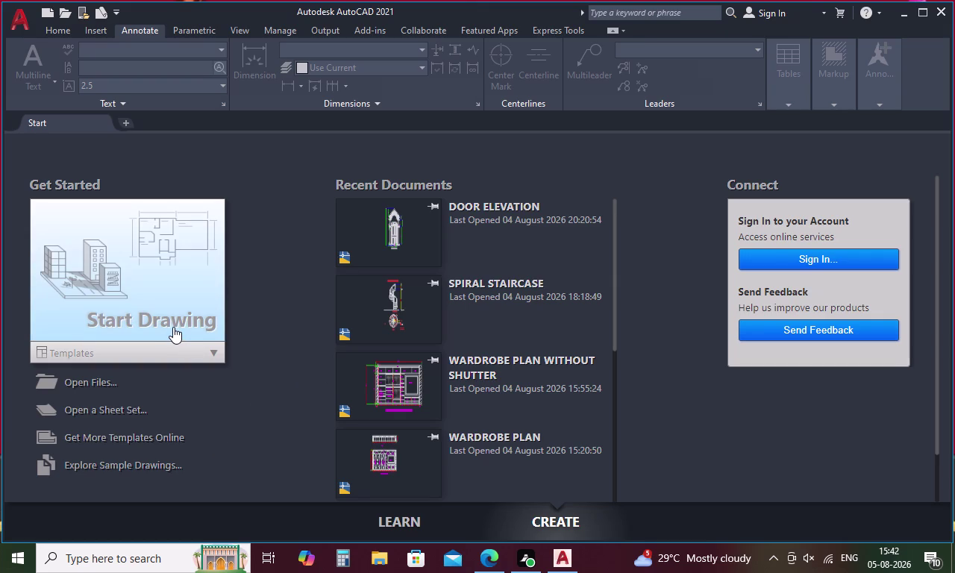
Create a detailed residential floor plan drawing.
Start a new blank drawing, Drawing1, from a template on the Start tab.
click(171, 326)
click(204, 324)
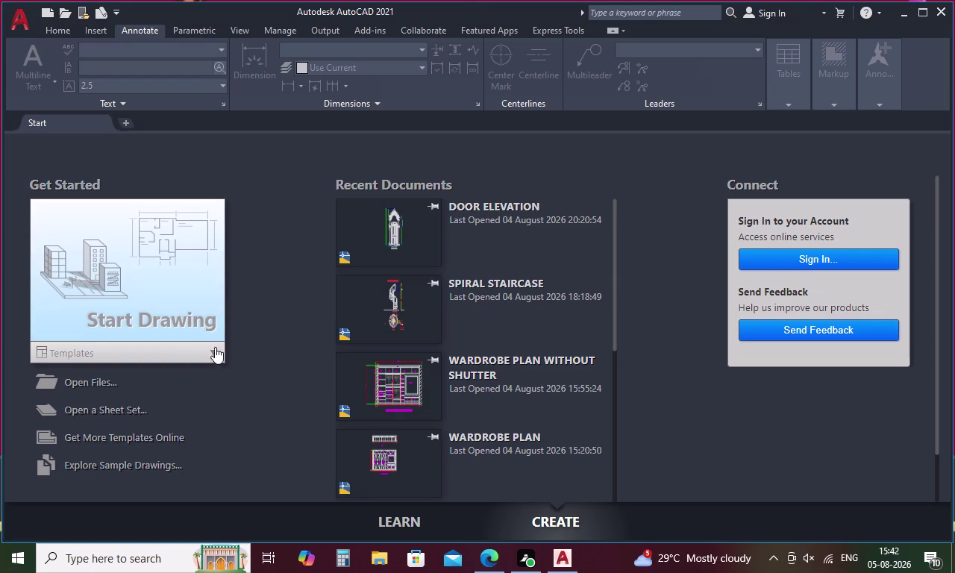
click(218, 348)
double_click(209, 316)
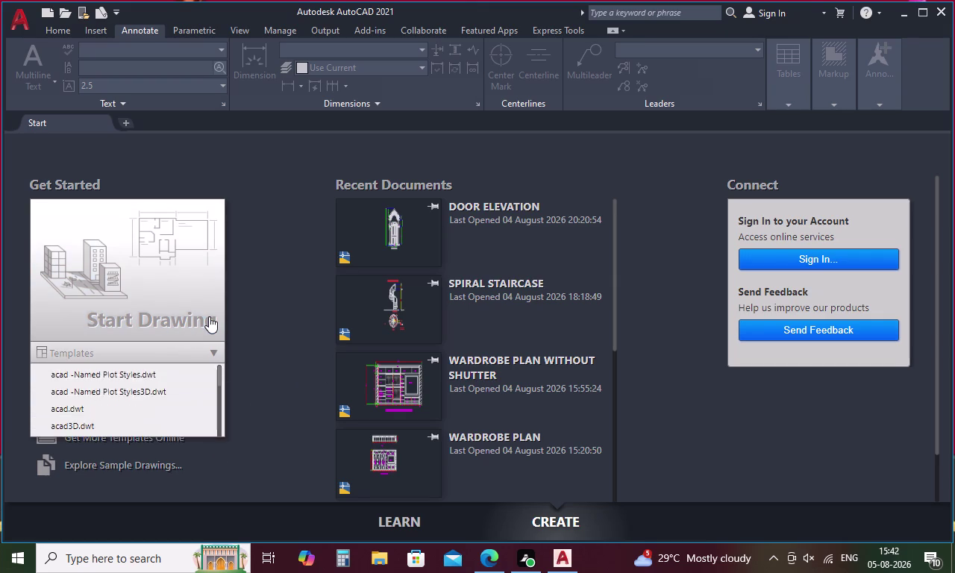
click(209, 316)
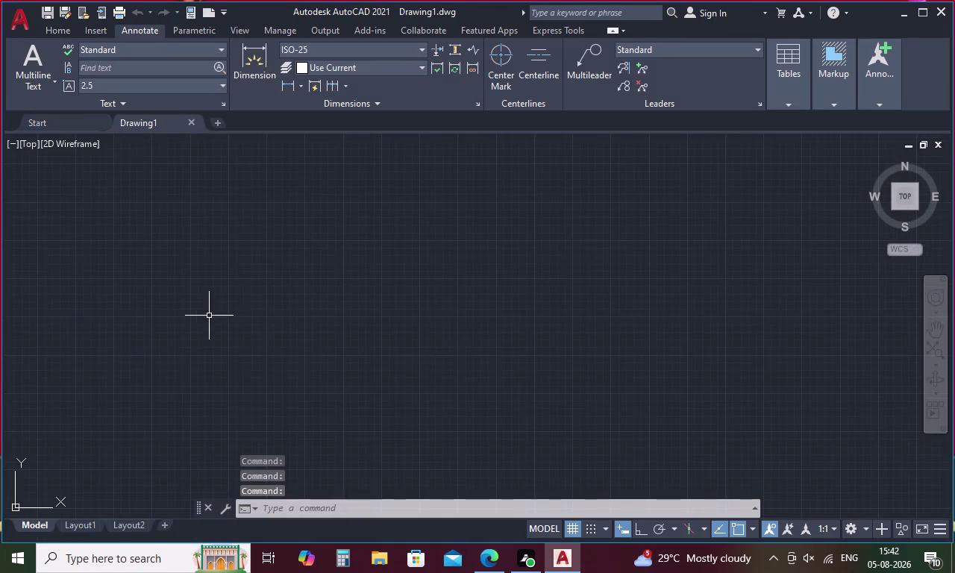
scroll(down, 3)
scroll(down, 3)
scroll(up, 3)
scroll(up, 3)
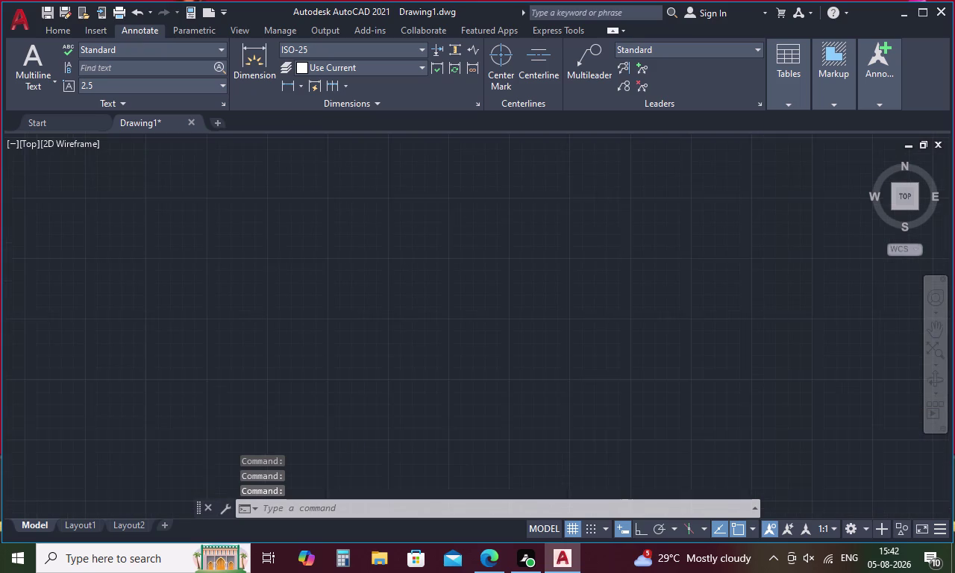
Set Engineering length units with 0'-0.0" precision and choose an insertion scale unit.
text(un)
key(space)
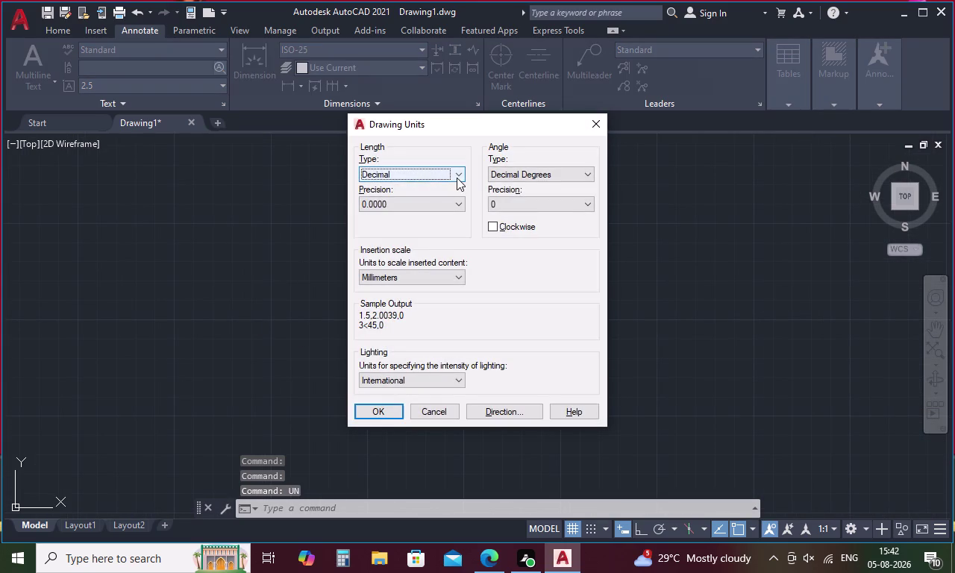
click(456, 177)
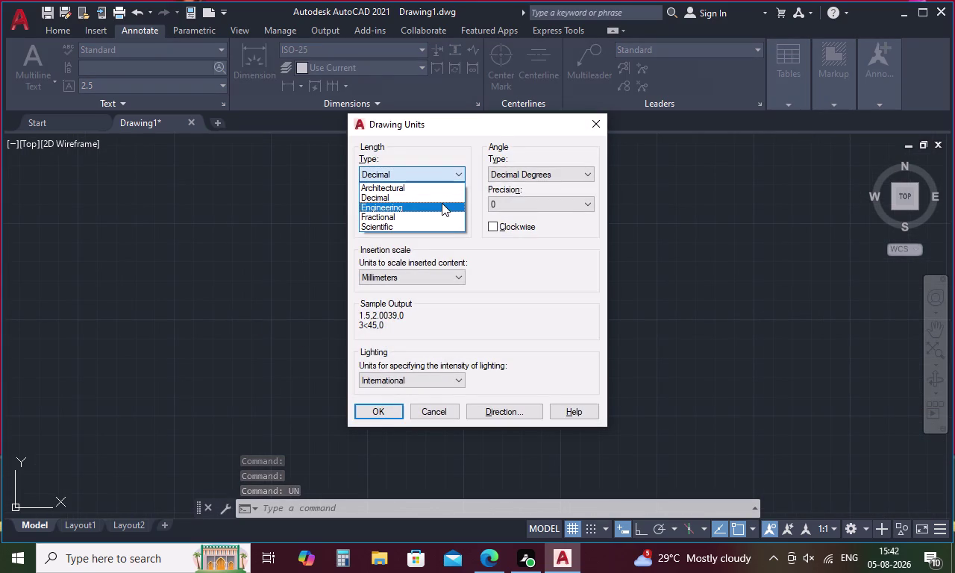
click(440, 207)
click(446, 202)
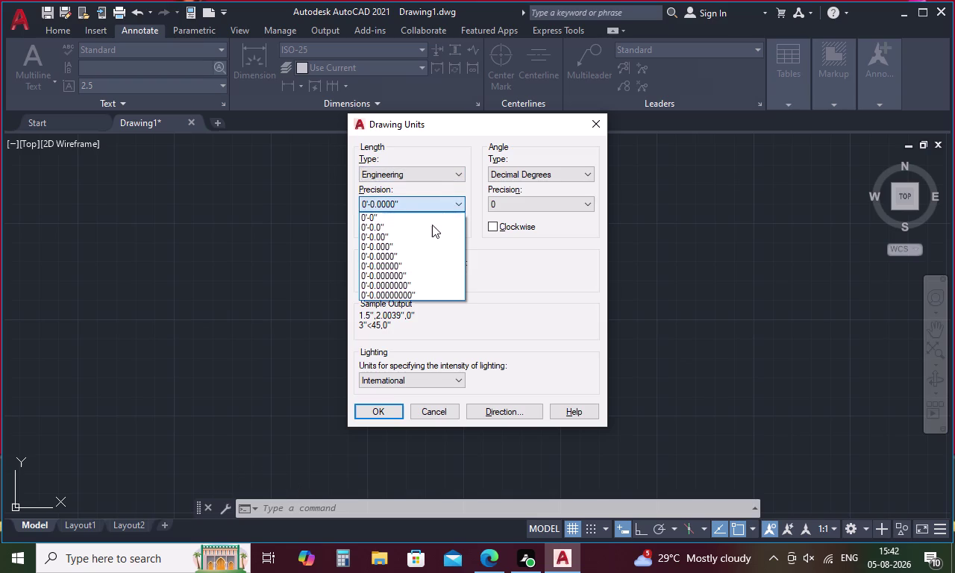
click(432, 224)
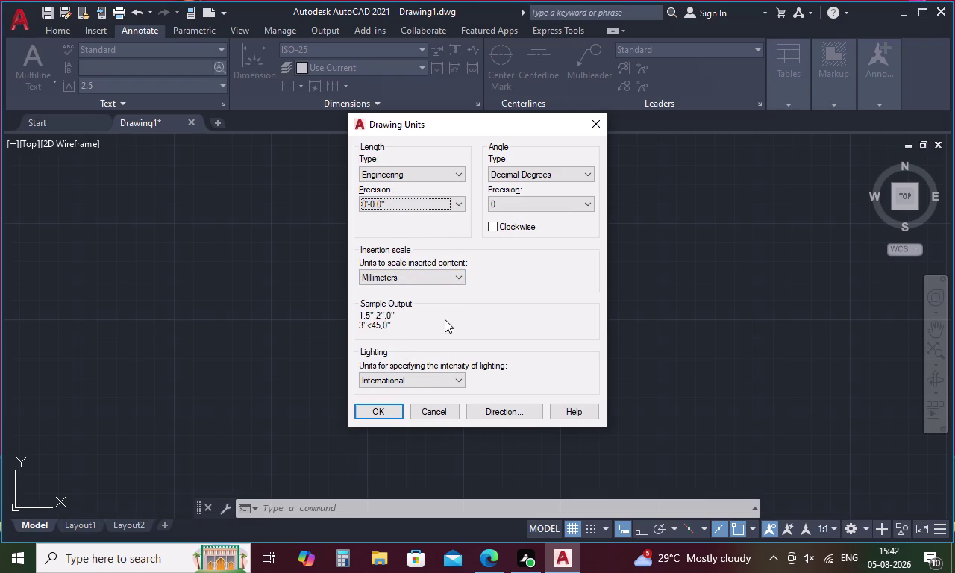
click(451, 280)
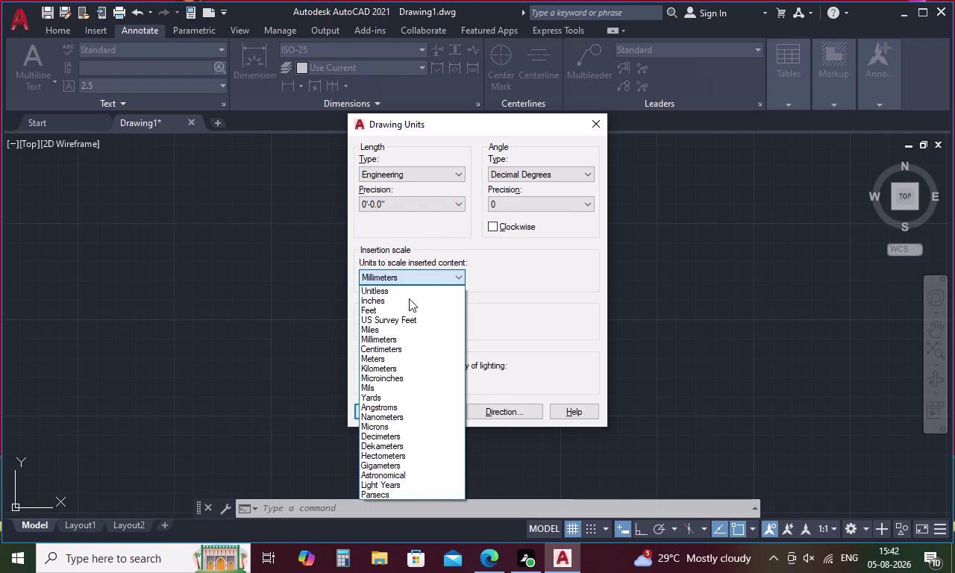
click(409, 299)
click(379, 408)
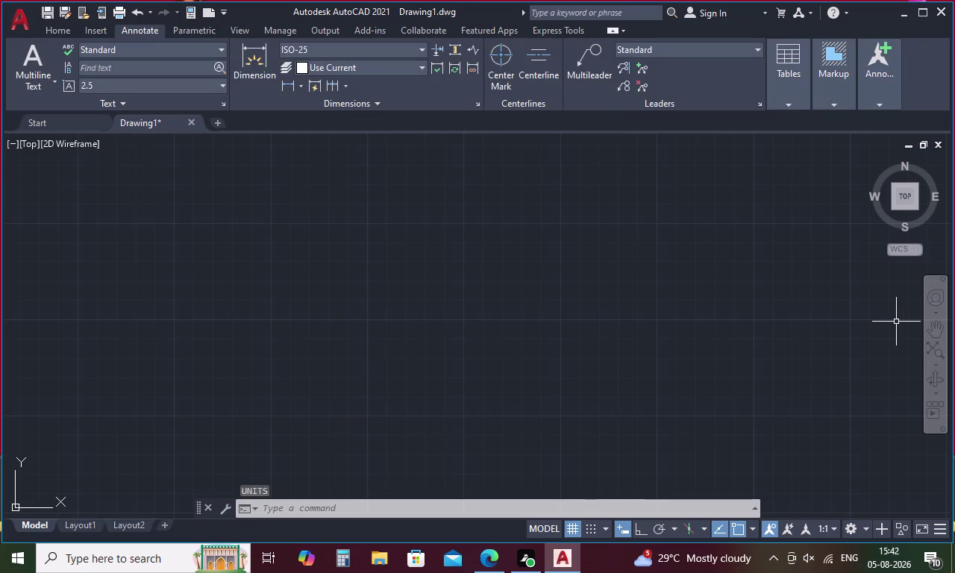
Draw a 58'-9" horizontal top line with Ortho turned on.
key(l)
key(Return)
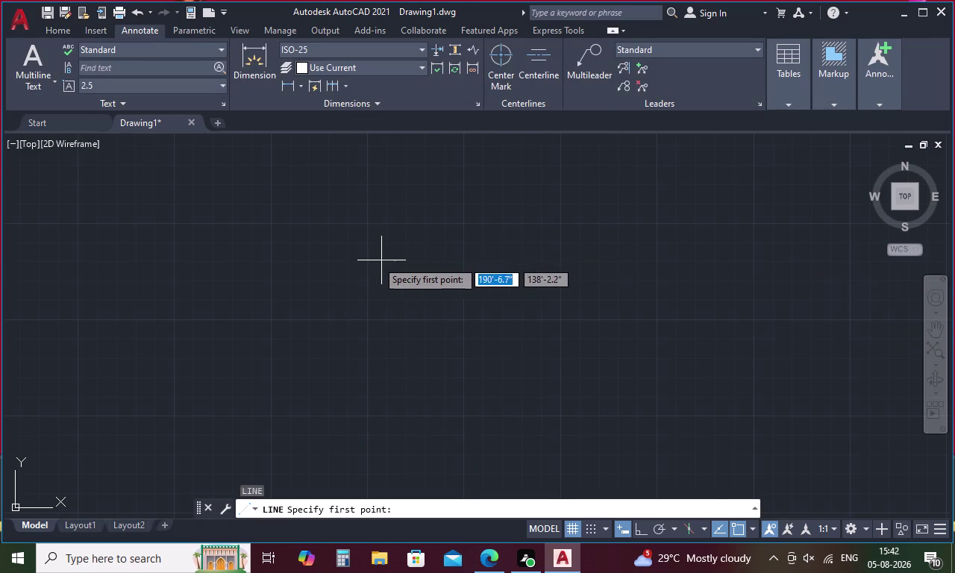
click(326, 261)
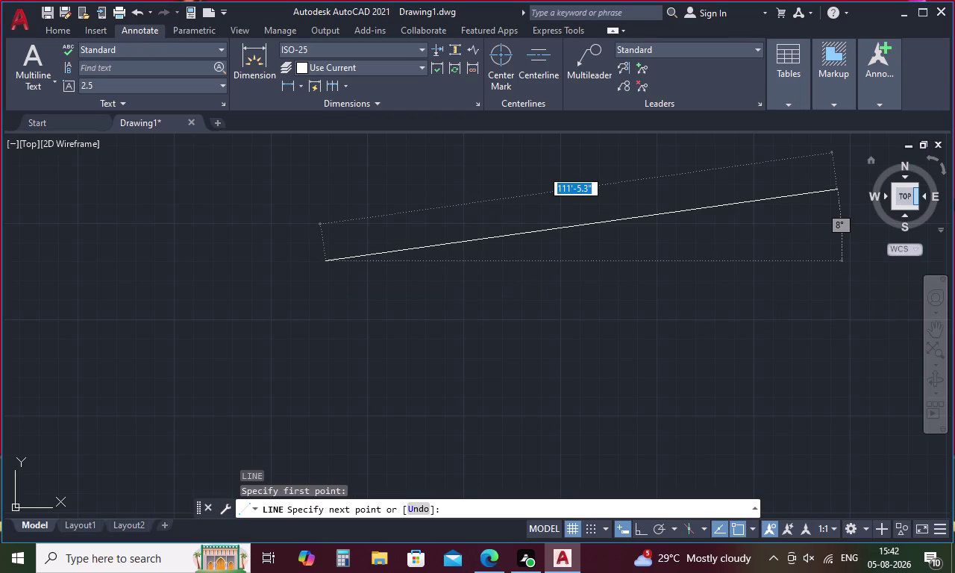
key(F8)
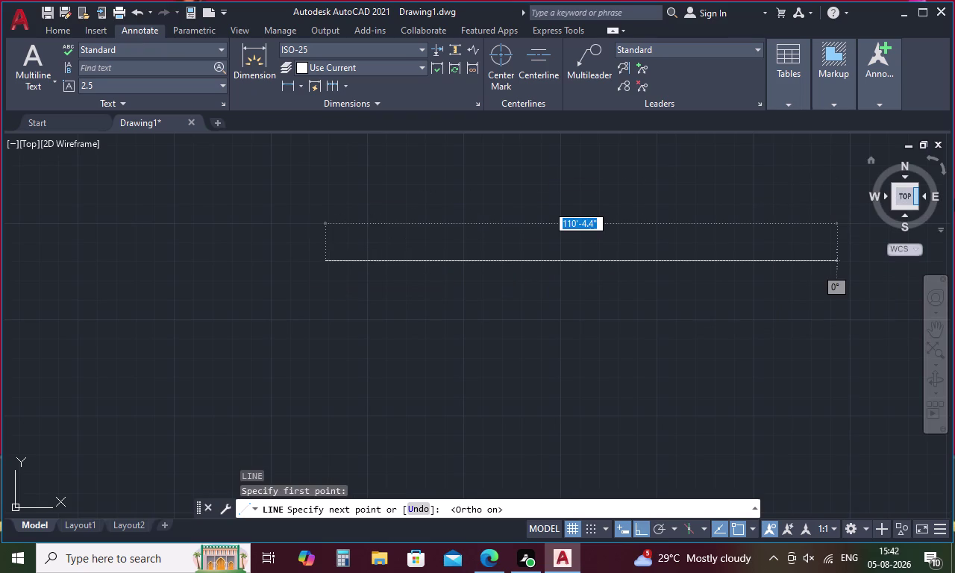
text(58)
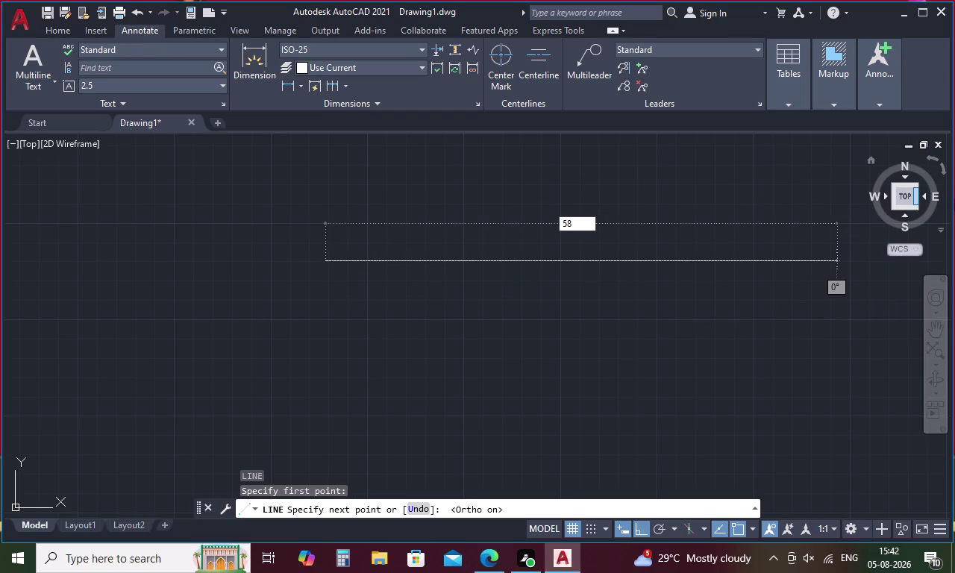
key(apostrophe)
text(9")
key(Return)
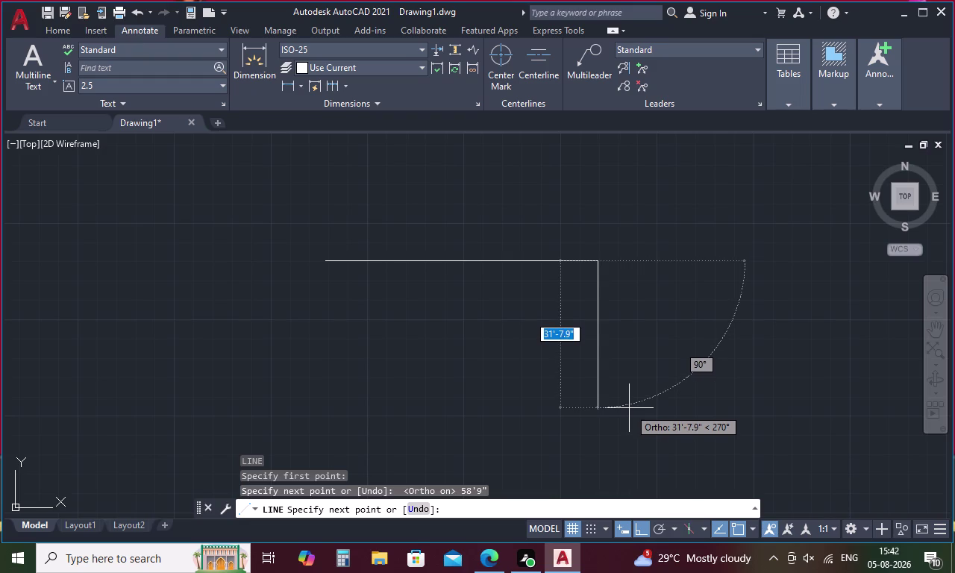
key(Escape)
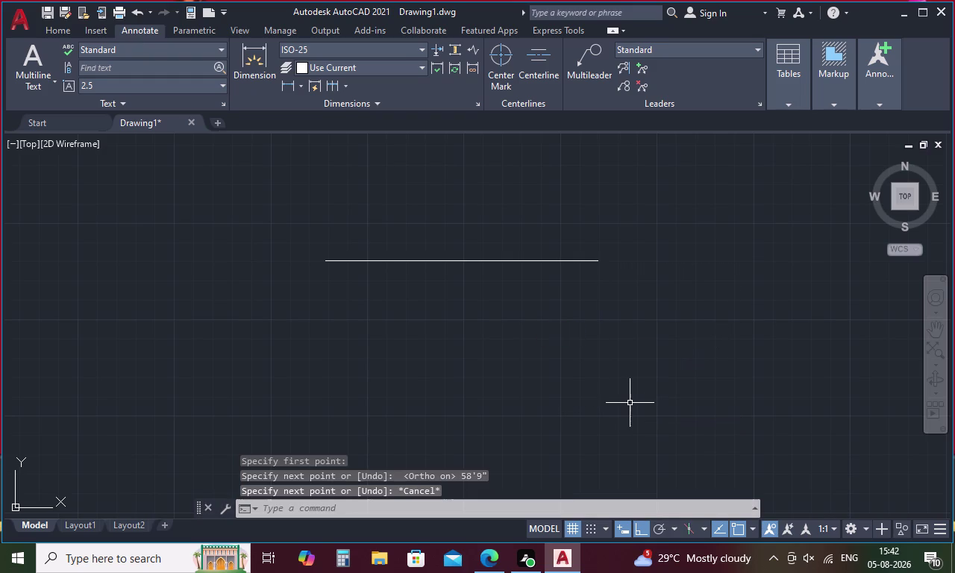
Offset the 58'-9" top line 9 inches to double the frame head.
key(o)
key(Return)
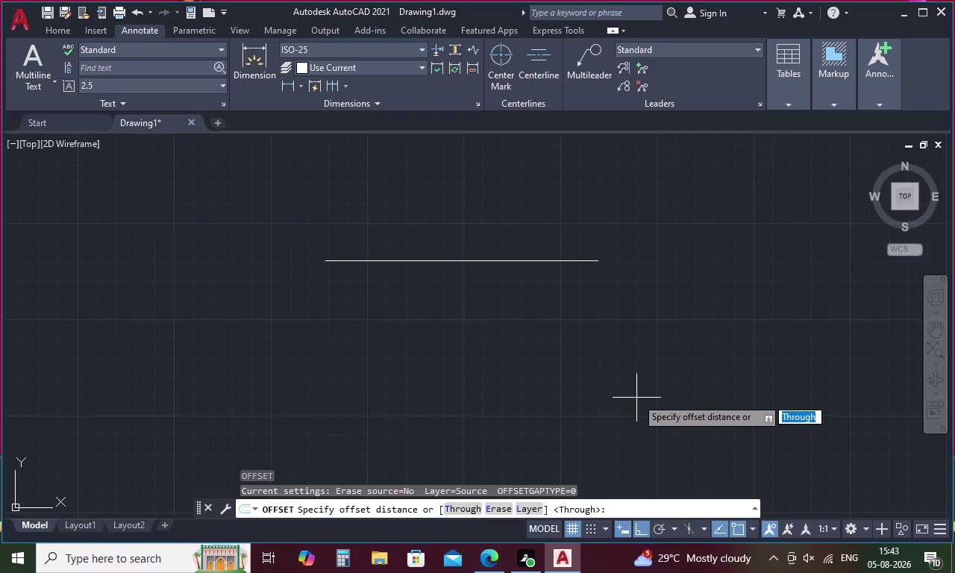
key(9)
key(Return)
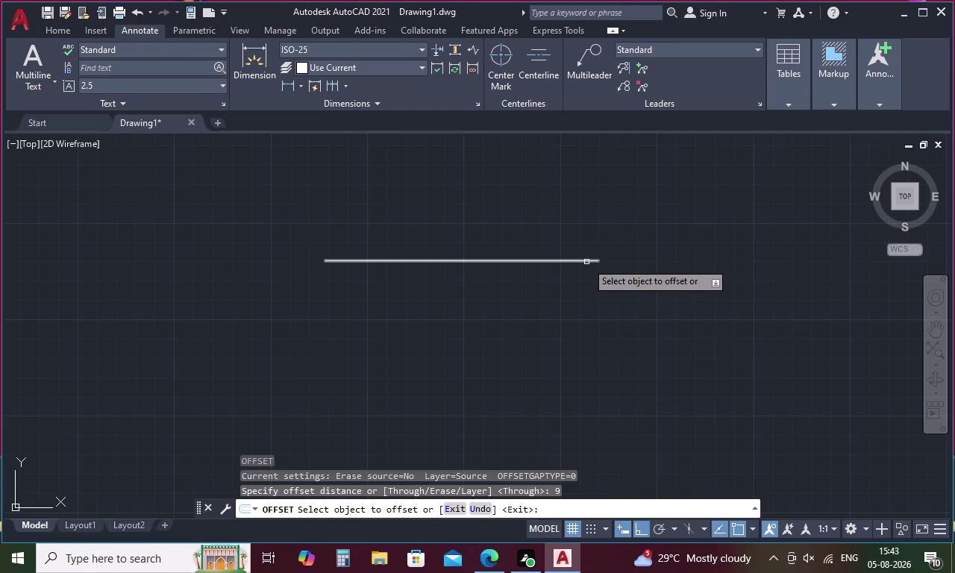
click(587, 262)
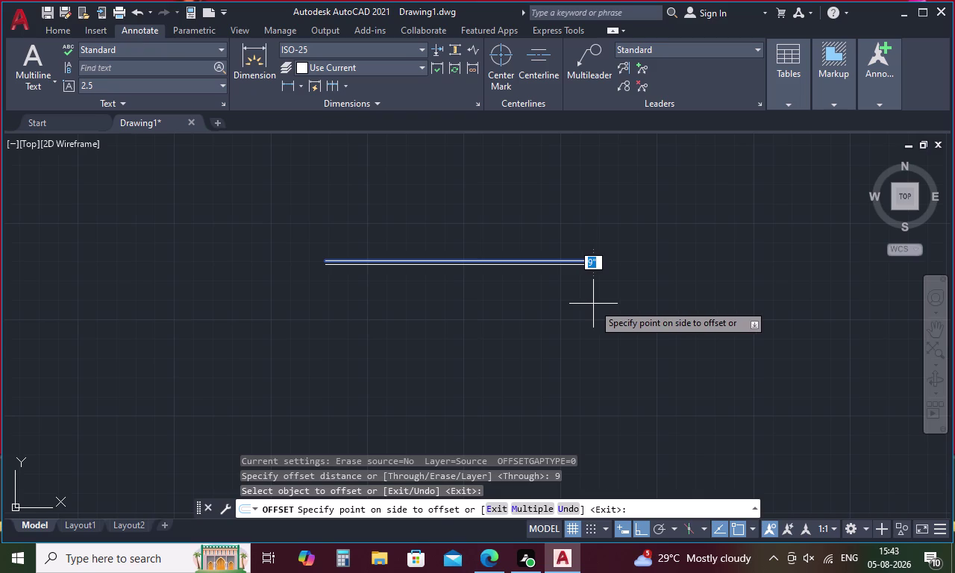
click(594, 304)
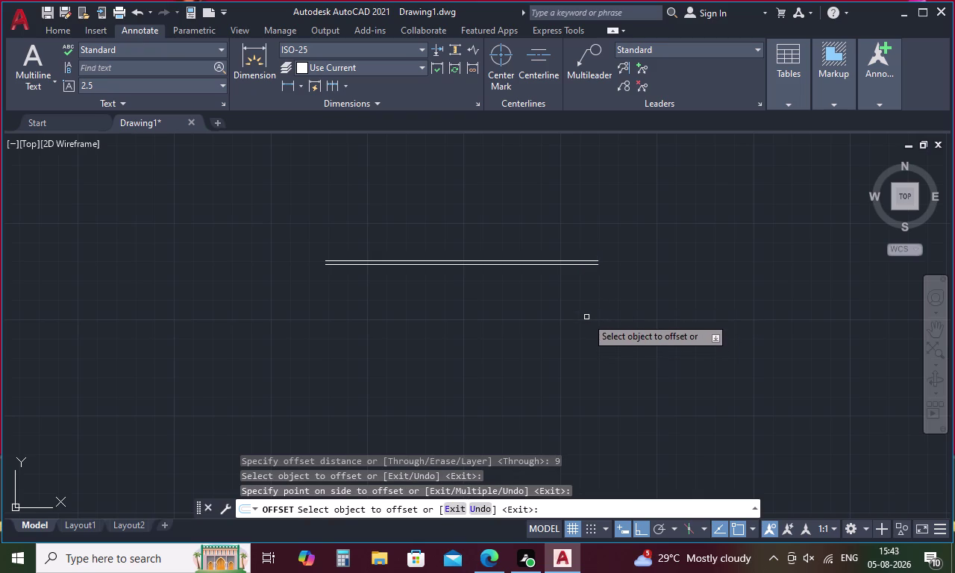
key(Escape)
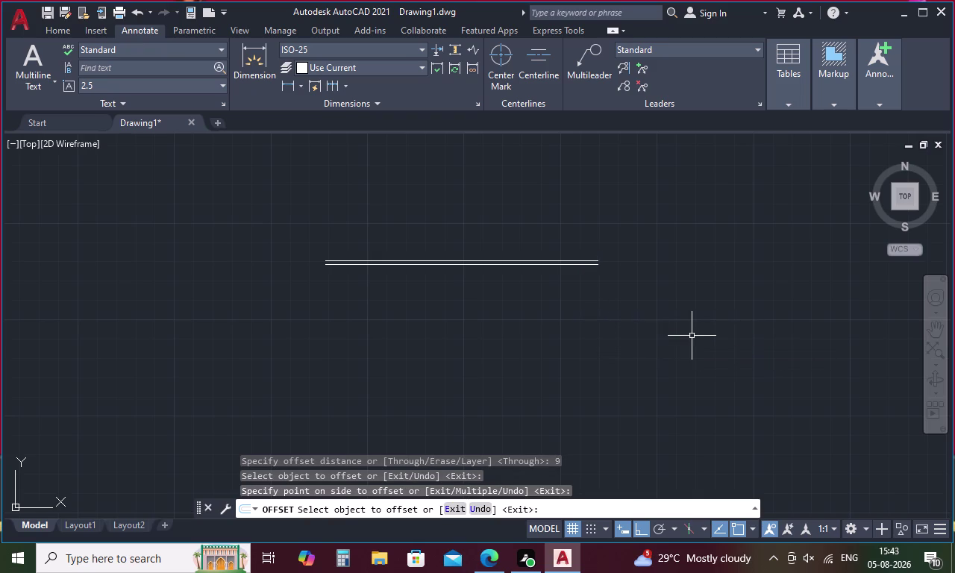
key(l)
key(Return)
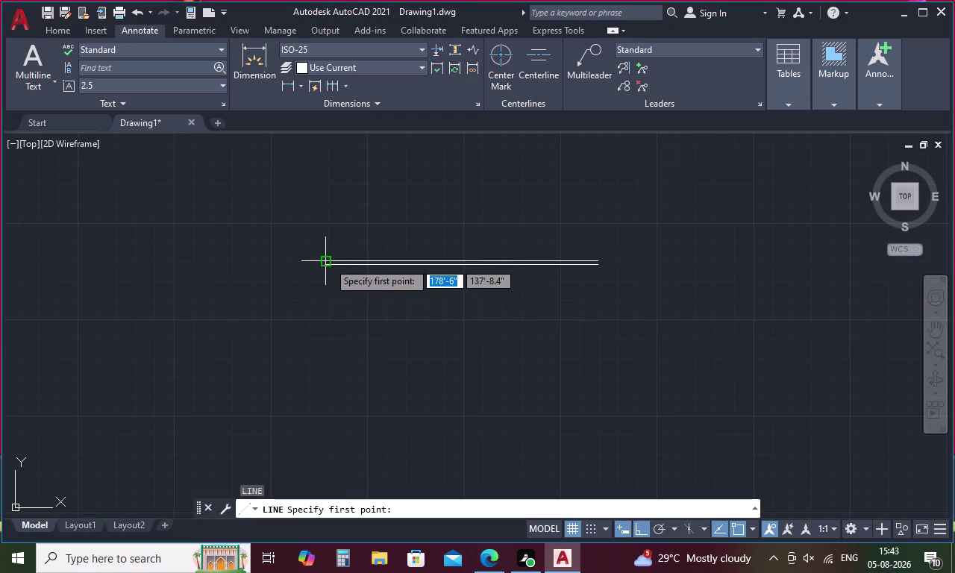
Draw vertical sides down from both ends of the top line, the left one longer.
click(329, 262)
click(325, 457)
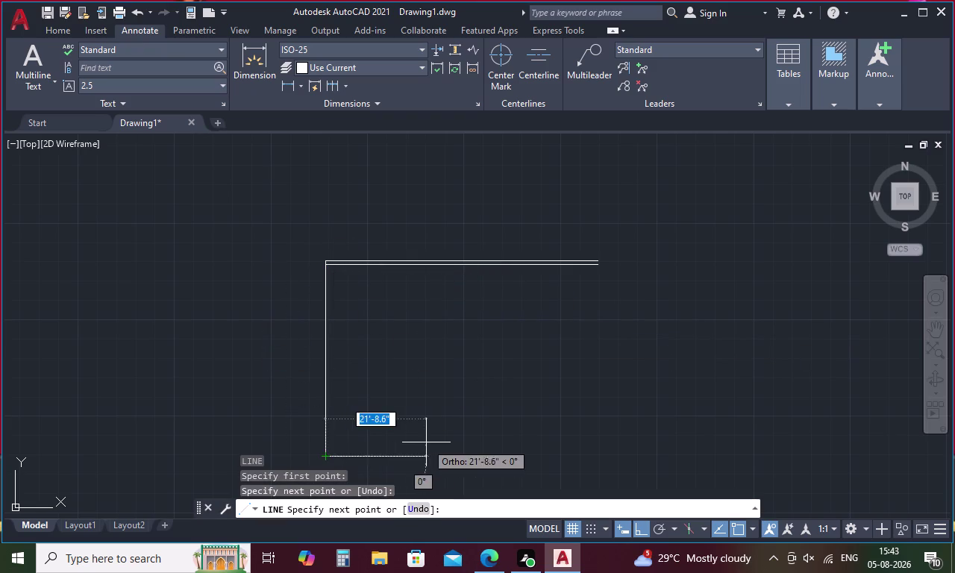
key(space)
key(space)
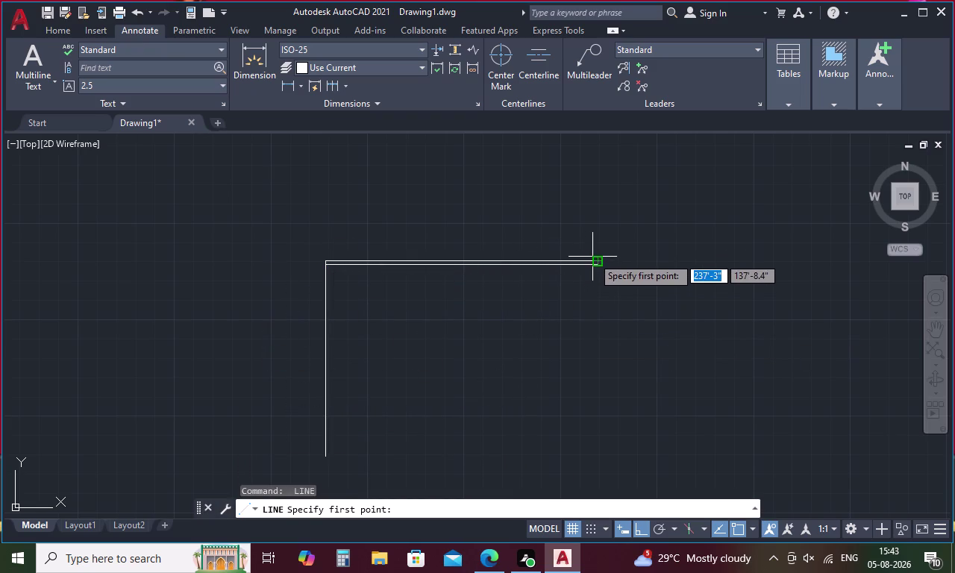
click(594, 257)
click(606, 423)
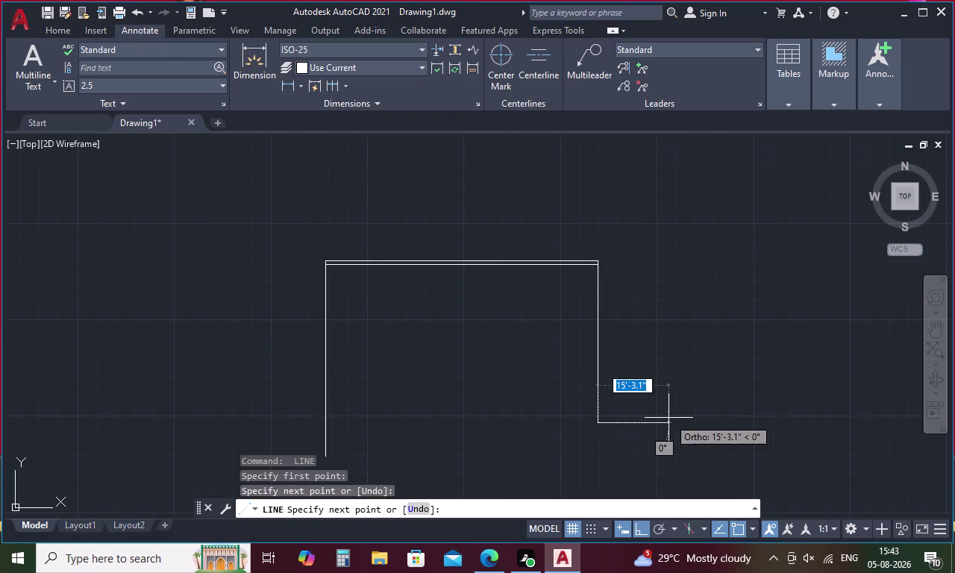
key(Escape)
Offset the right and left vertical lines 9 inches inward.
key(o)
key(Return)
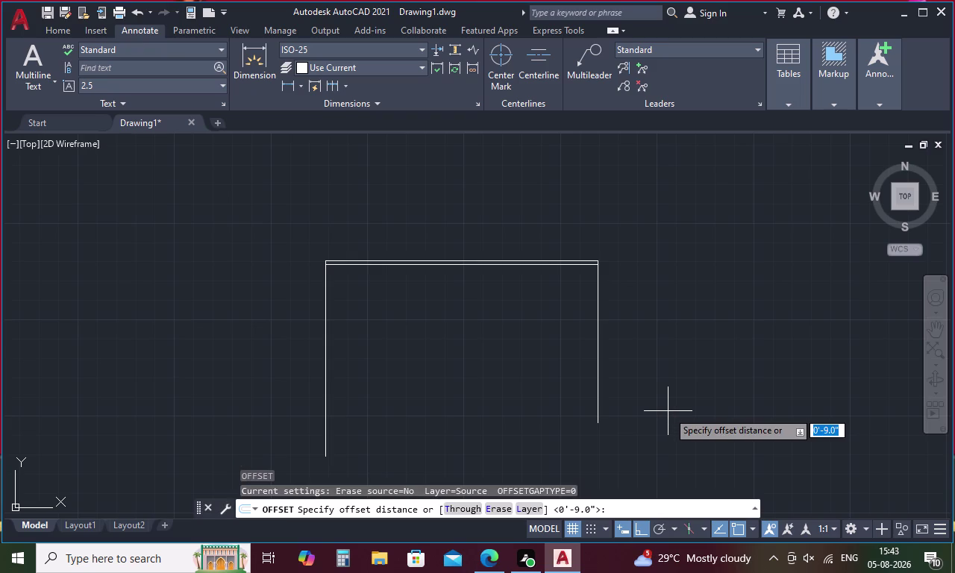
key(9)
key(apostrophe)
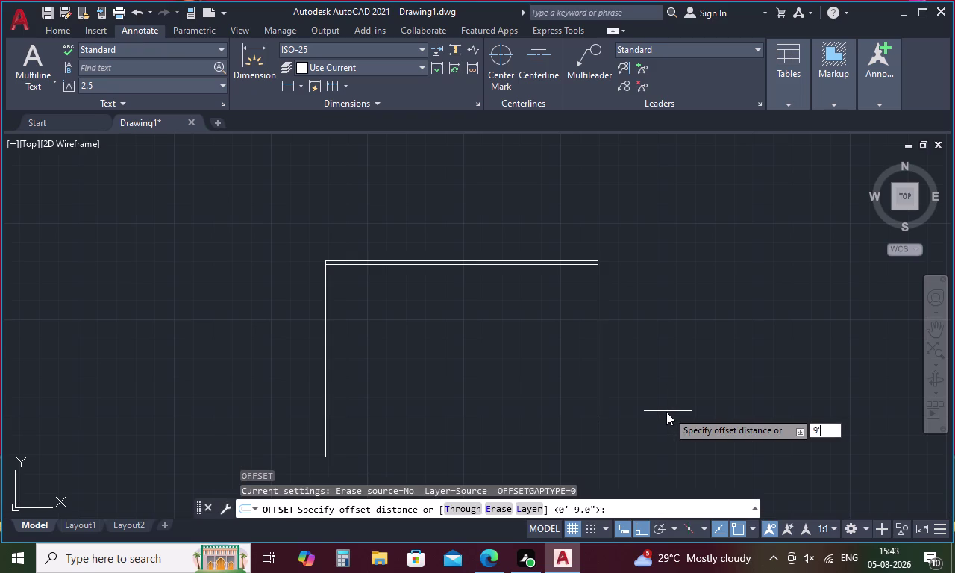
key(BackSpace)
key(Return)
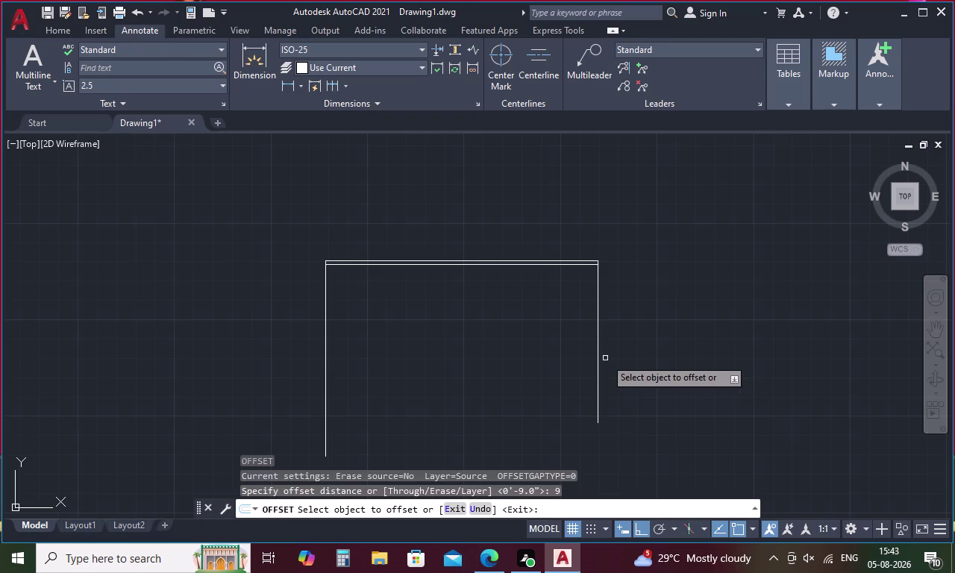
click(597, 340)
click(568, 340)
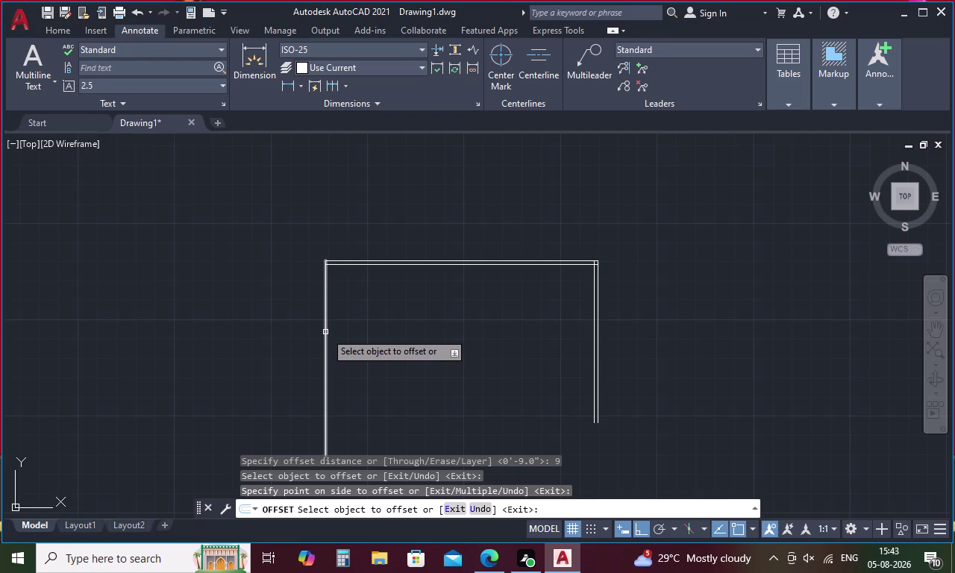
click(325, 332)
click(374, 325)
key(Escape)
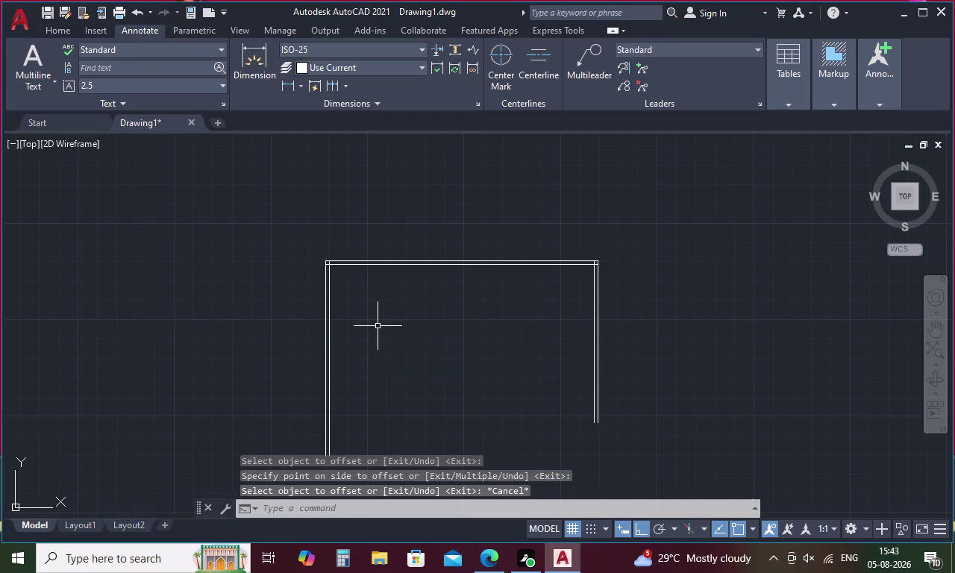
Trim the upper-left frame corner, undoing one mistaken trim.
text(tr)
key(space)
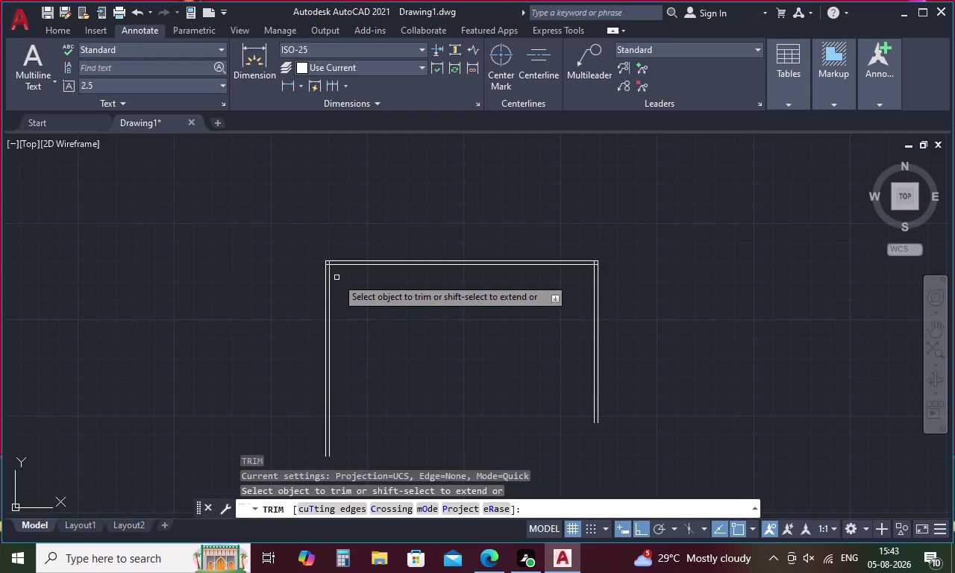
scroll(up, 3)
scroll(up, 3)
drag(335, 218, 280, 228)
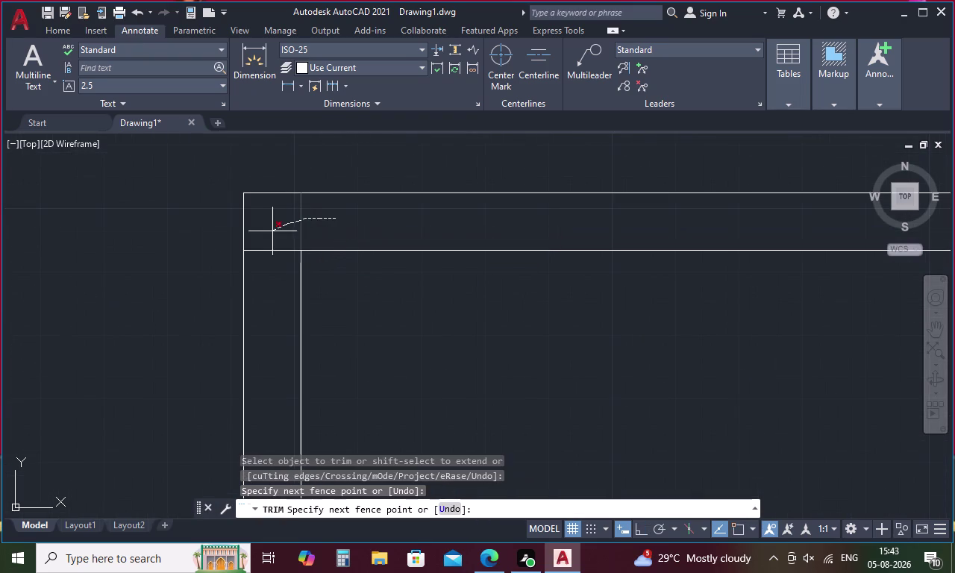
drag(280, 227, 247, 245)
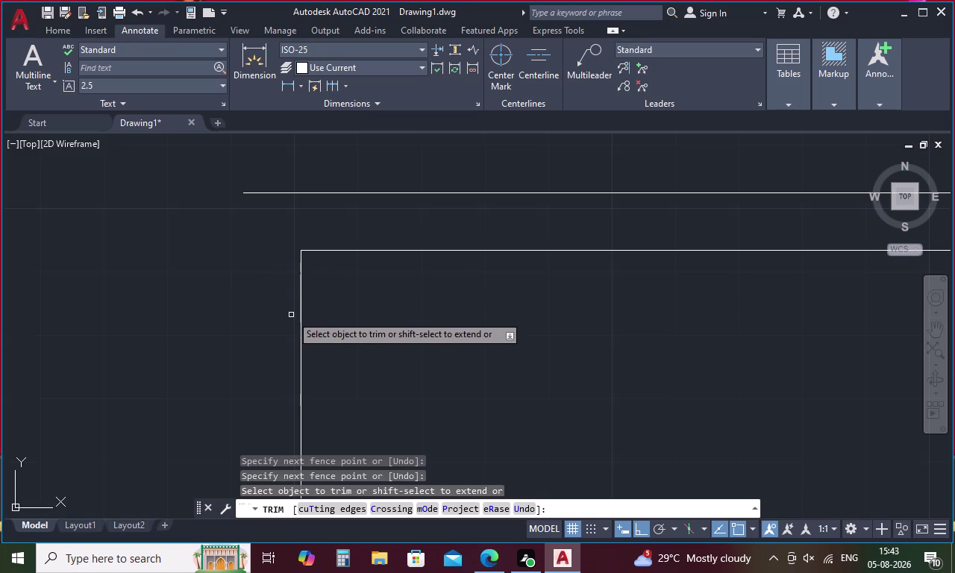
key(ctrl+z)
scroll(up, 3)
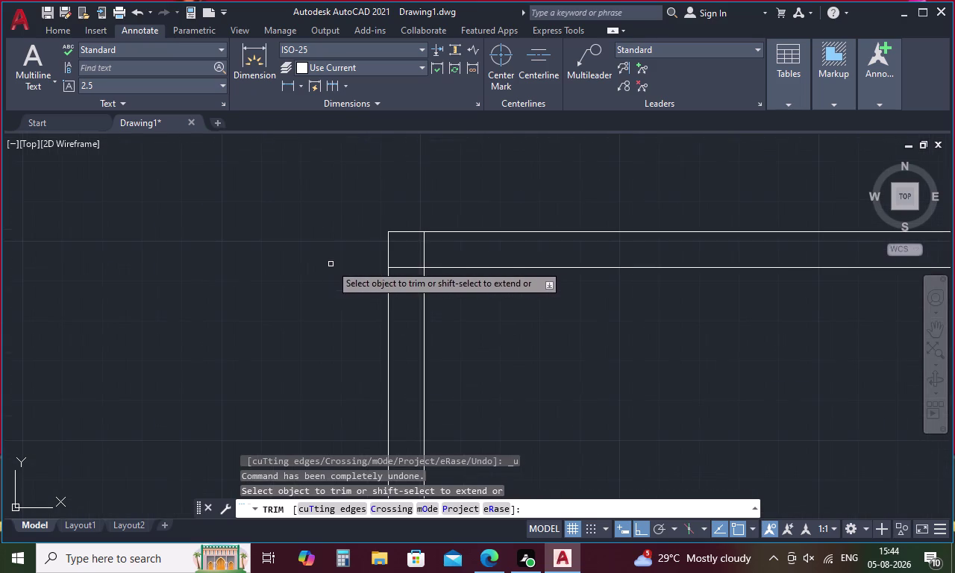
drag(434, 244, 402, 274)
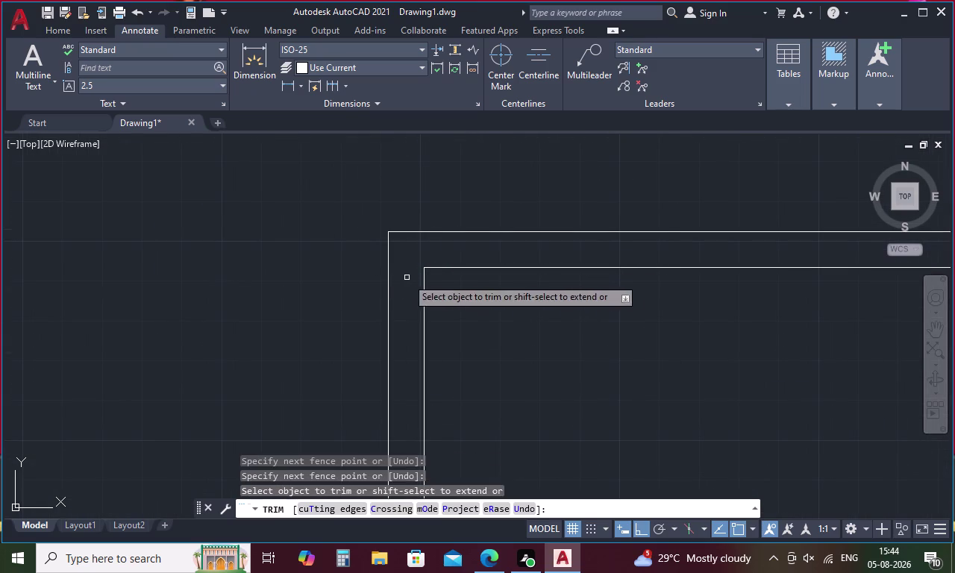
Trim the overlapping lines at the upper-right frame corner.
middle_drag(436, 283, 154, 283)
scroll(down, 3)
scroll(down, 3)
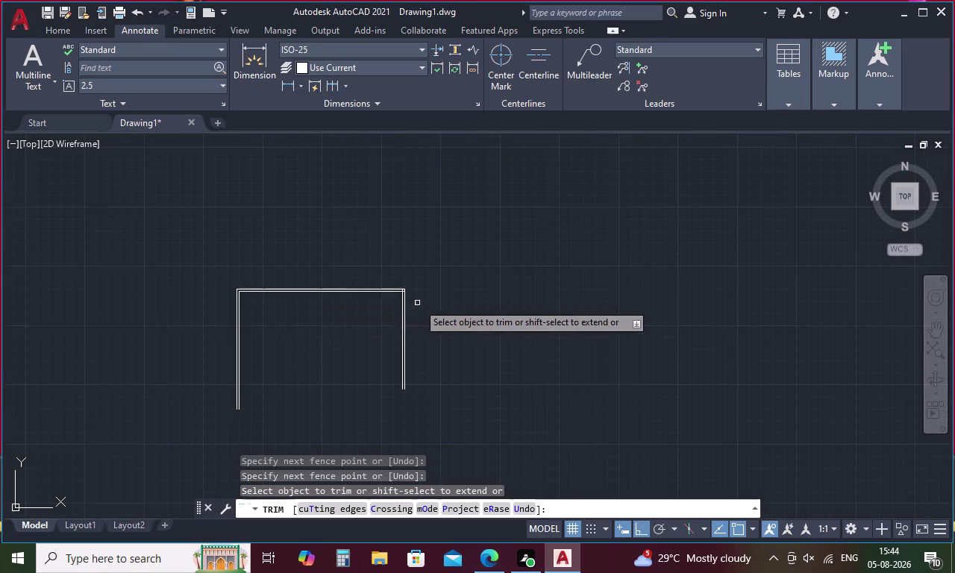
scroll(up, 3)
scroll(up, 3)
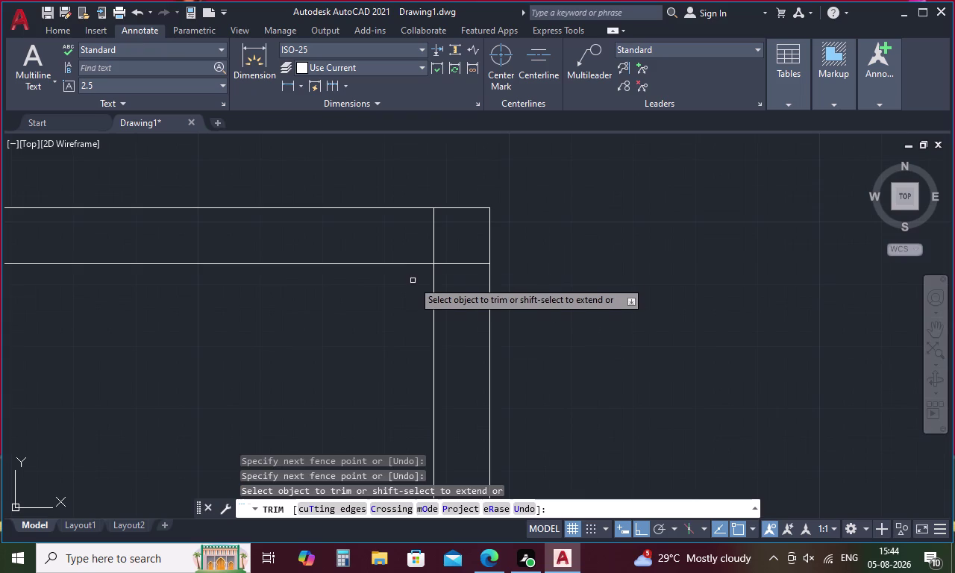
drag(426, 243, 455, 274)
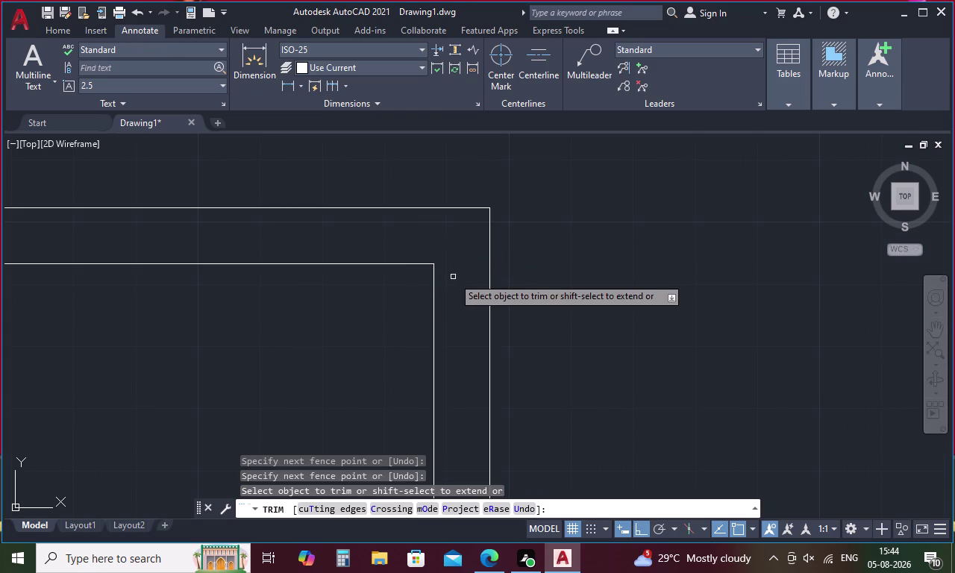
Recentre the whole trimmed frame in view and end trimming.
scroll(down, 3)
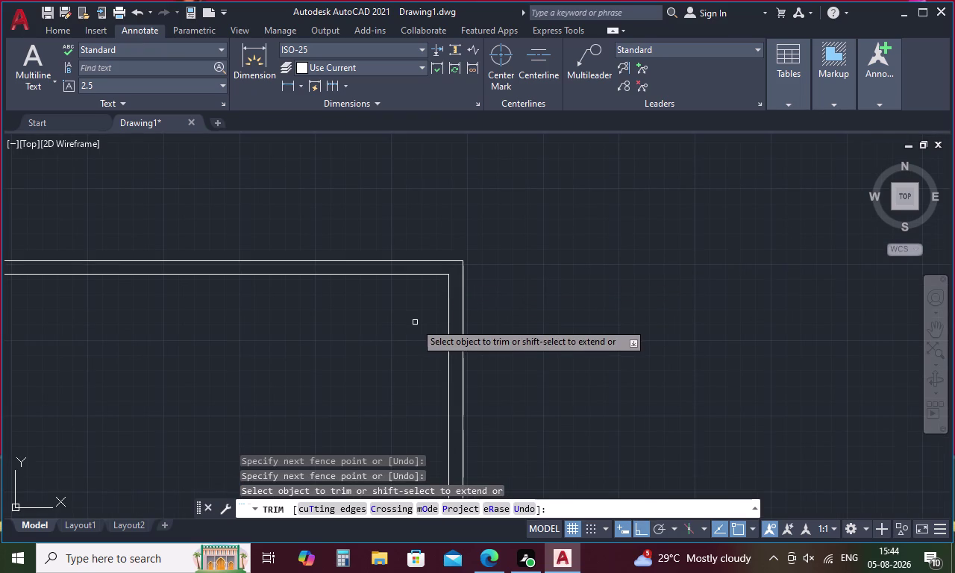
middle_drag(351, 334, 732, 303)
scroll(down, 3)
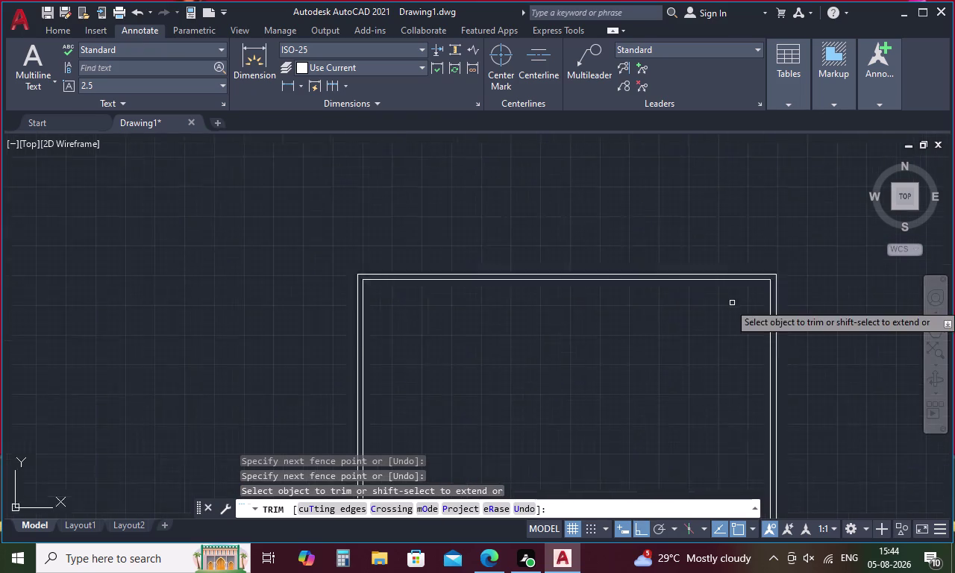
scroll(down, 3)
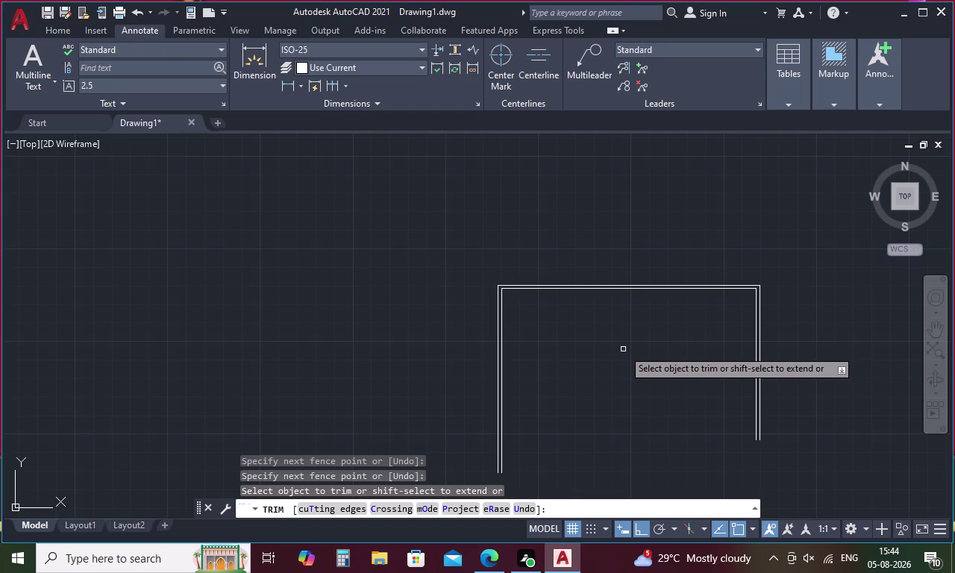
scroll(down, 3)
scroll(up, 3)
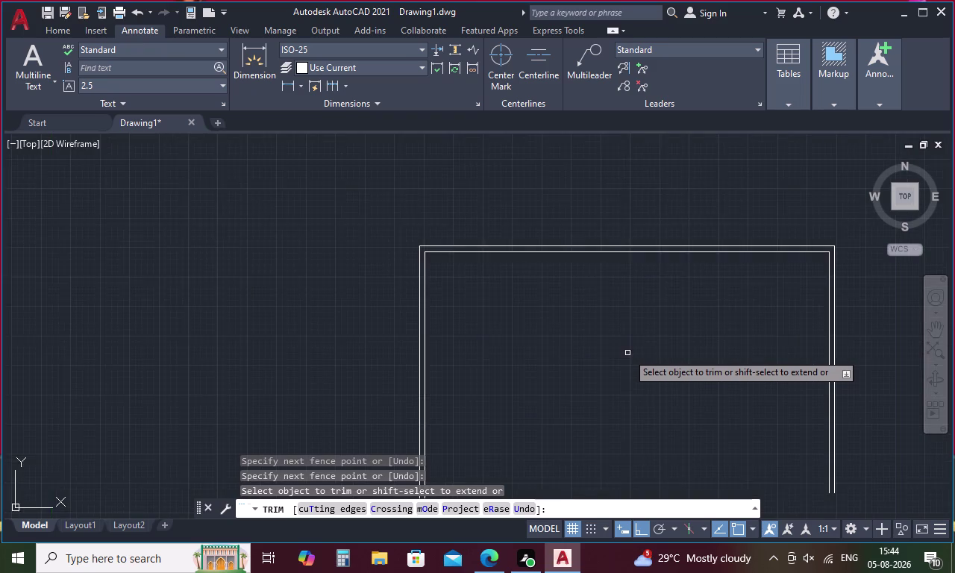
scroll(up, 3)
middle_drag(623, 350, 549, 353)
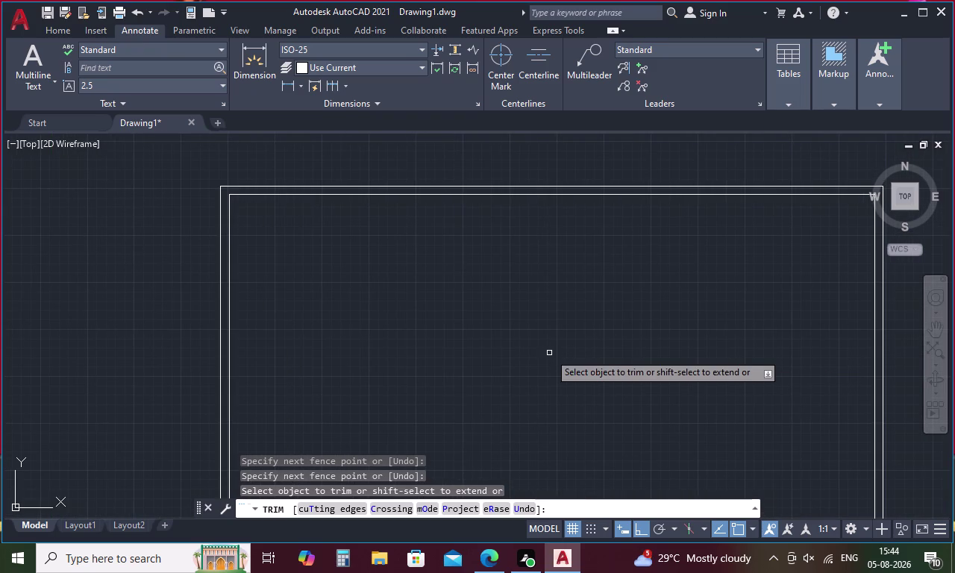
key(Escape)
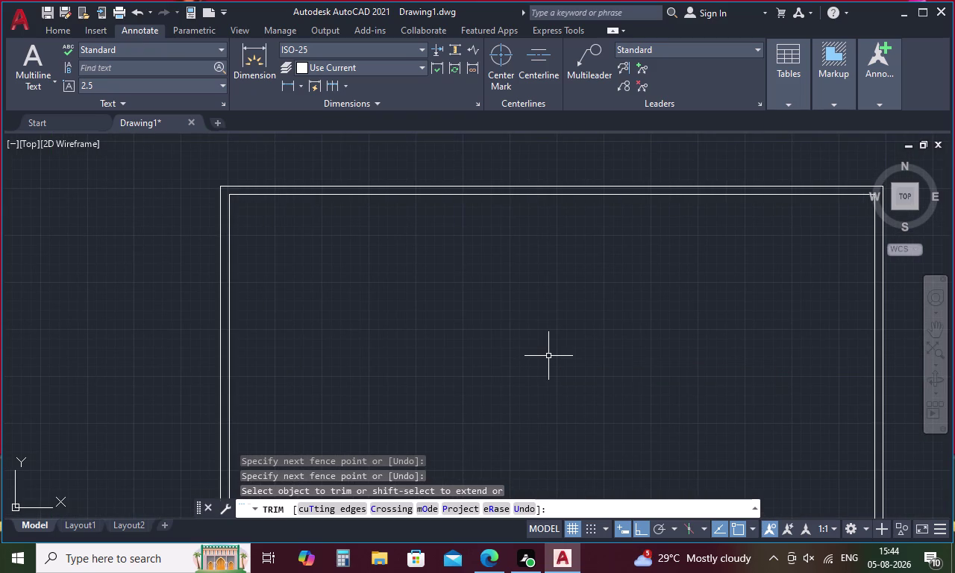
key(o)
key(Return)
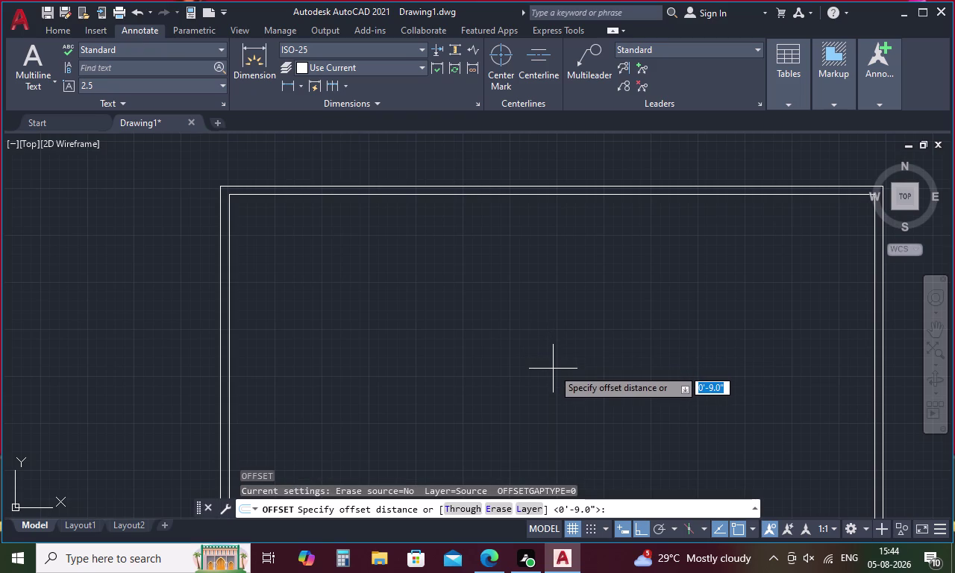
Offset the inner right frame line 19' to the left.
text(19)
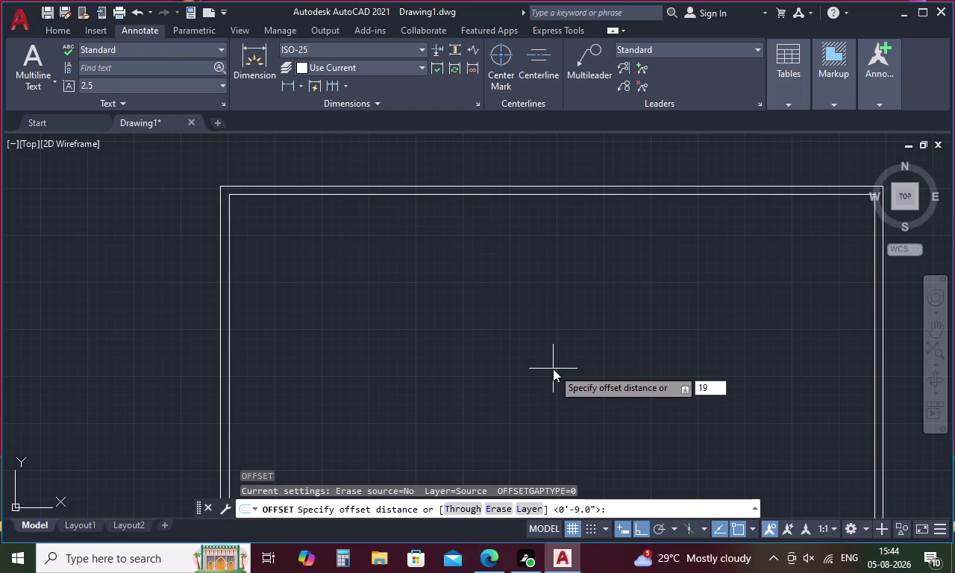
key(apostrophe)
key(Return)
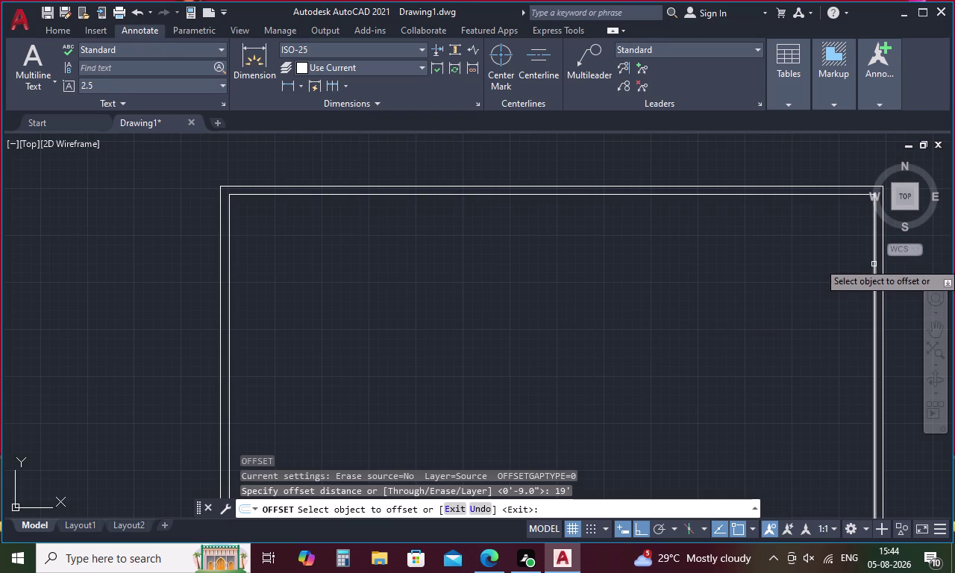
click(874, 262)
click(743, 302)
key(space)
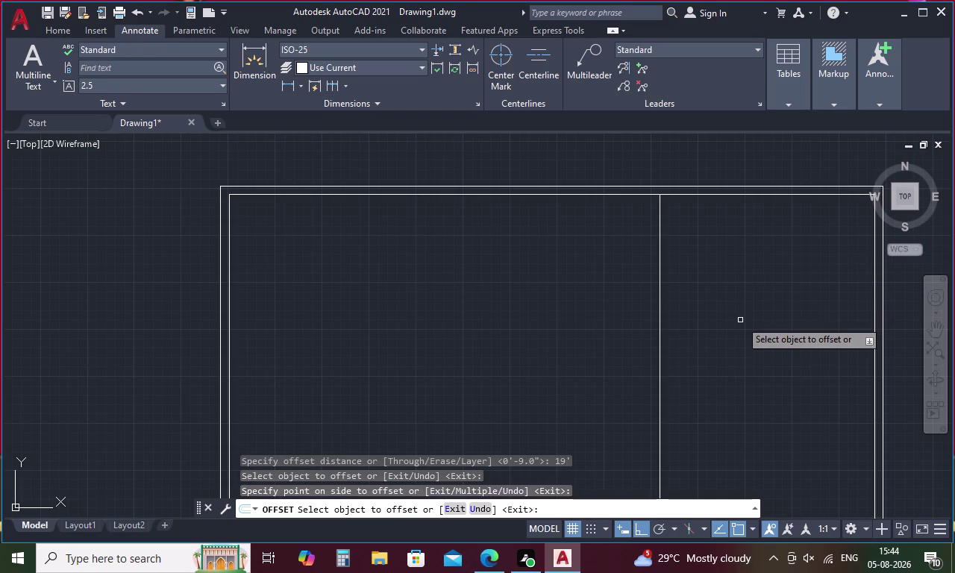
Offset the inner left frame line 12' to the right.
key(o)
key(Return)
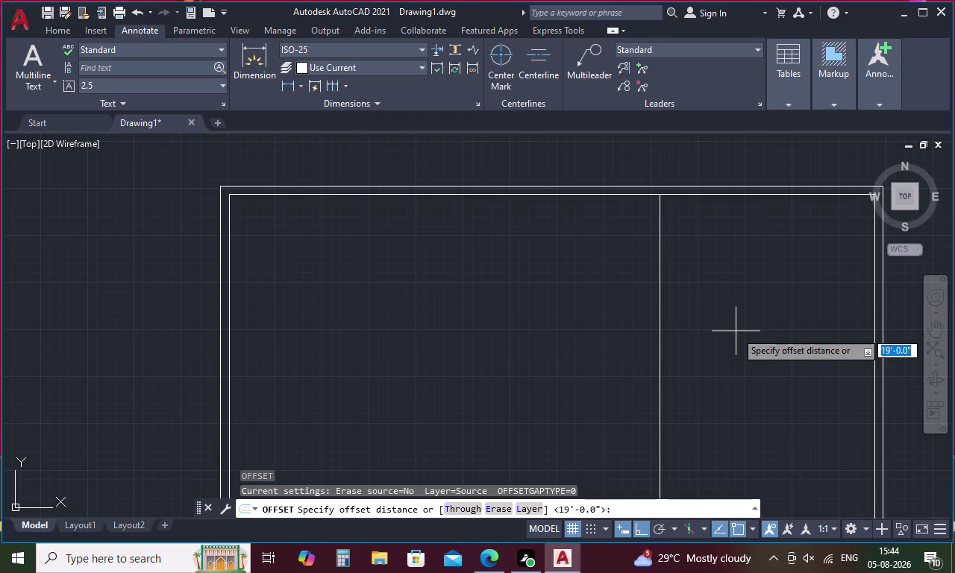
text(12)
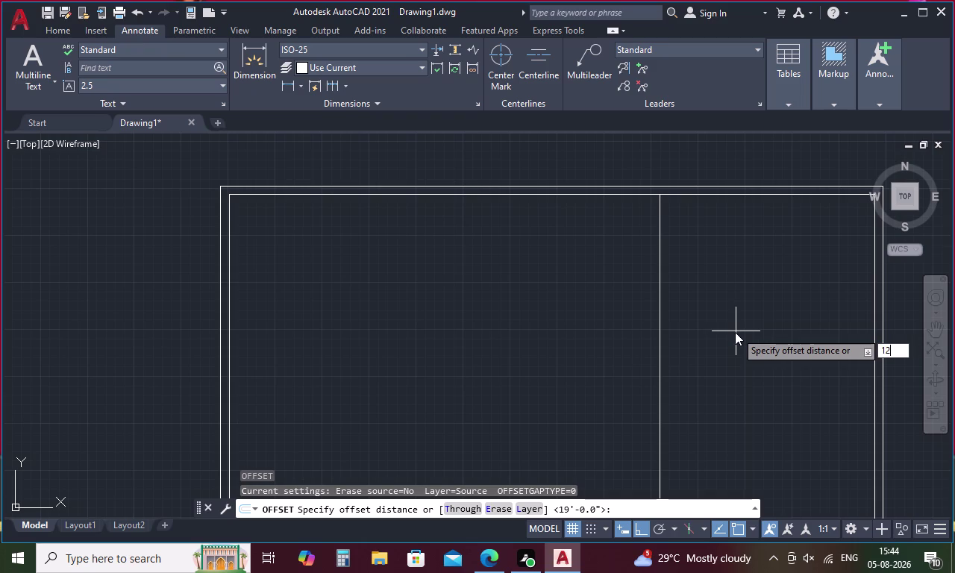
key(apostrophe)
key(Return)
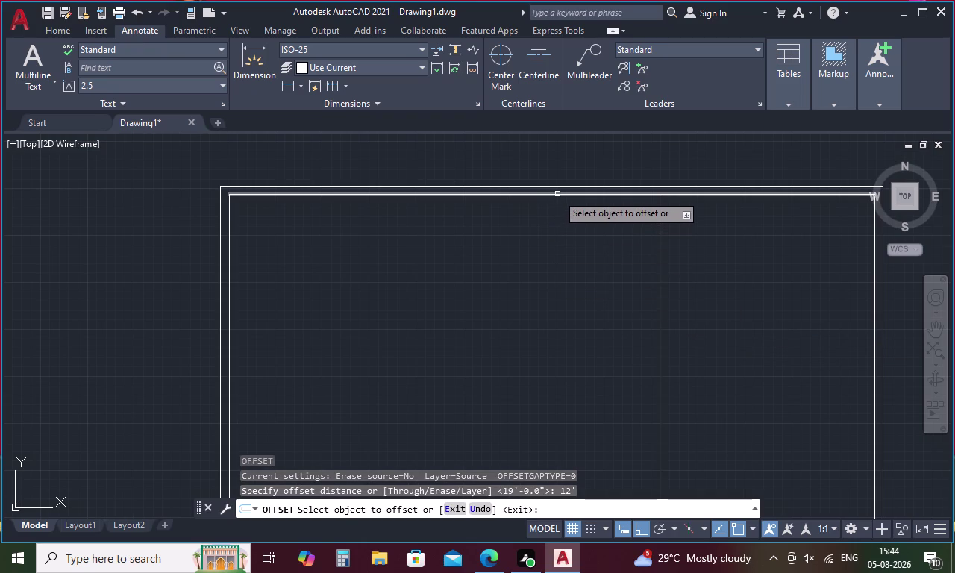
click(229, 217)
click(276, 223)
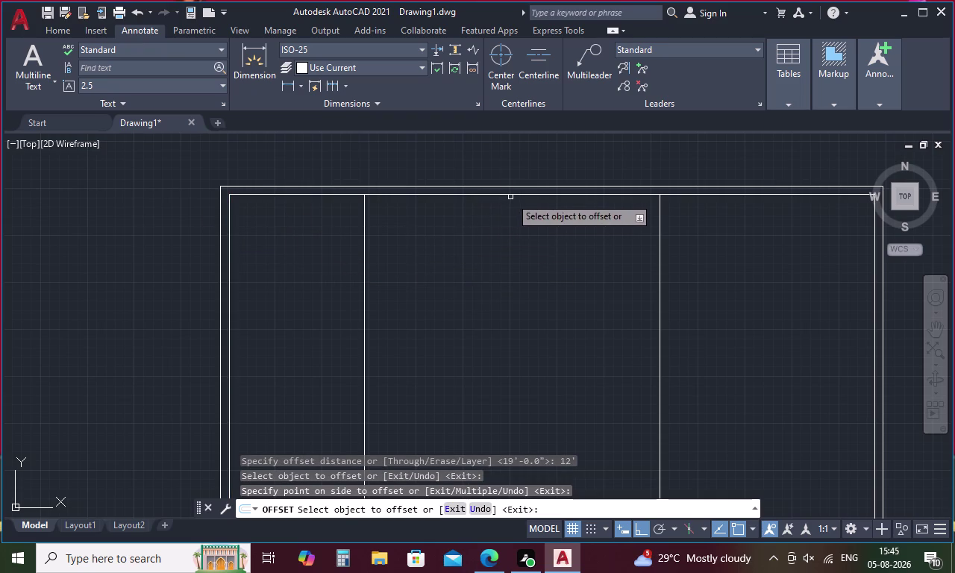
key(space)
Offset the inner top line 8'3" downward to form the transom.
key(o)
key(Return)
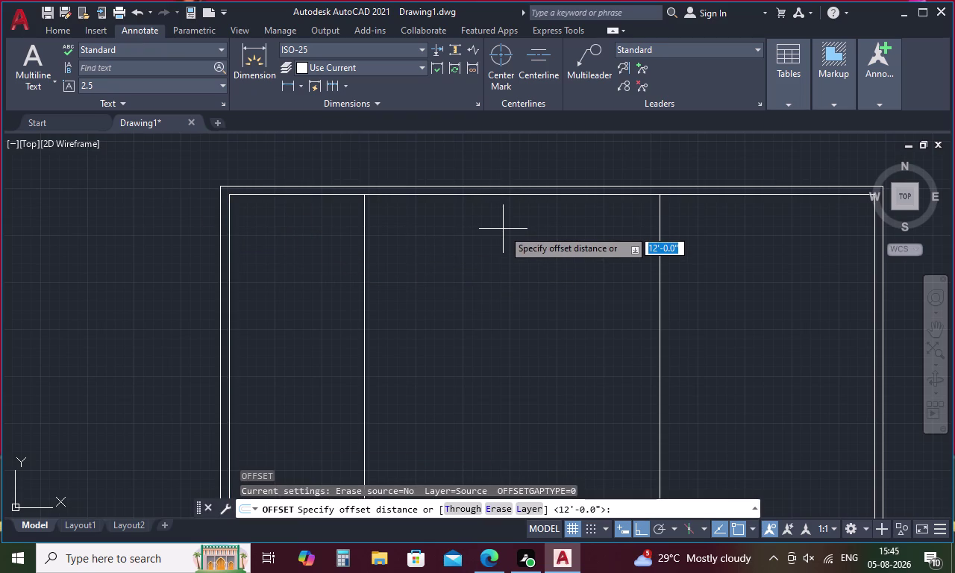
key(8)
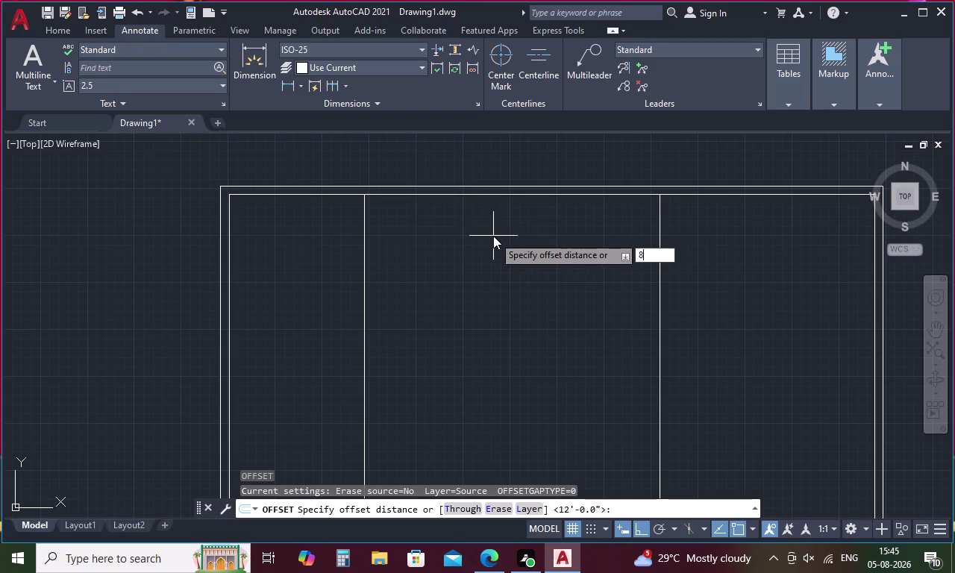
key(apostrophe)
key(3)
key(shift+quotedbl)
key(Return)
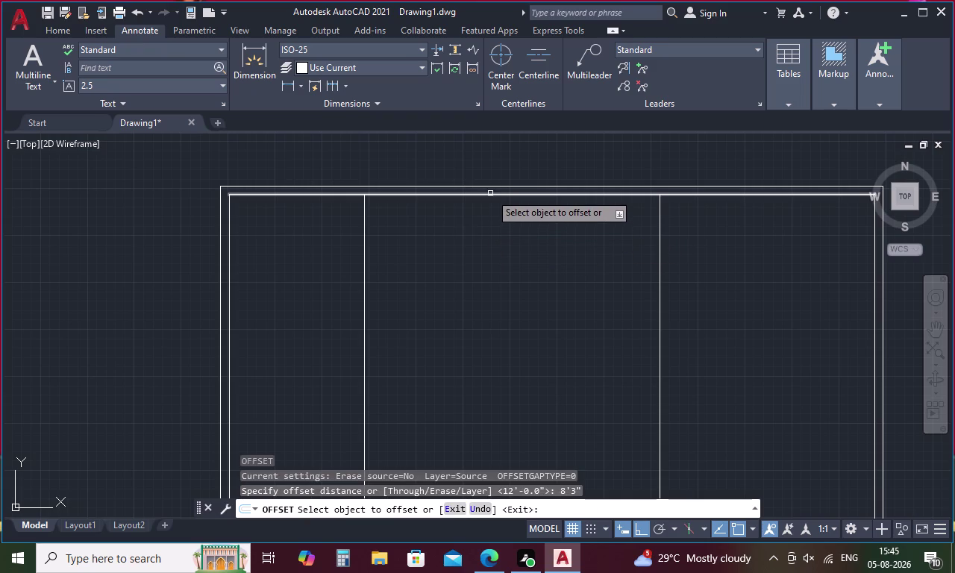
click(491, 196)
click(484, 252)
key(Escape)
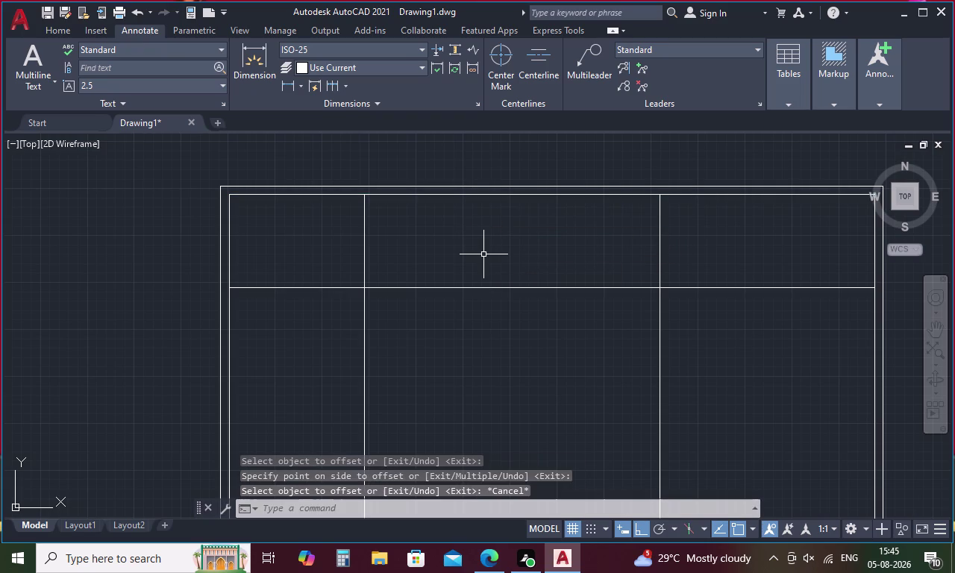
Double the transom and both dividing lines with 9" offset copies.
key(o)
key(Return)
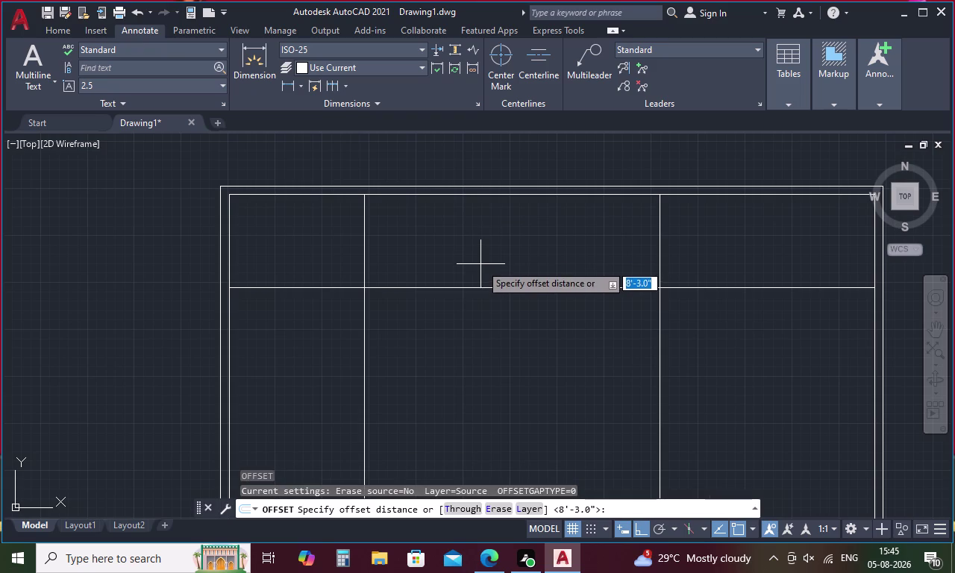
key(9)
key(Return)
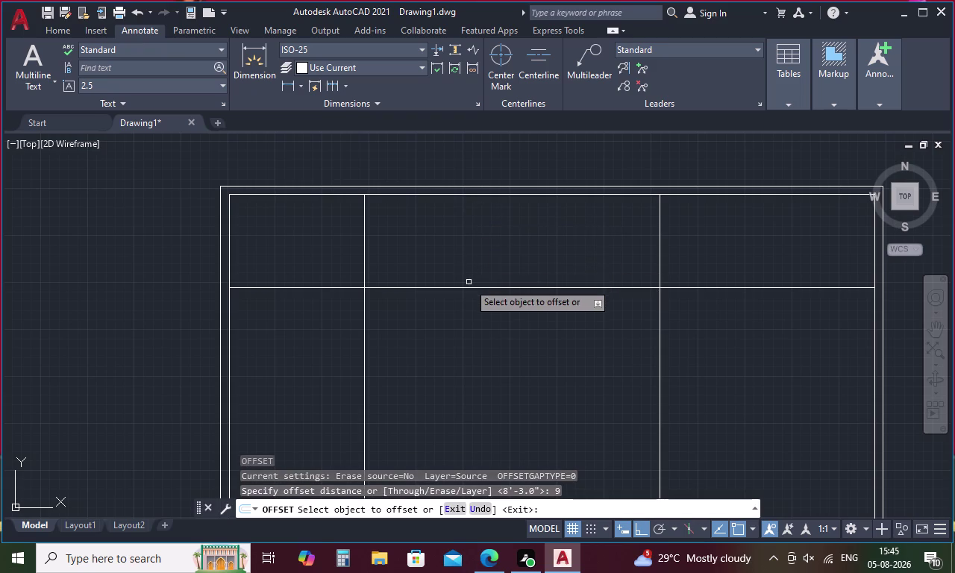
click(468, 288)
drag(465, 347, 467, 354)
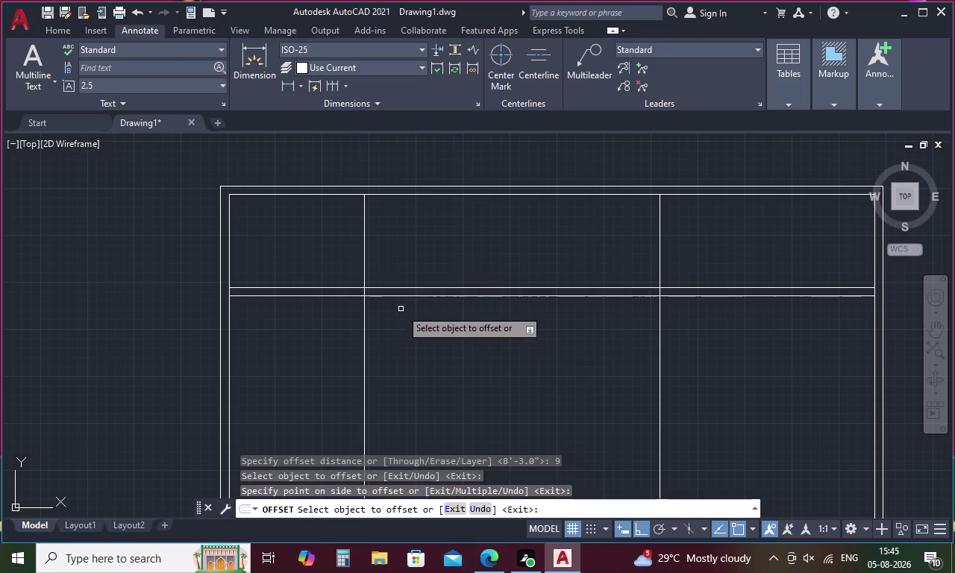
click(363, 261)
click(425, 263)
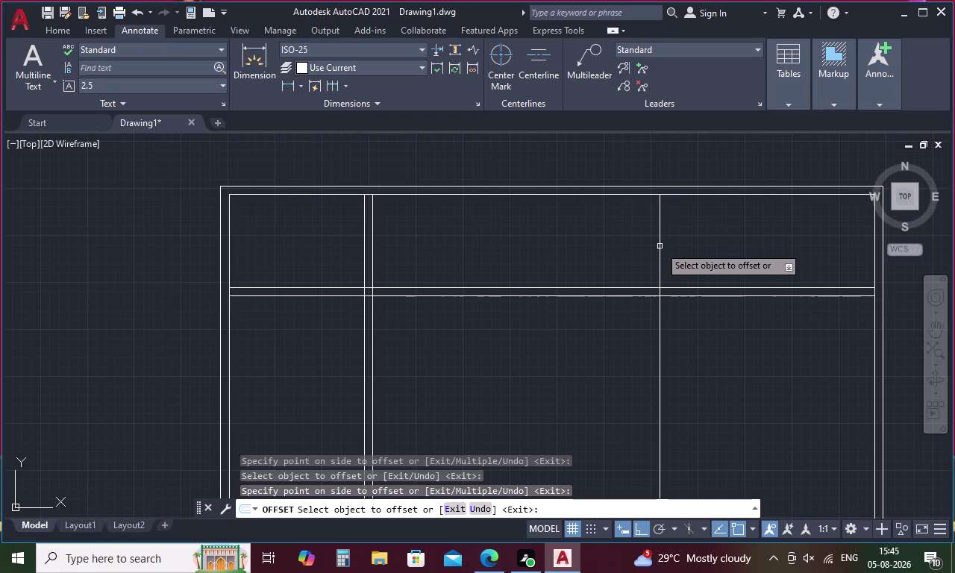
click(660, 245)
click(595, 252)
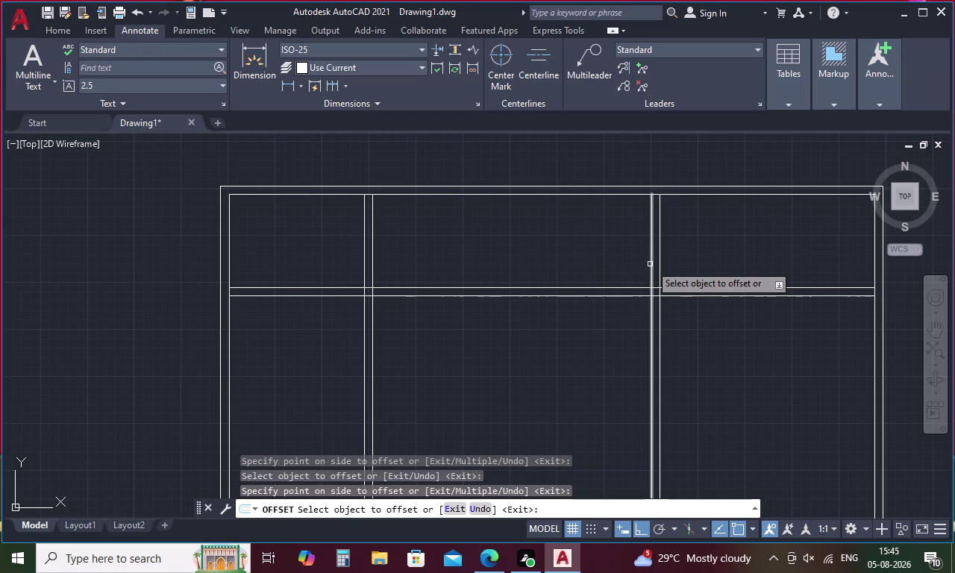
Offset the left mullion line 12' to the right to create a middle line.
key(Escape)
key(o)
key(Return)
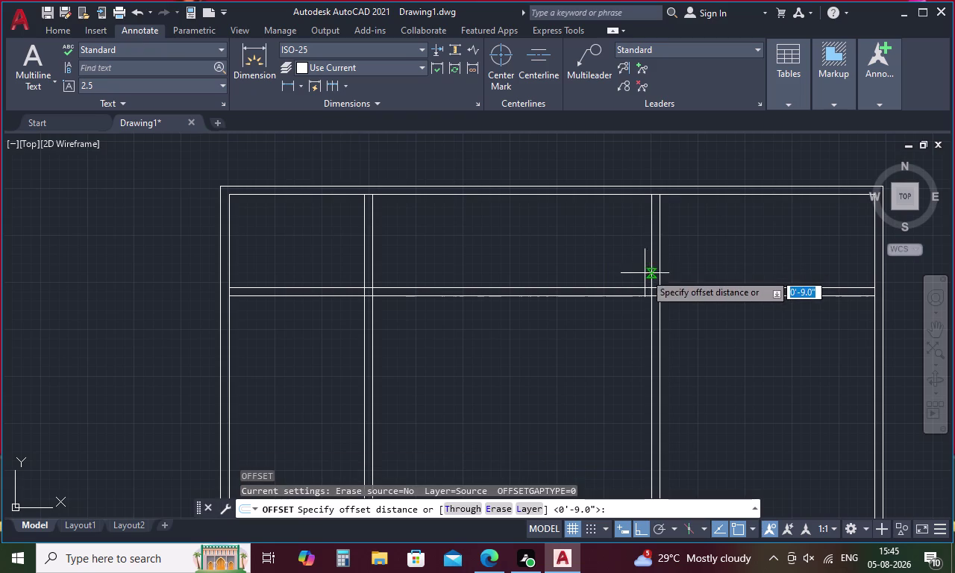
text(12)
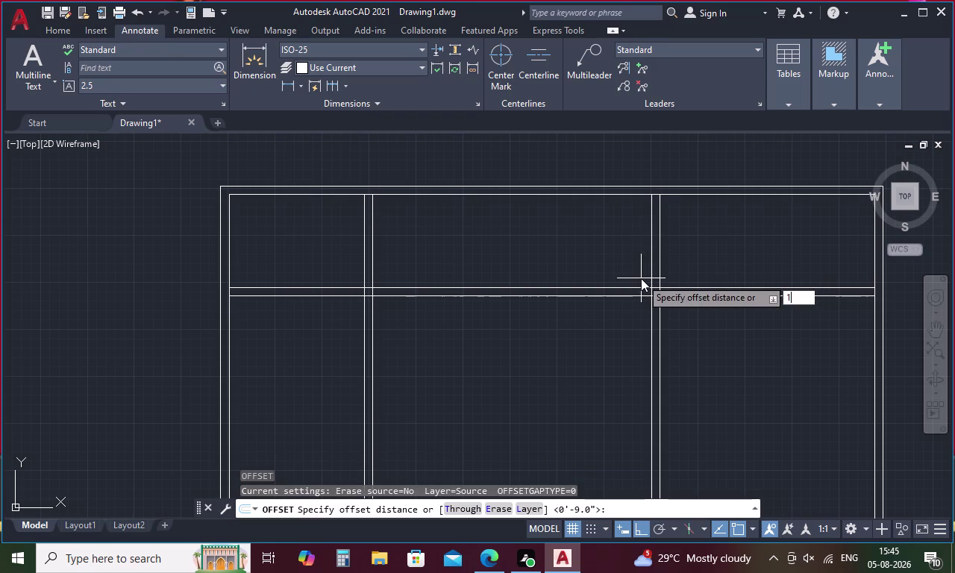
key(apostrophe)
key(Return)
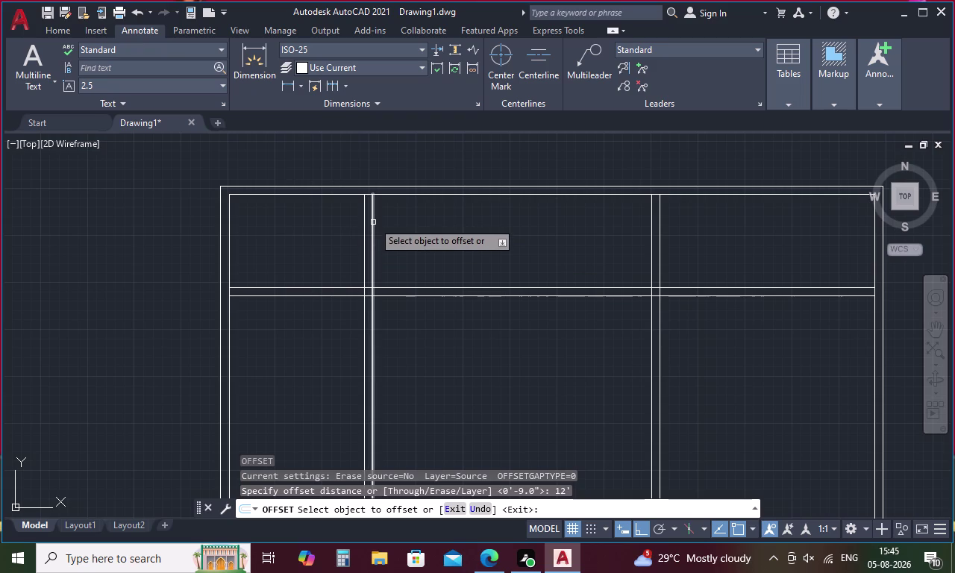
click(374, 221)
click(506, 231)
key(space)
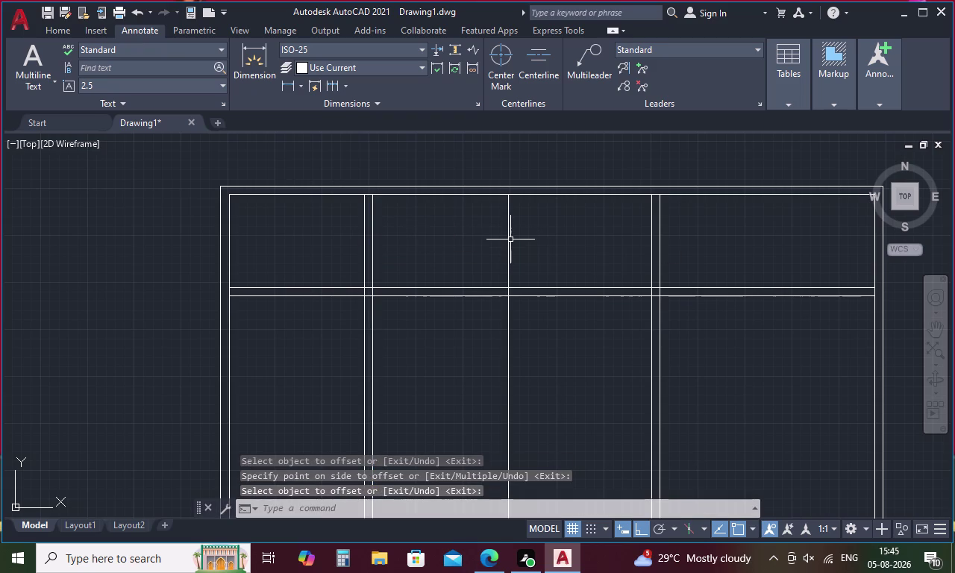
Retry setting up a 9" offset, cancelling the command twice.
key(space)
text(9)
key(space)
key(space)
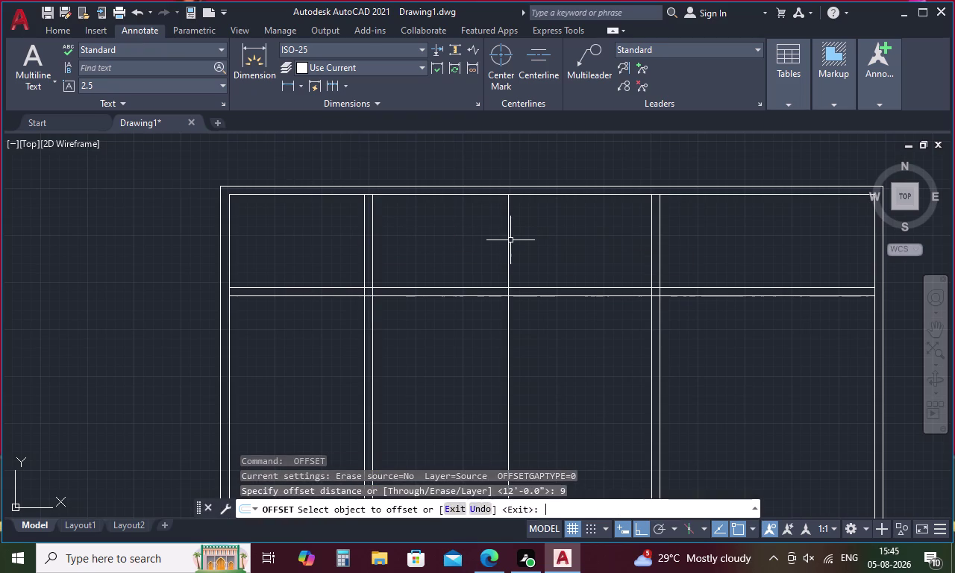
key(Escape)
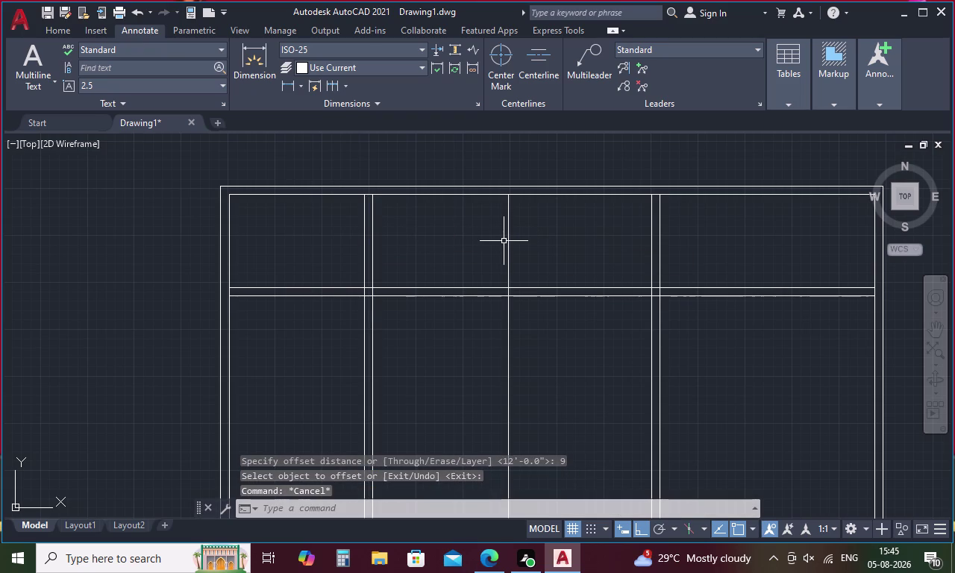
key(o)
key(space)
text(9)
key(space)
key(space)
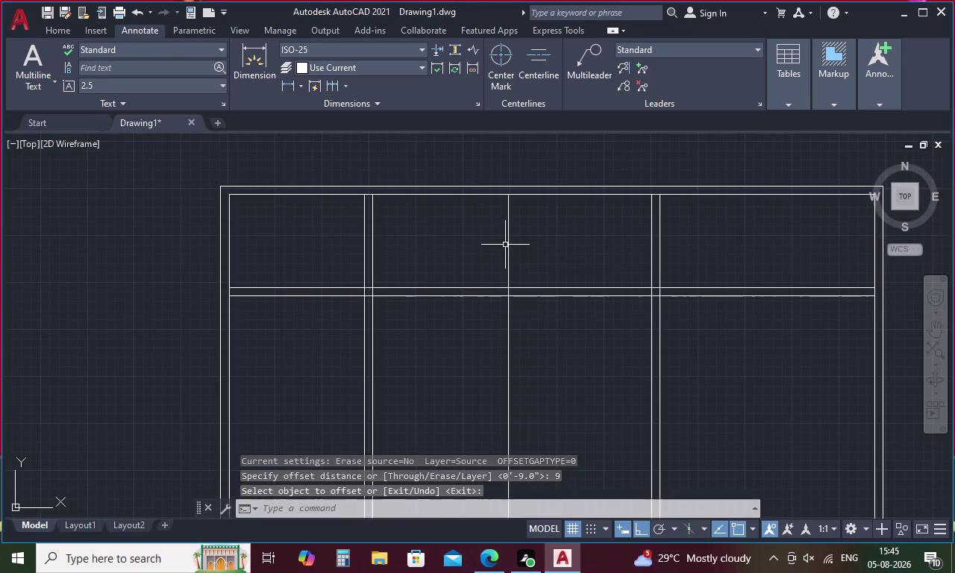
key(Escape)
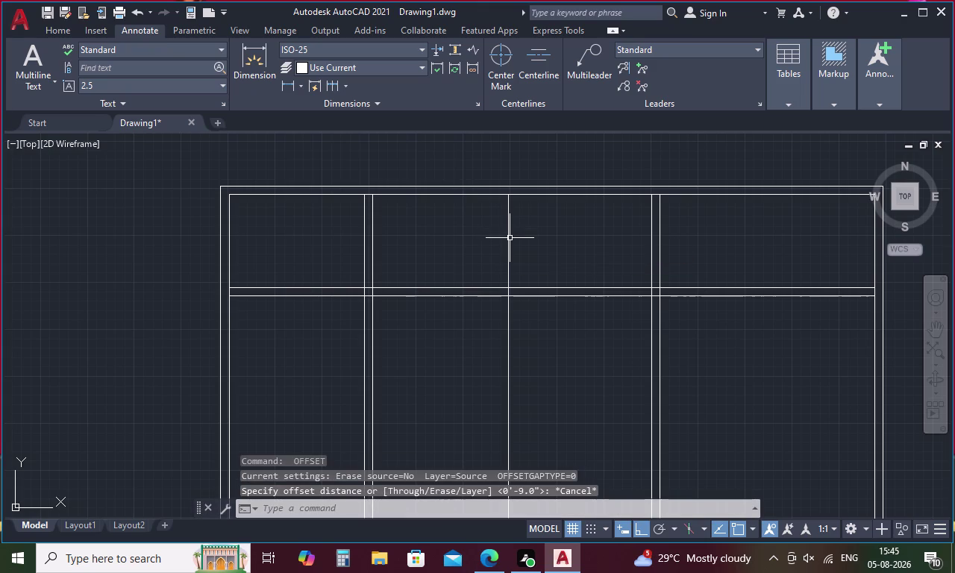
Offset the new middle line 9" to the right to double it.
key(o)
key(Return)
key(9)
key(Return)
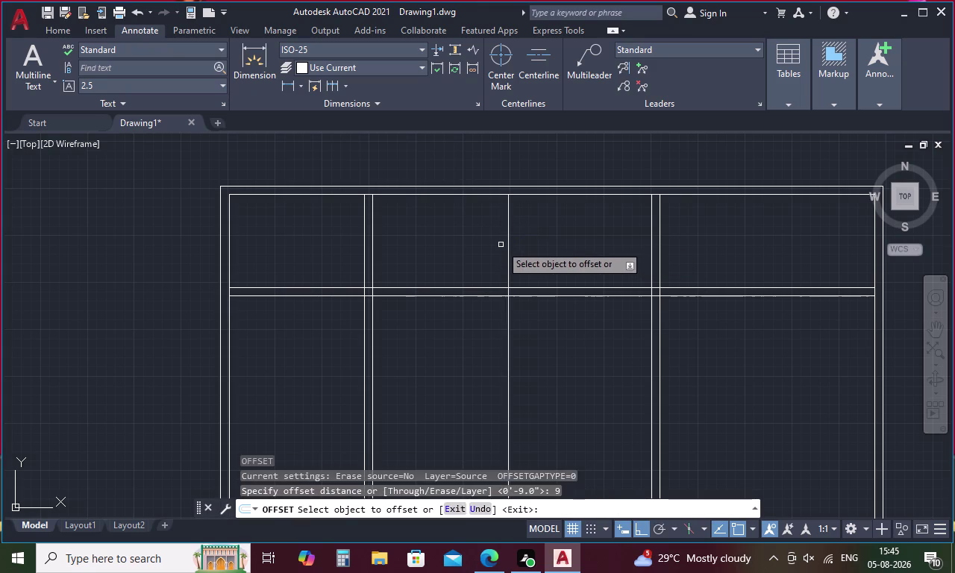
click(508, 230)
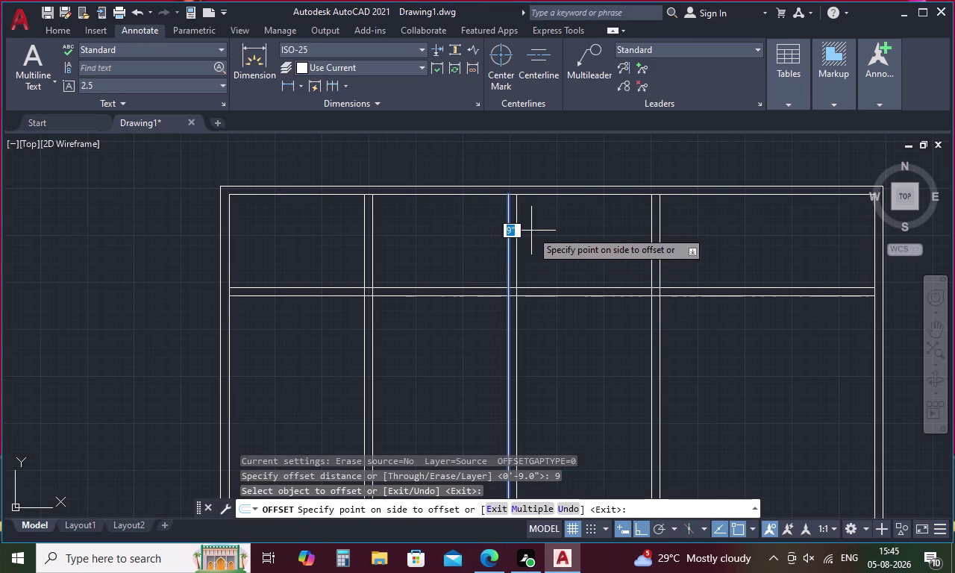
click(533, 230)
key(Escape)
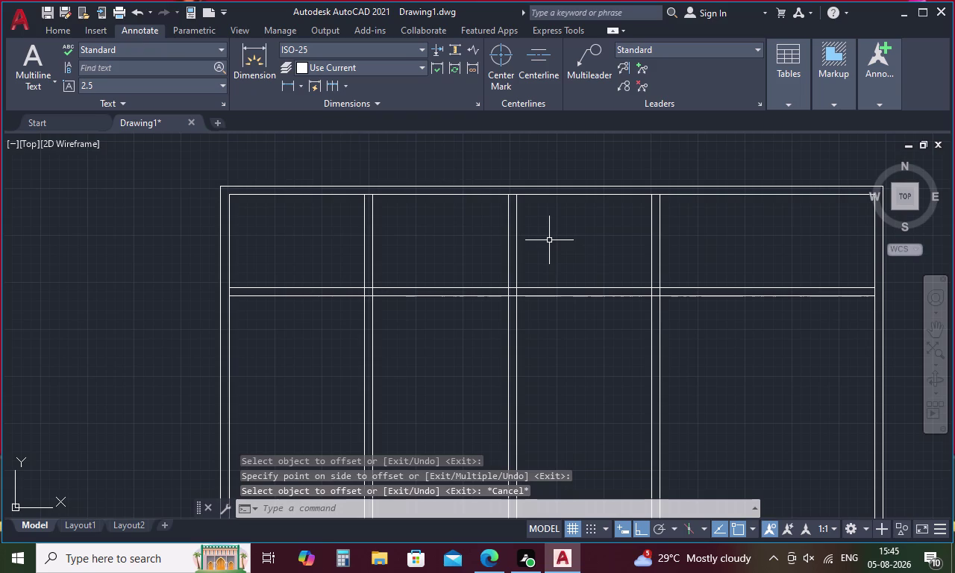
key(d)
text(i)
key(space)
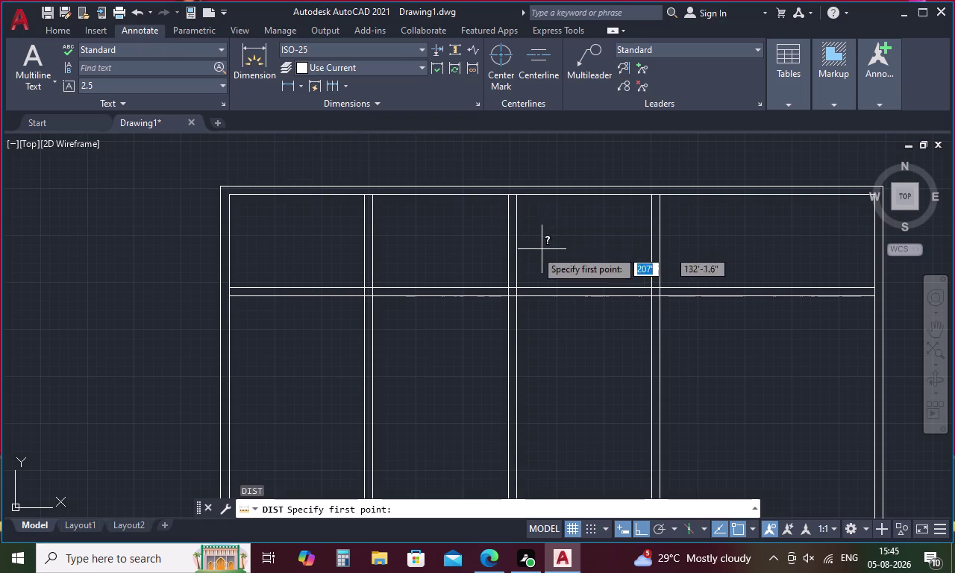
click(373, 283)
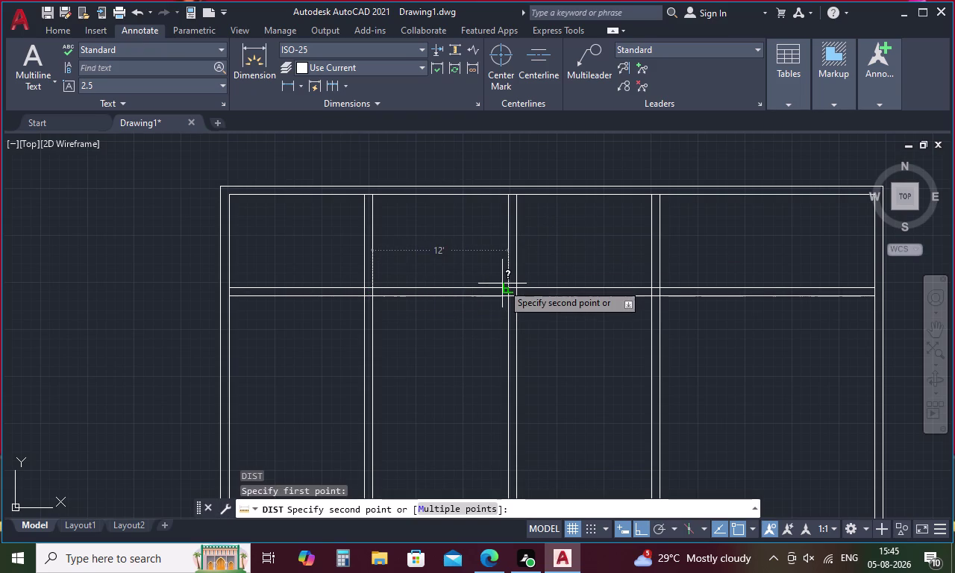
key(Escape)
key(space)
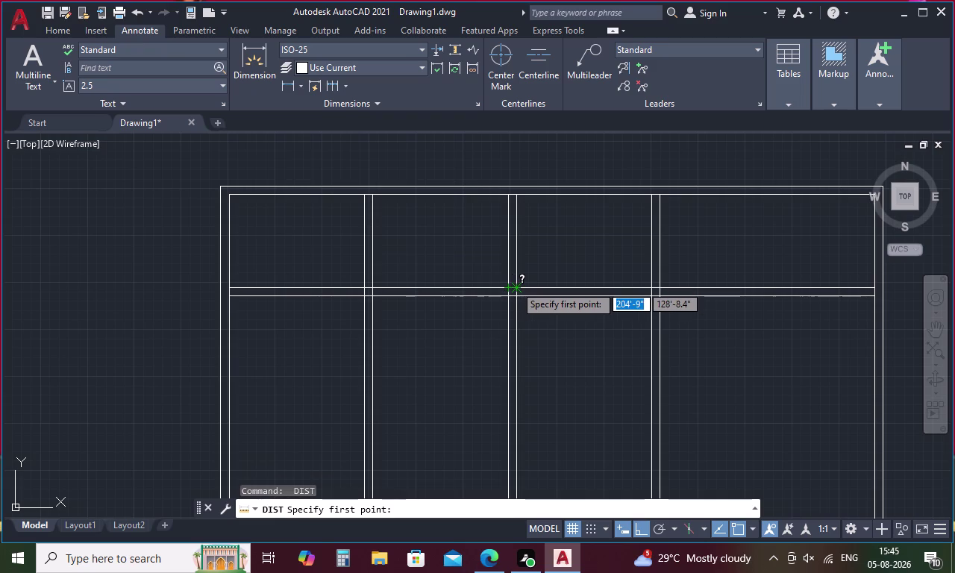
click(515, 285)
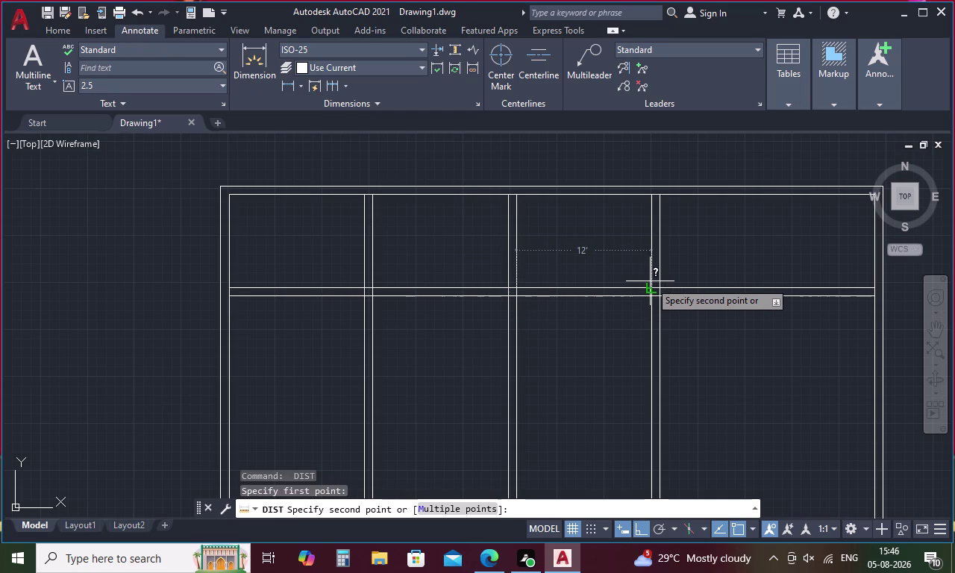
key(Escape)
key(space)
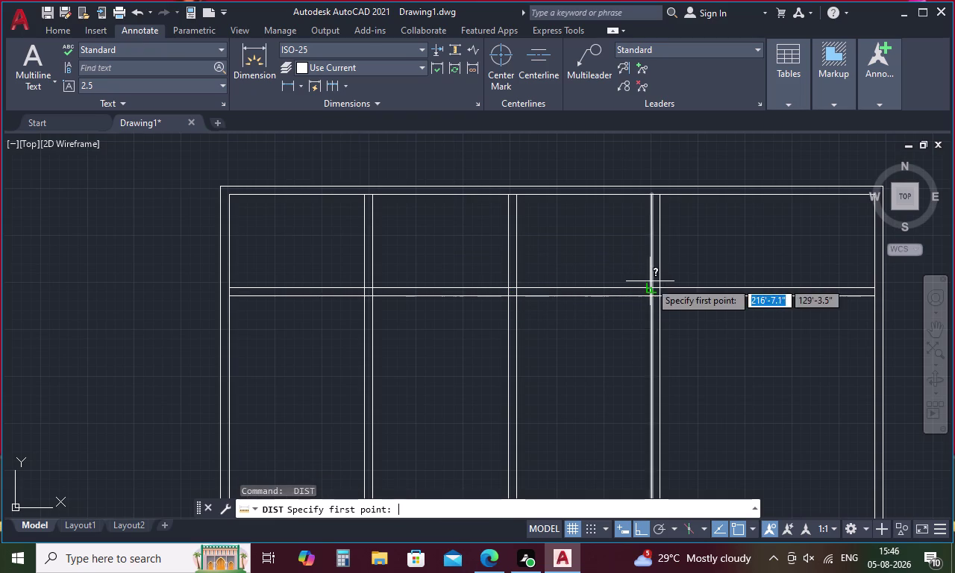
click(651, 196)
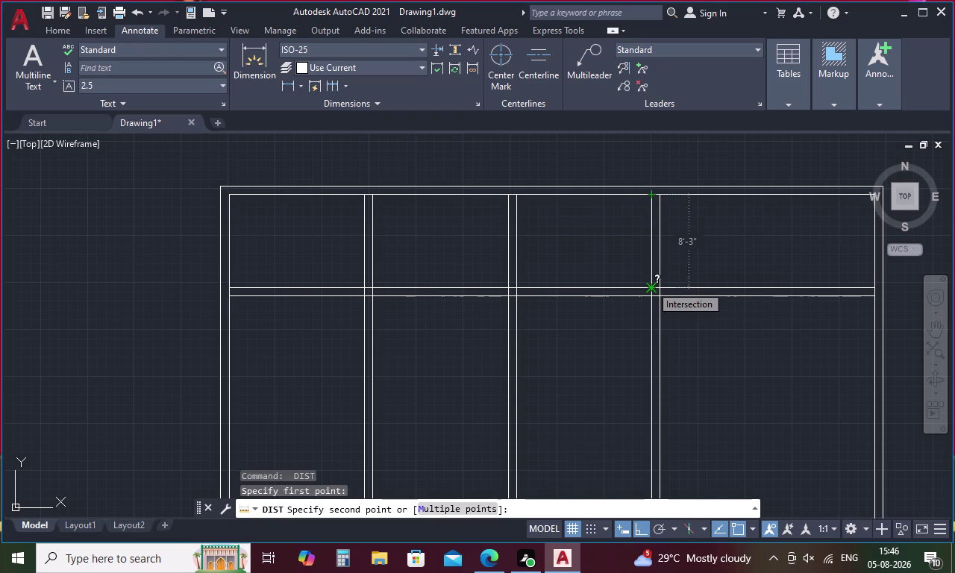
key(Escape)
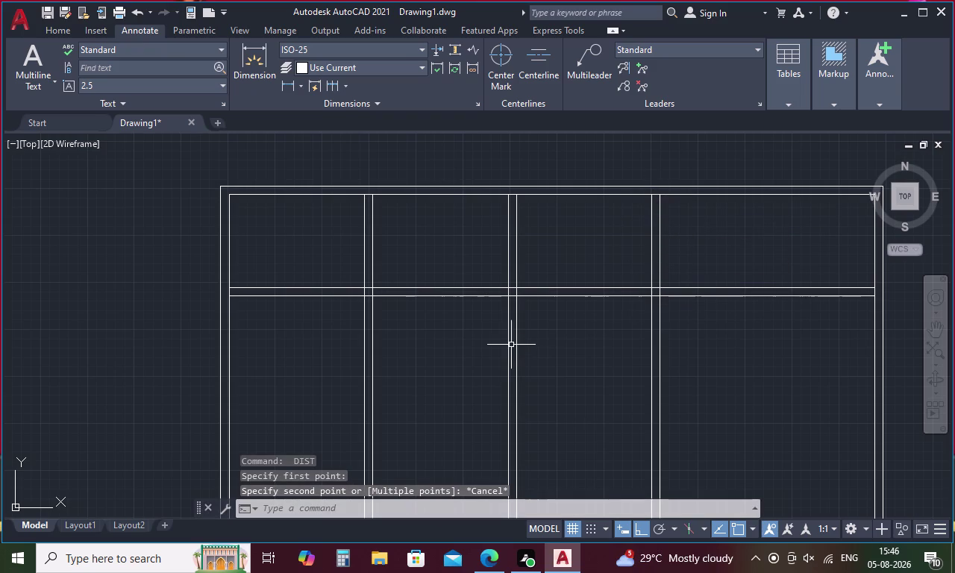
text(tr)
key(space)
Fence-trim the overlapping line pieces at the rail and mullion junctions.
key(space)
drag(717, 345, 599, 376)
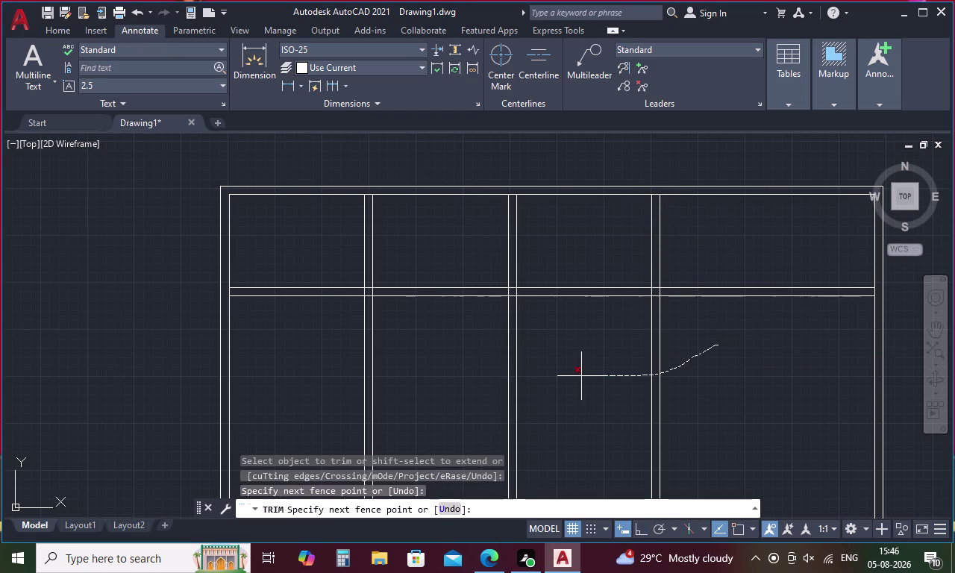
drag(598, 376, 345, 379)
scroll(up, 3)
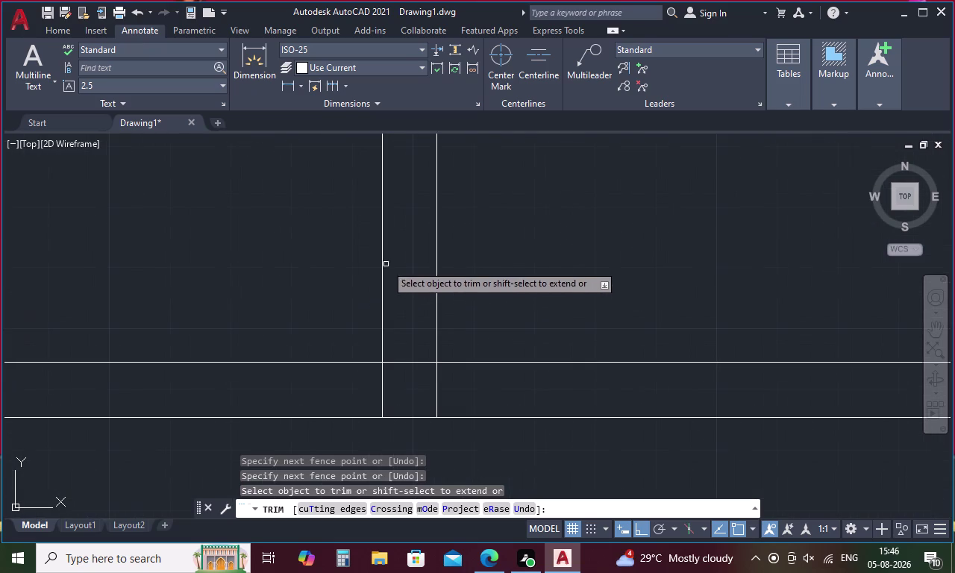
drag(402, 279, 351, 400)
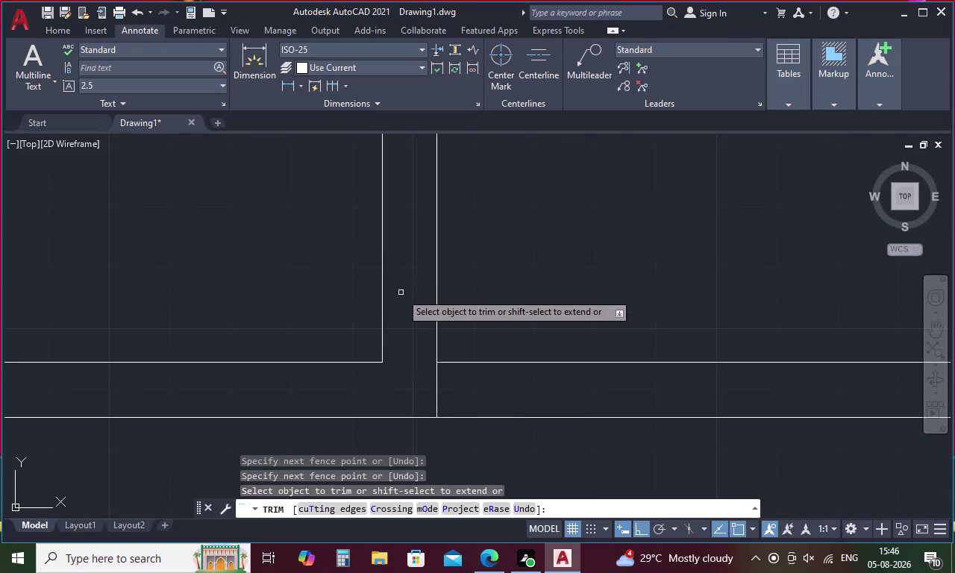
drag(419, 379, 472, 391)
scroll(down, 3)
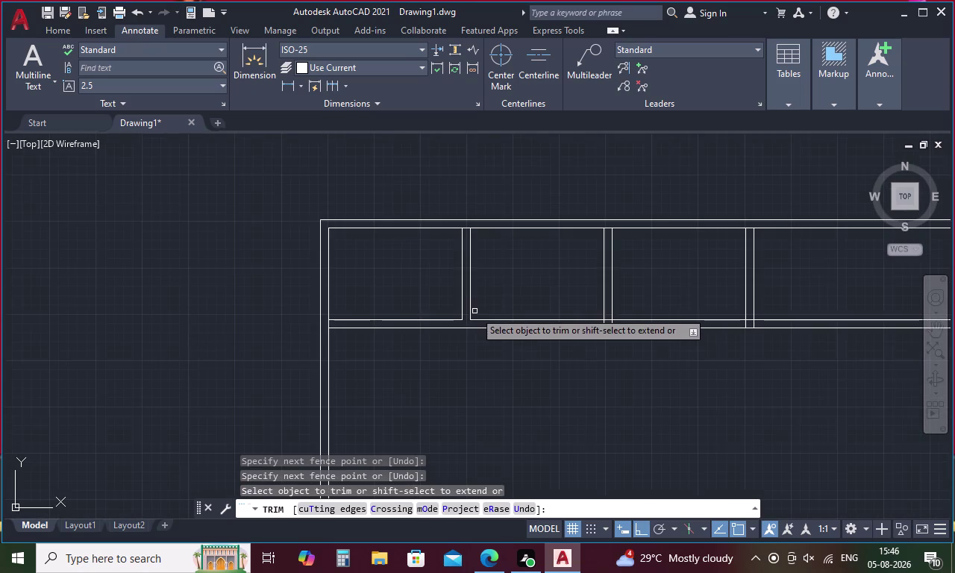
scroll(up, 3)
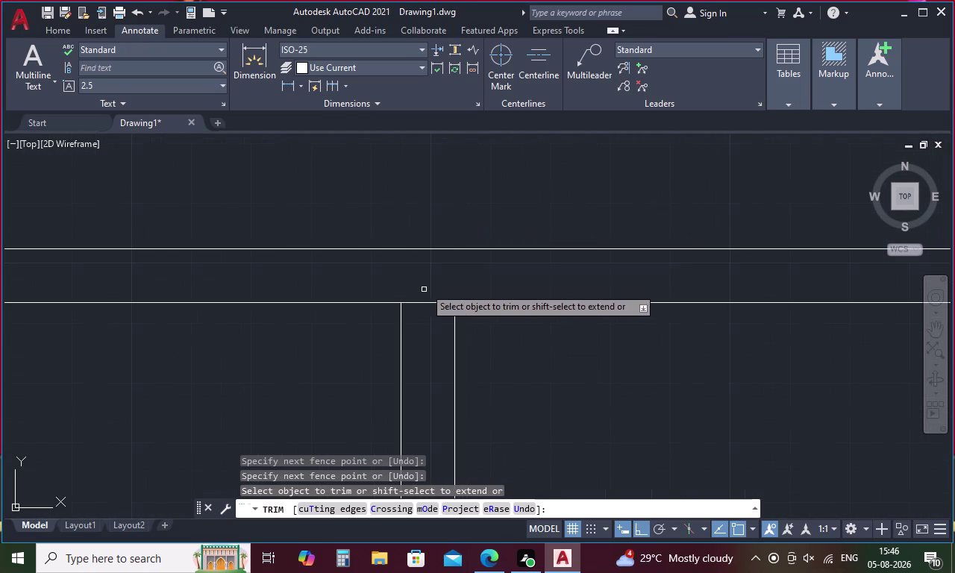
drag(436, 289, 436, 317)
scroll(down, 3)
scroll(up, 3)
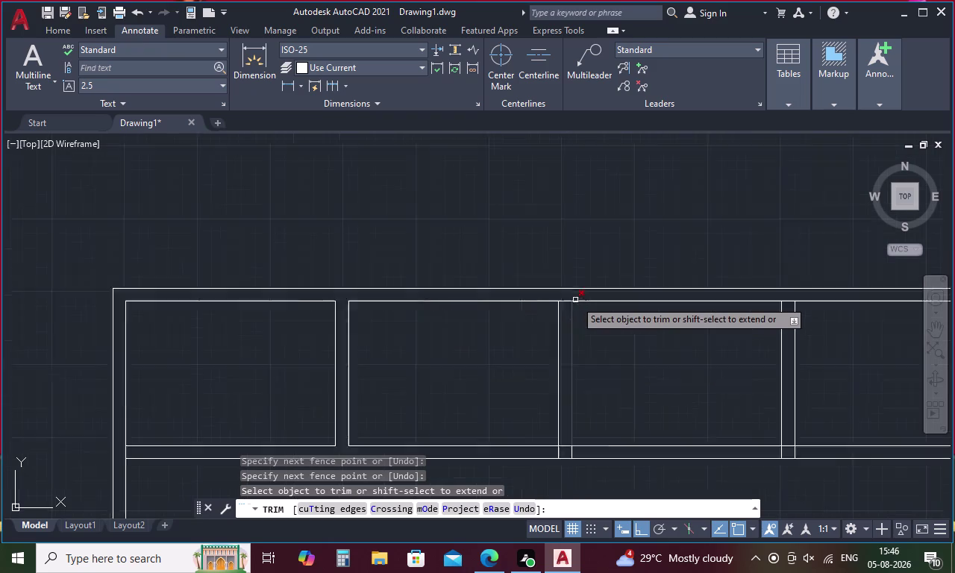
scroll(up, 3)
drag(555, 287, 544, 319)
scroll(down, 3)
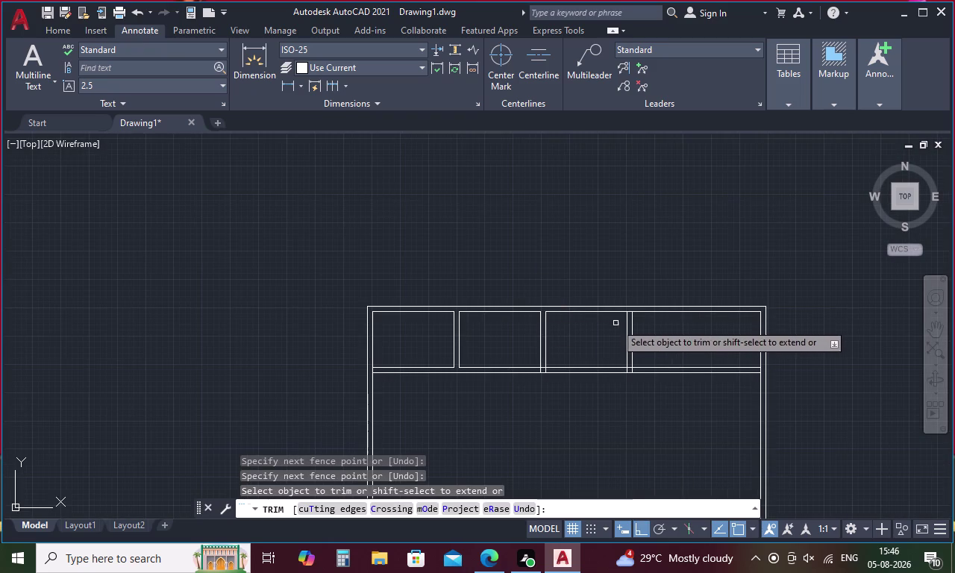
scroll(up, 3)
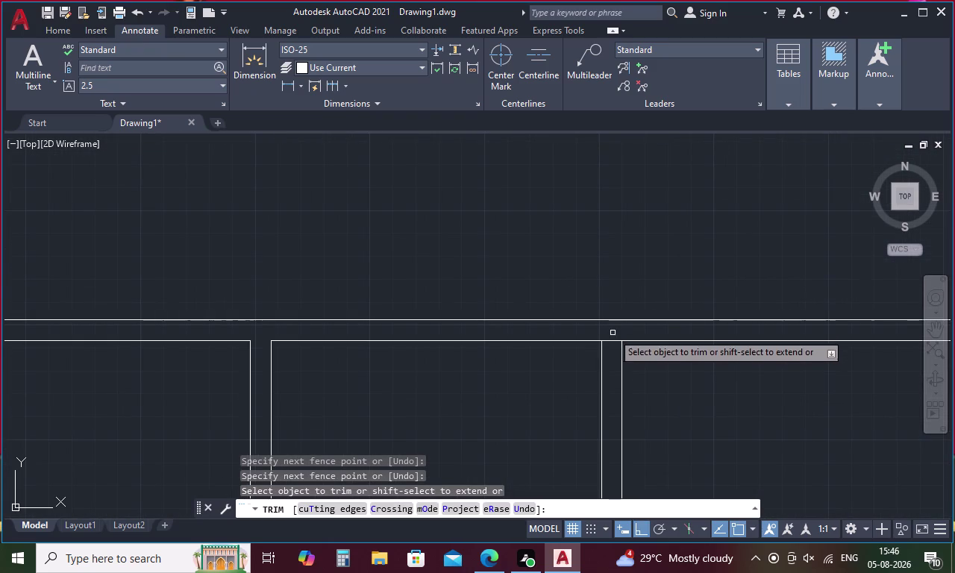
drag(615, 335, 616, 358)
scroll(down, 3)
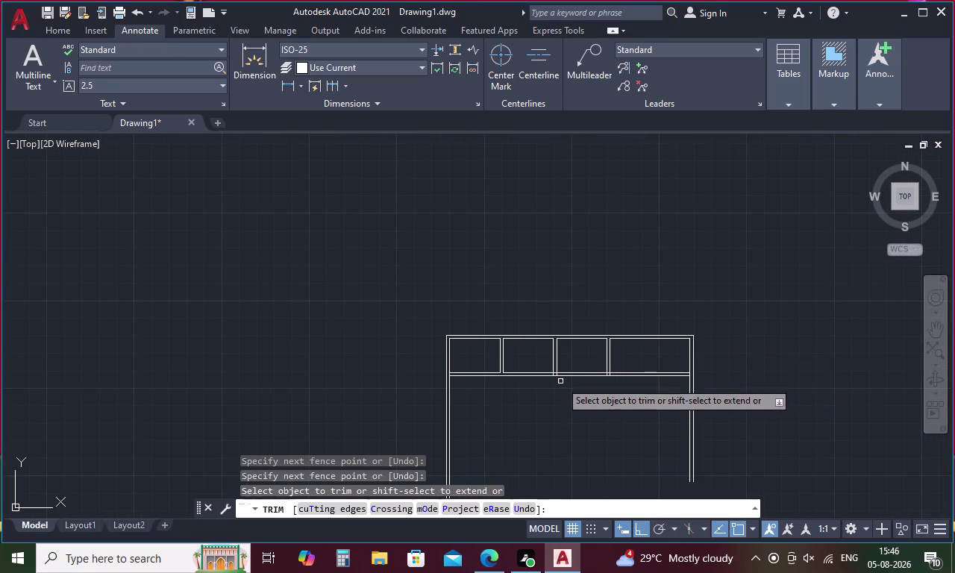
scroll(up, 3)
drag(562, 370, 525, 364)
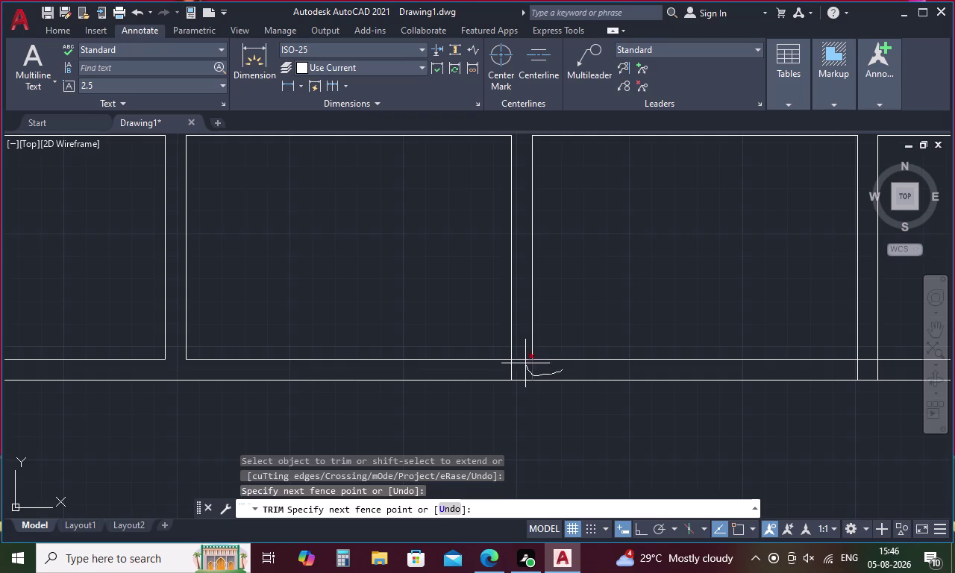
drag(525, 365, 525, 357)
click(511, 369)
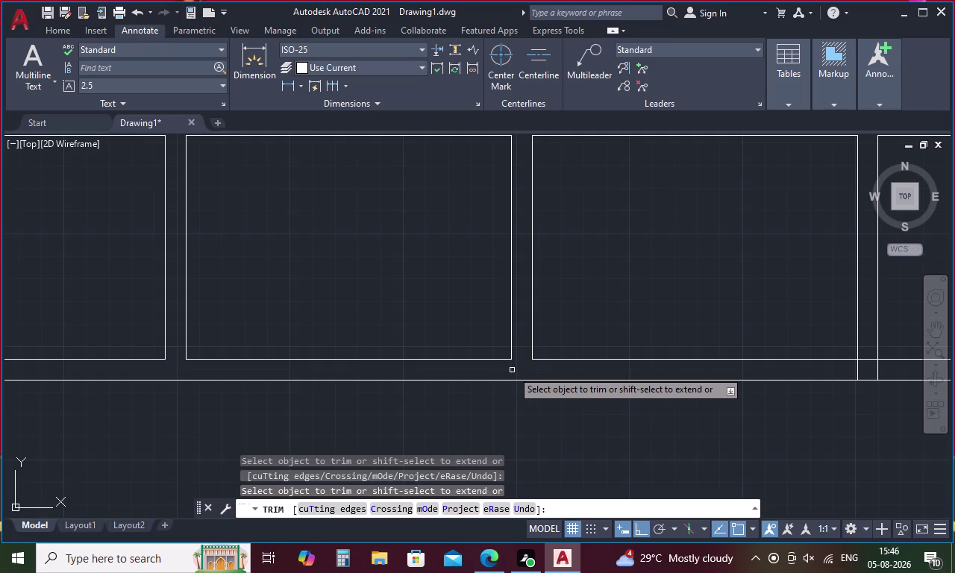
Trim the leftover line pieces across the remaining panes toward the transom's right end.
scroll(down, 3)
scroll(up, 3)
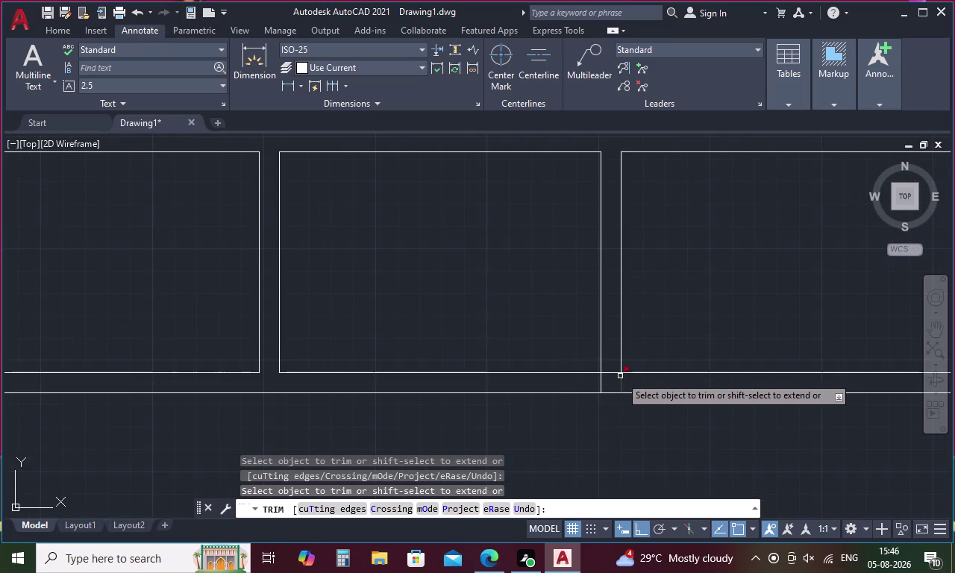
scroll(up, 3)
drag(651, 398, 534, 407)
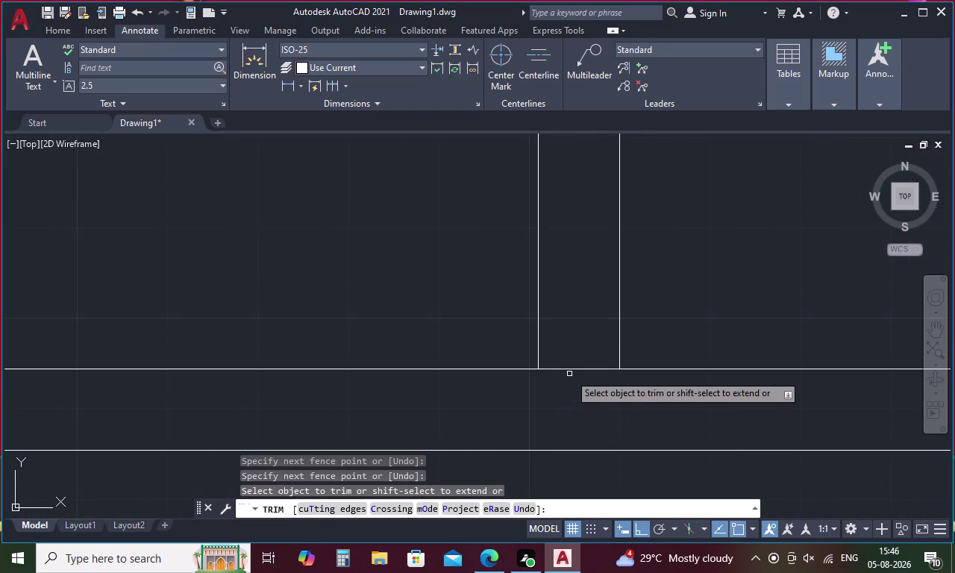
drag(577, 355, 579, 389)
scroll(down, 3)
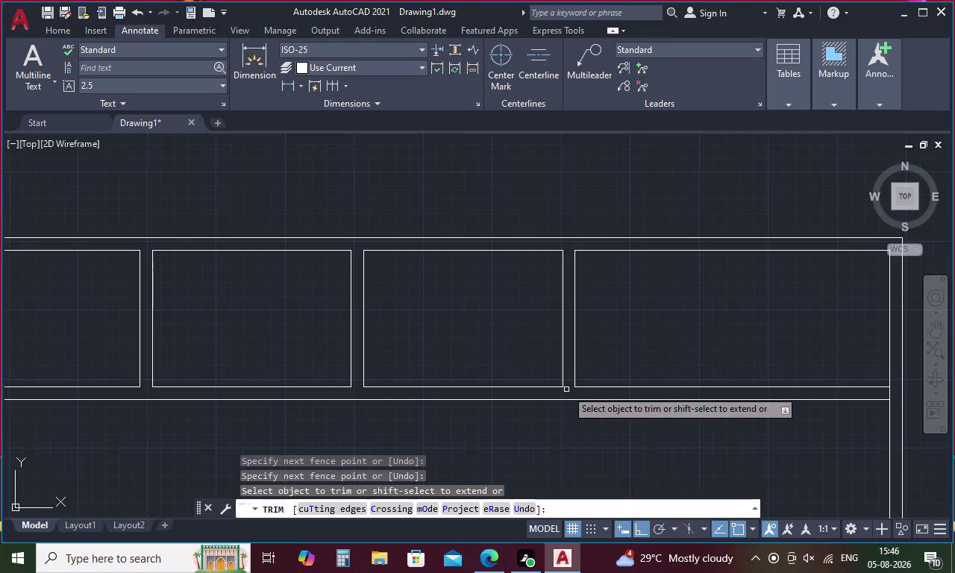
scroll(down, 3)
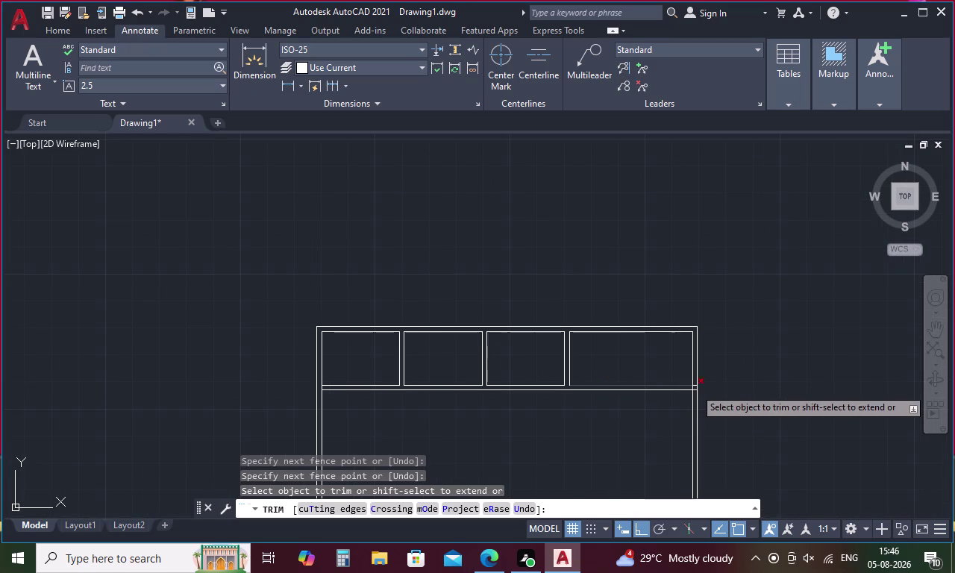
scroll(up, 3)
drag(679, 387, 647, 400)
scroll(down, 3)
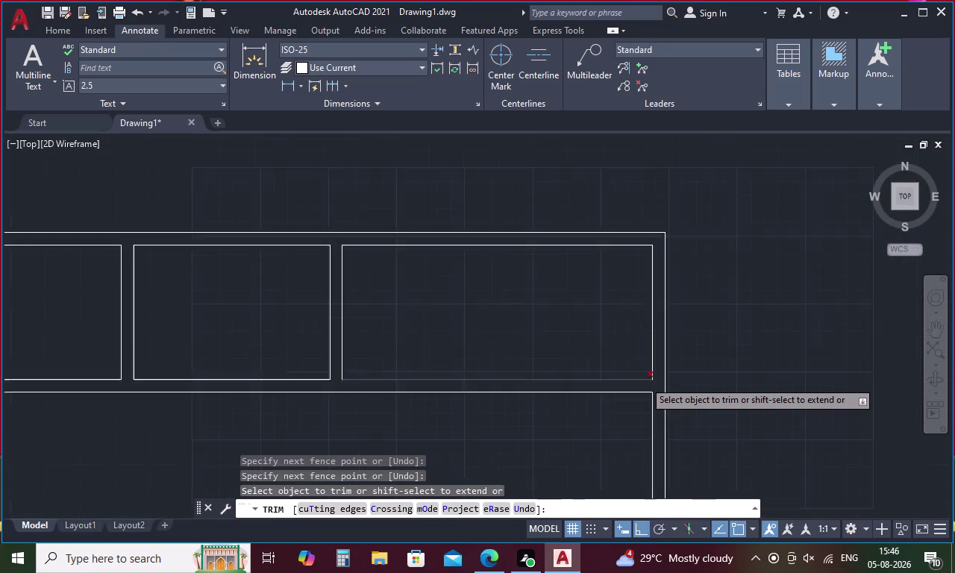
scroll(down, 3)
scroll(up, 3)
scroll(down, 3)
scroll(up, 3)
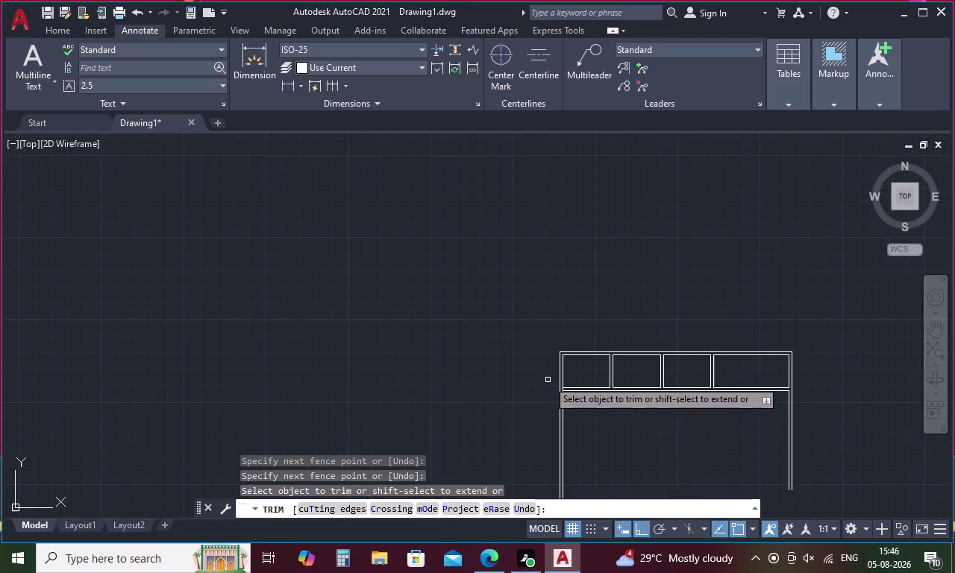
scroll(up, 3)
drag(499, 401, 462, 404)
scroll(down, 3)
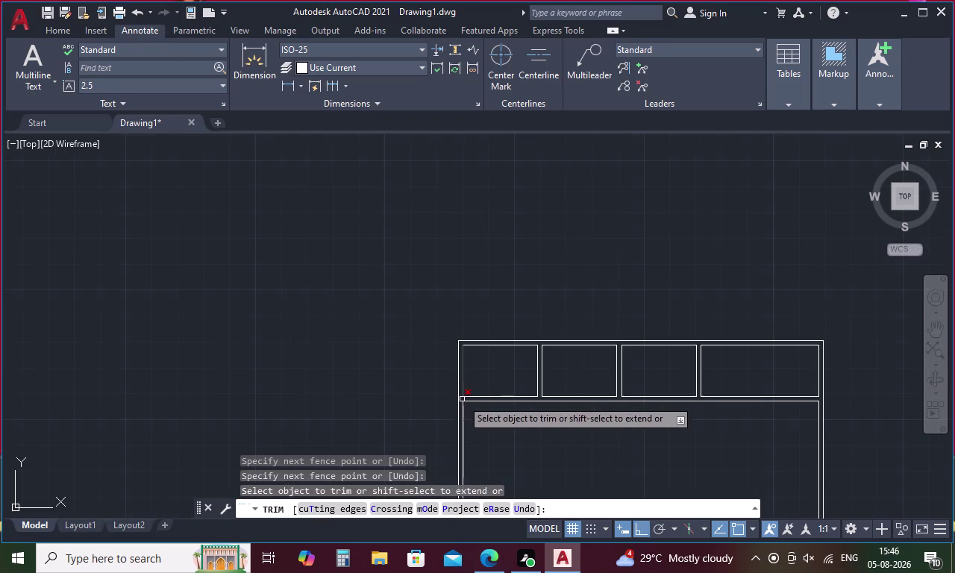
key(Escape)
key(o)
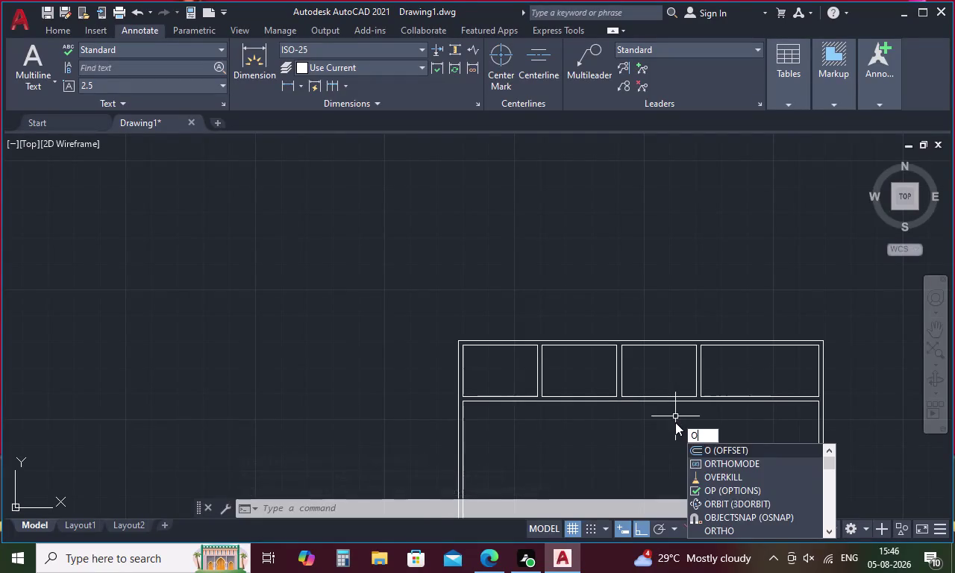
Offset the frame's top line 13'9" downward to form the band line.
key(Return)
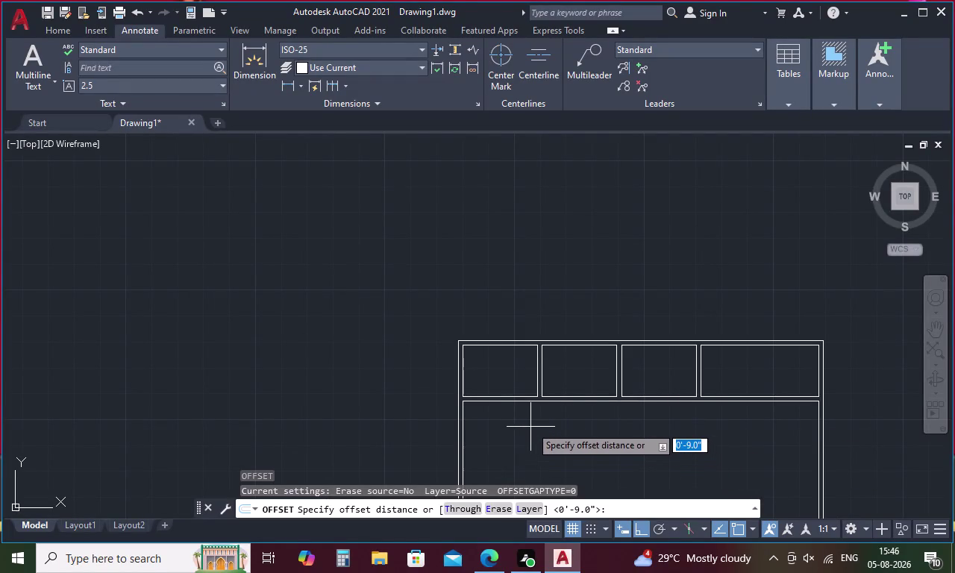
middle_drag(554, 422, 492, 279)
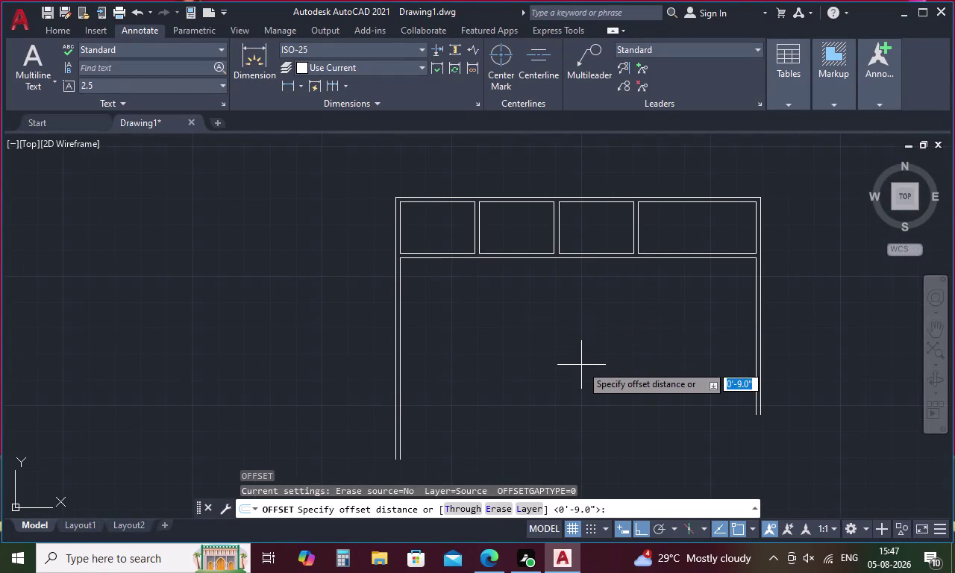
key(Escape)
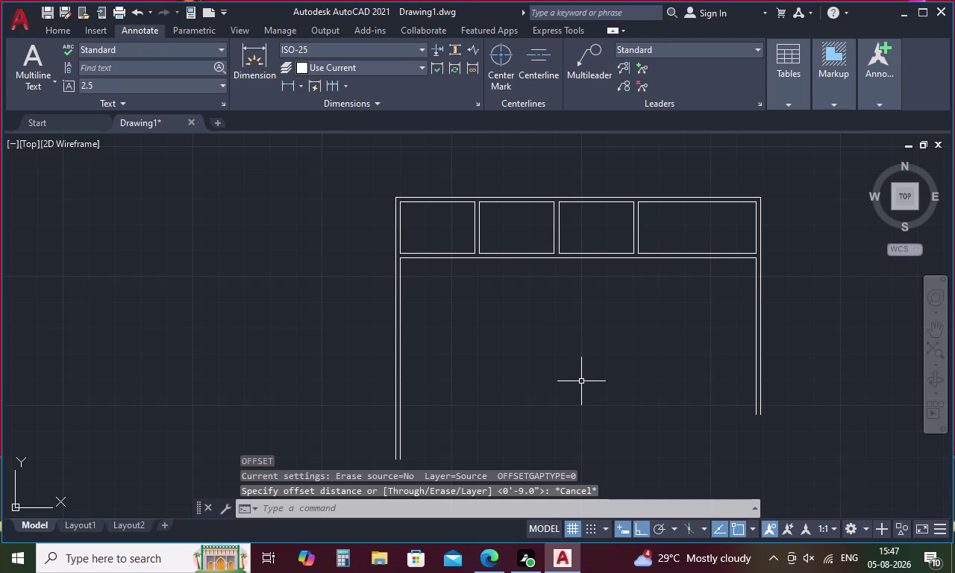
key(o)
key(Return)
text(13)
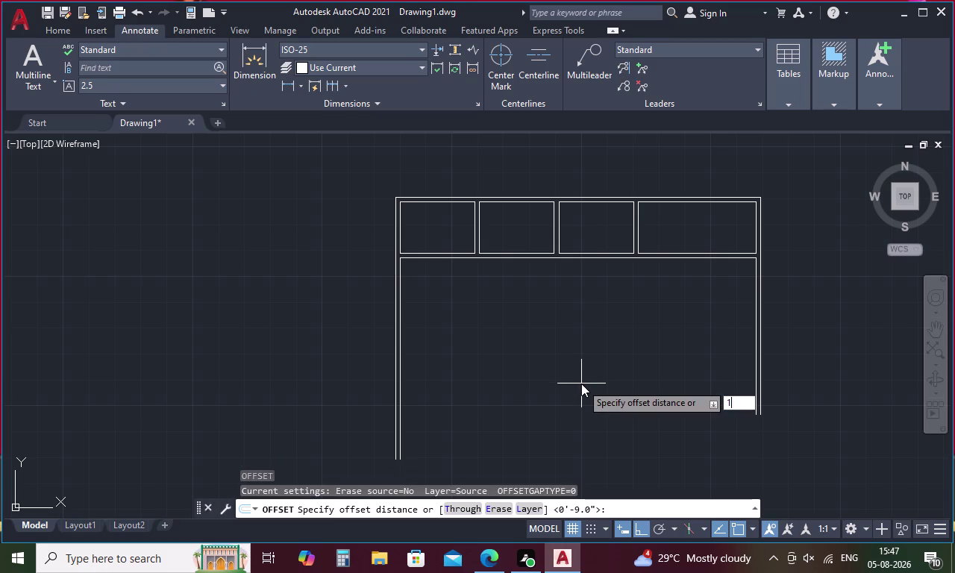
text('9")
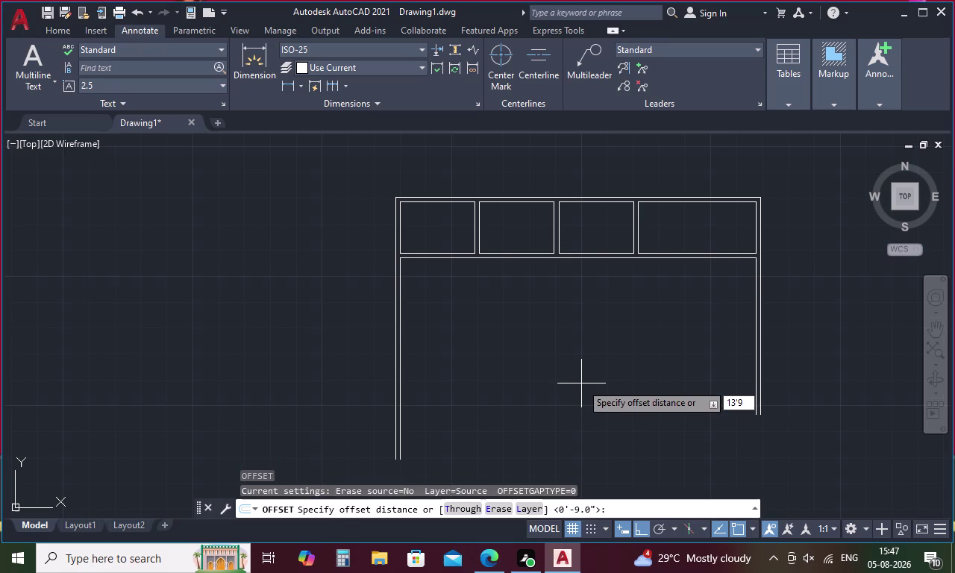
key(Return)
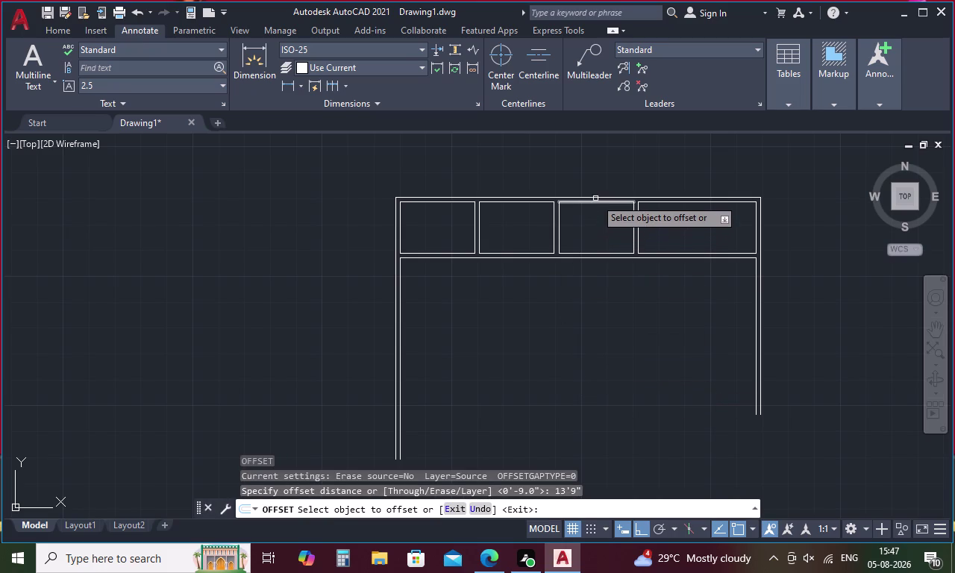
click(596, 197)
click(590, 303)
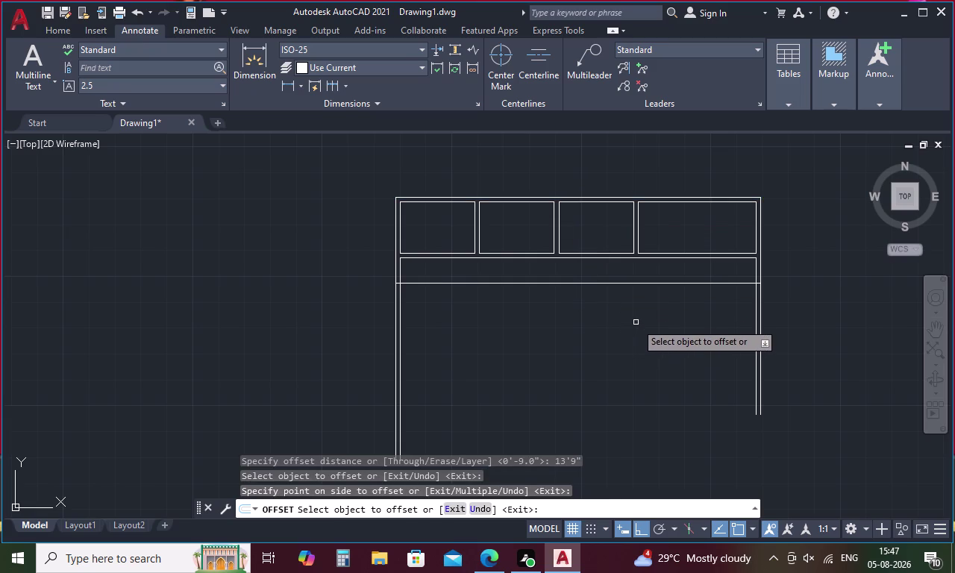
key(Escape)
text(di)
key(space)
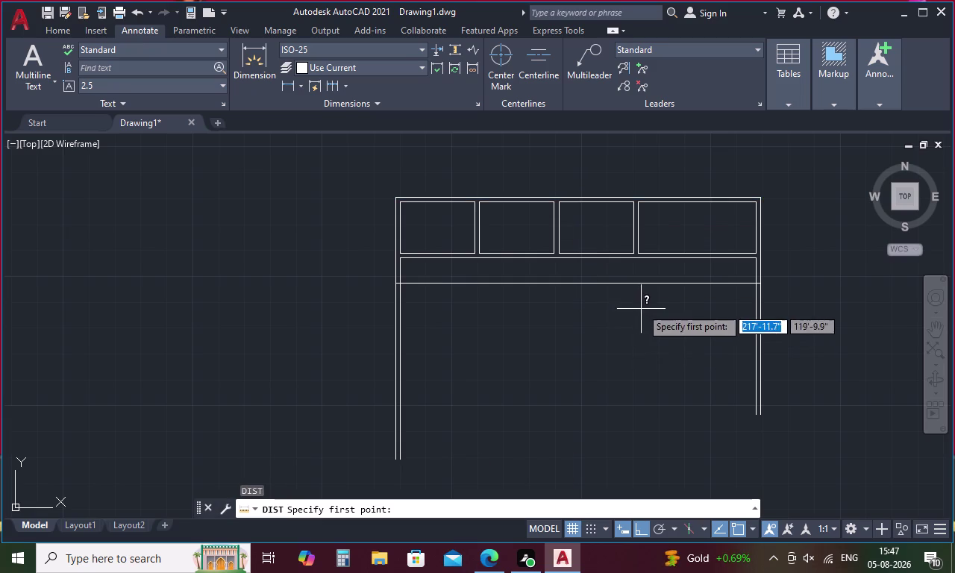
click(640, 250)
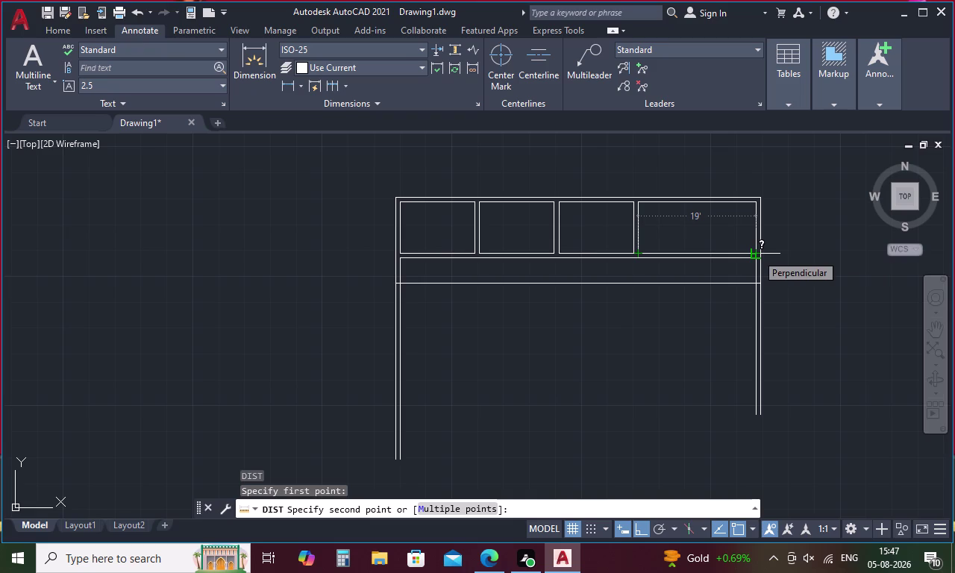
key(Escape)
key(0)
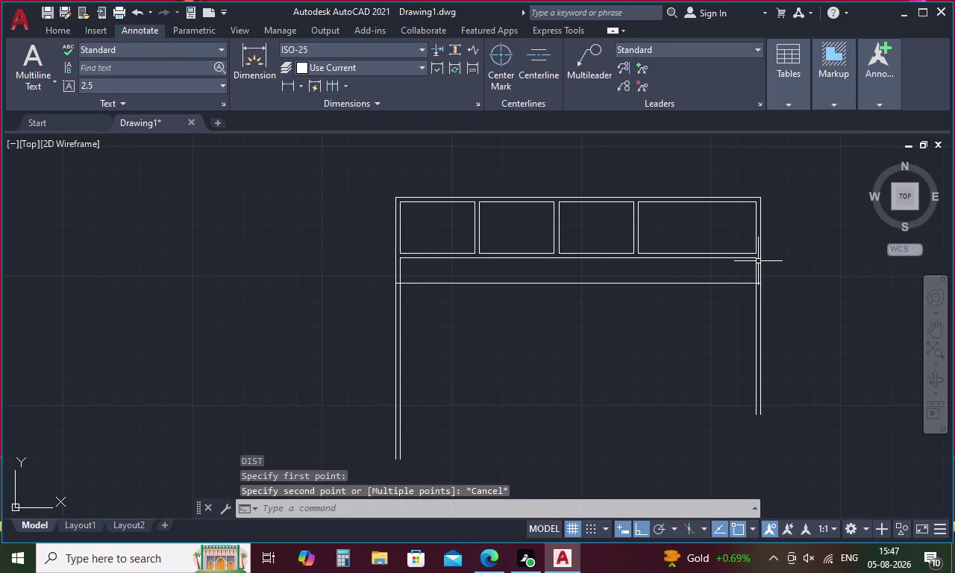
key(BackSpace)
key(o)
key(space)
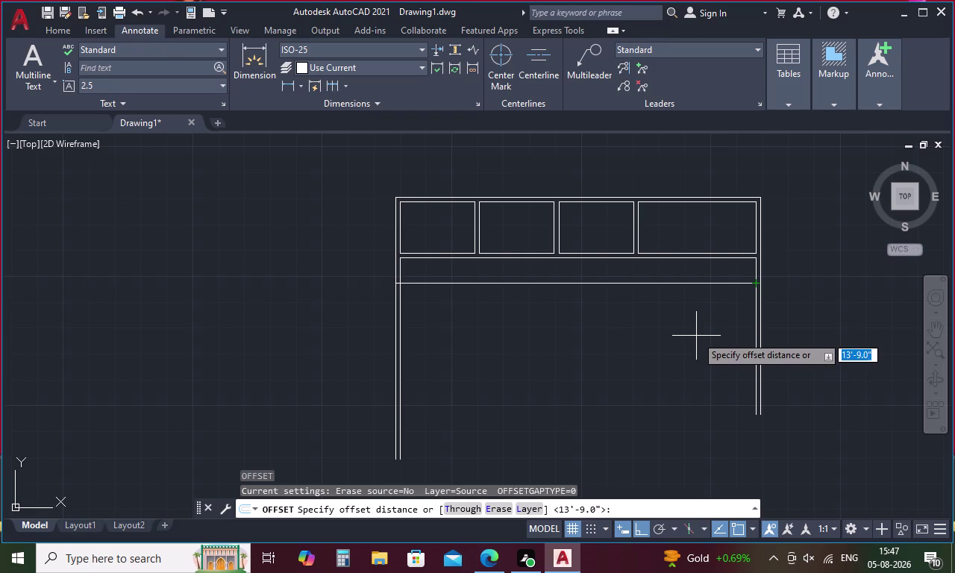
key(Escape)
text(br)
key(e)
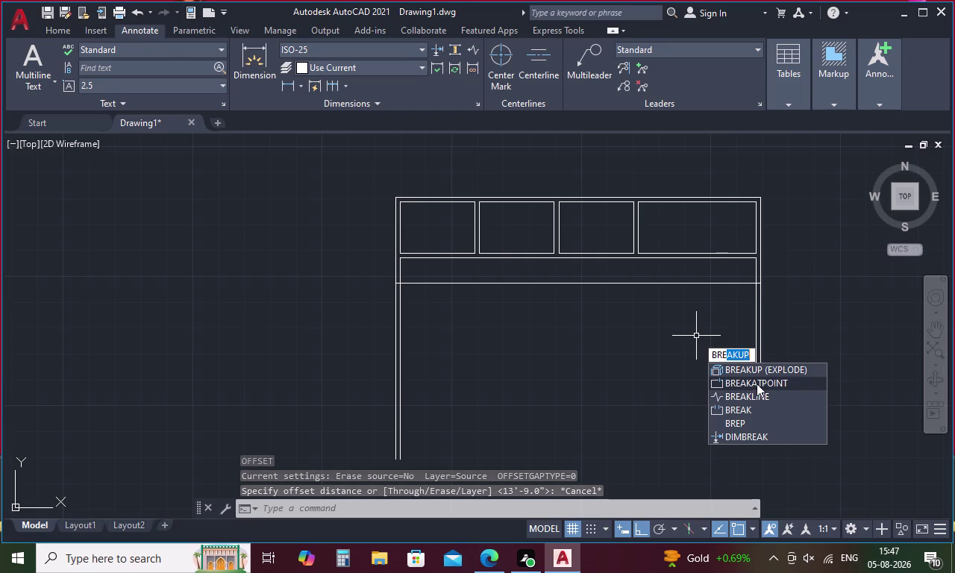
click(756, 384)
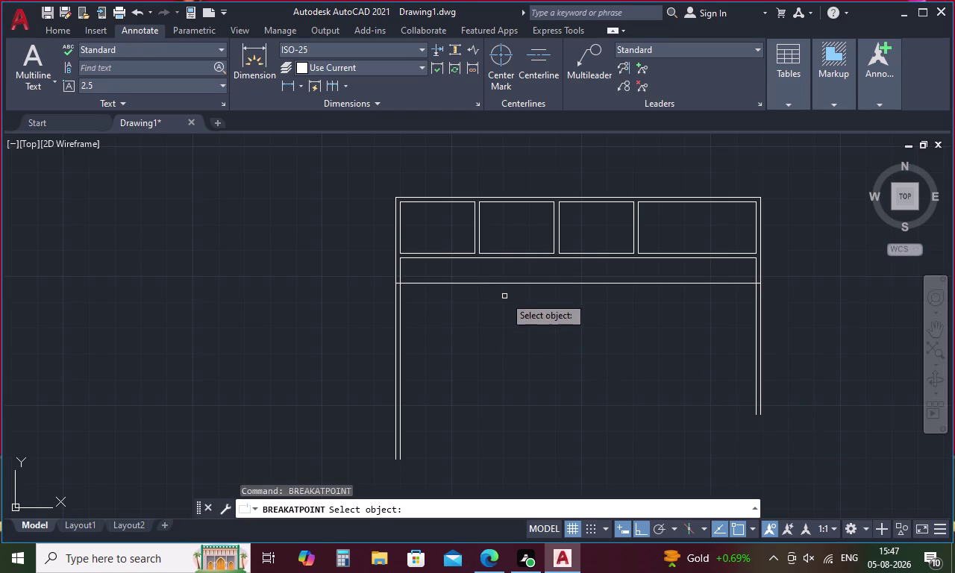
key(Escape)
key(o)
key(Return)
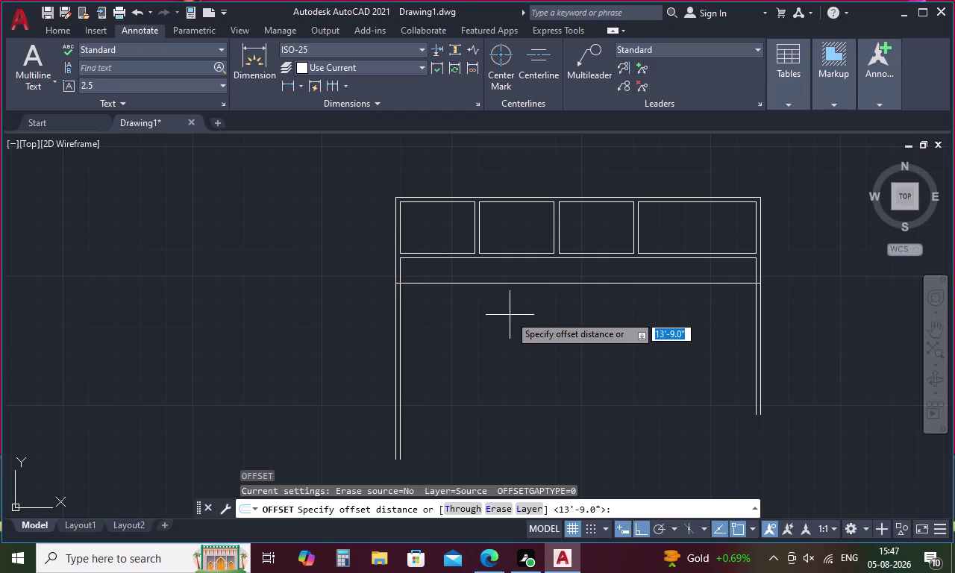
Offset the door opening's left inner line 12'3" to the right.
text(12)
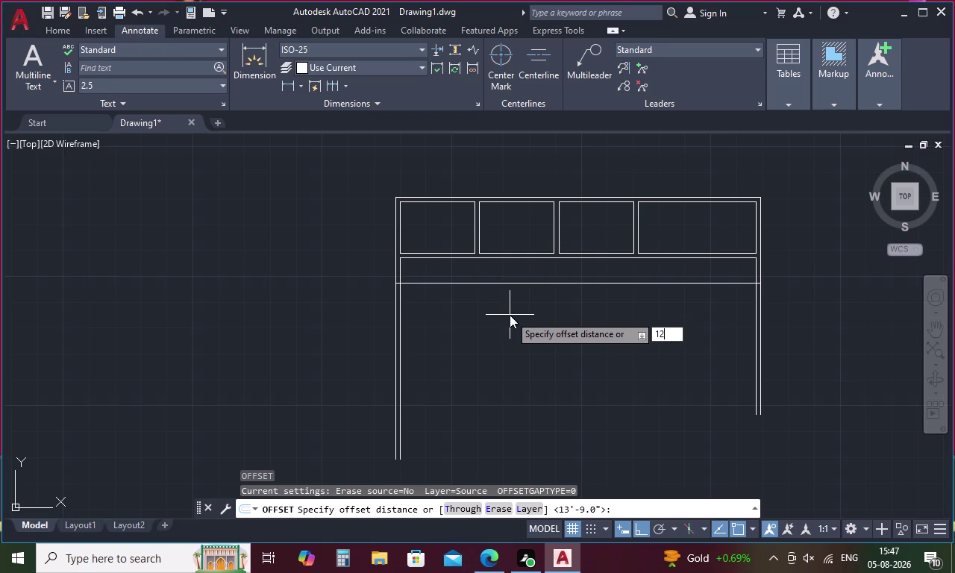
key(apostrophe)
key(3)
key(shift+quotedbl)
key(Return)
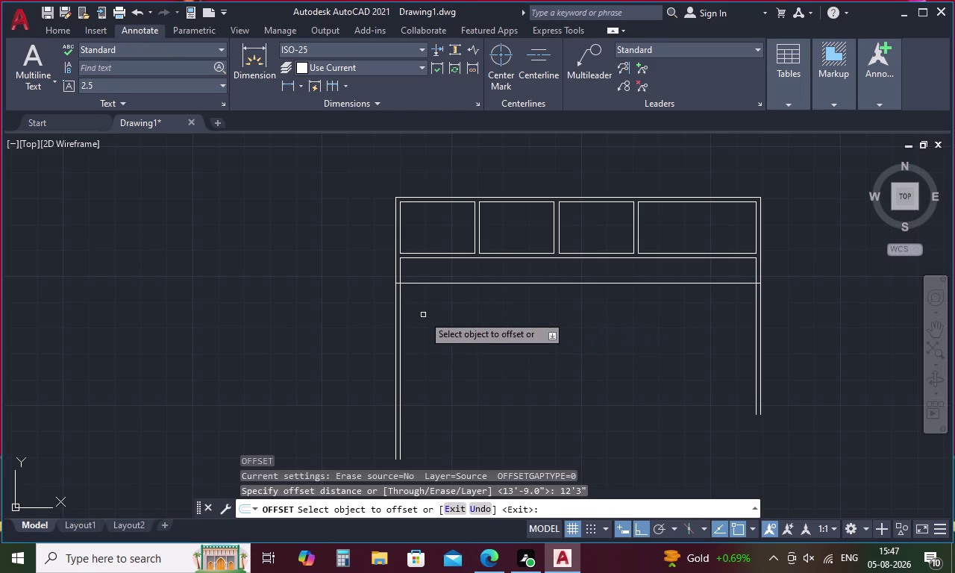
click(400, 293)
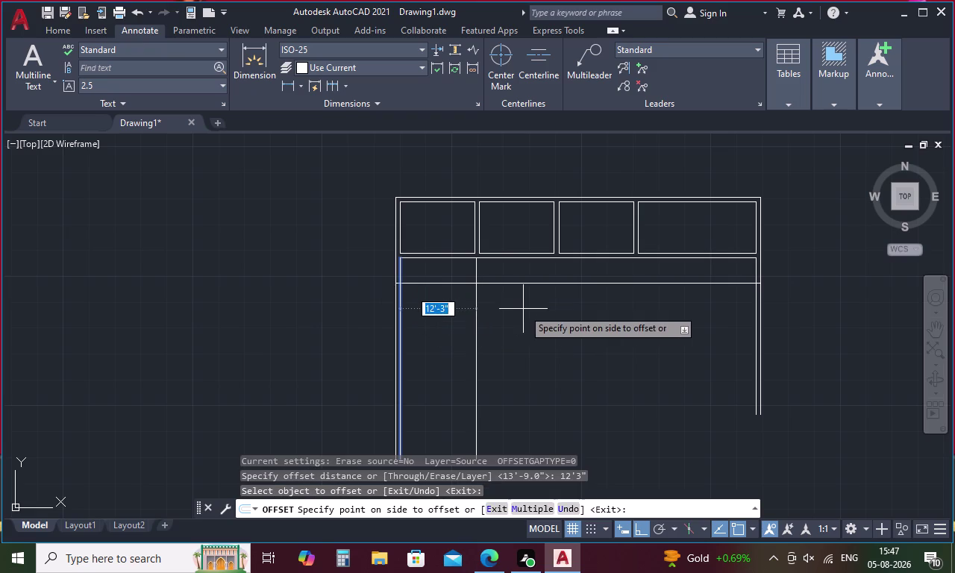
click(523, 309)
key(space)
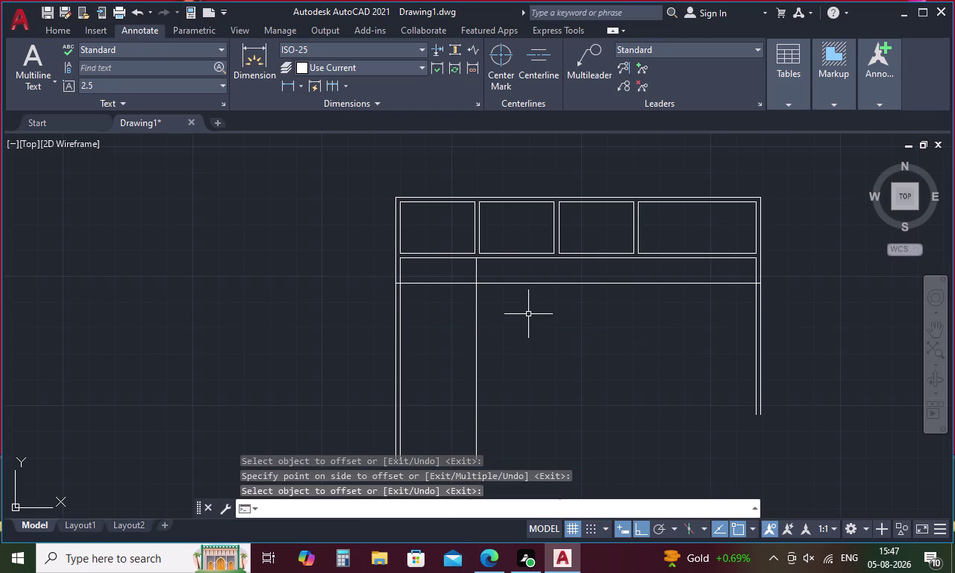
Double the new vertical rightward and the band's lower line downward at 9".
key(space)
key(9)
key(Return)
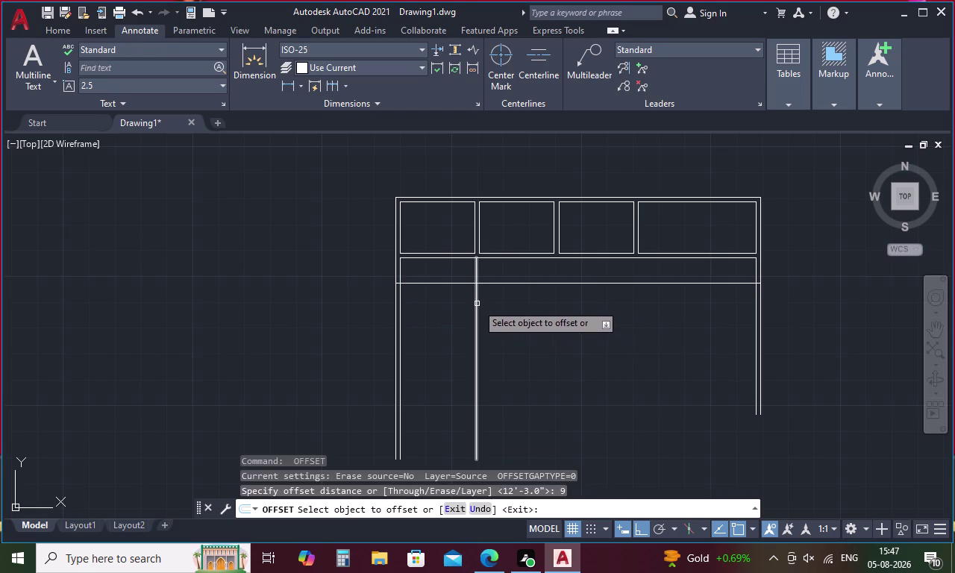
click(476, 301)
click(521, 307)
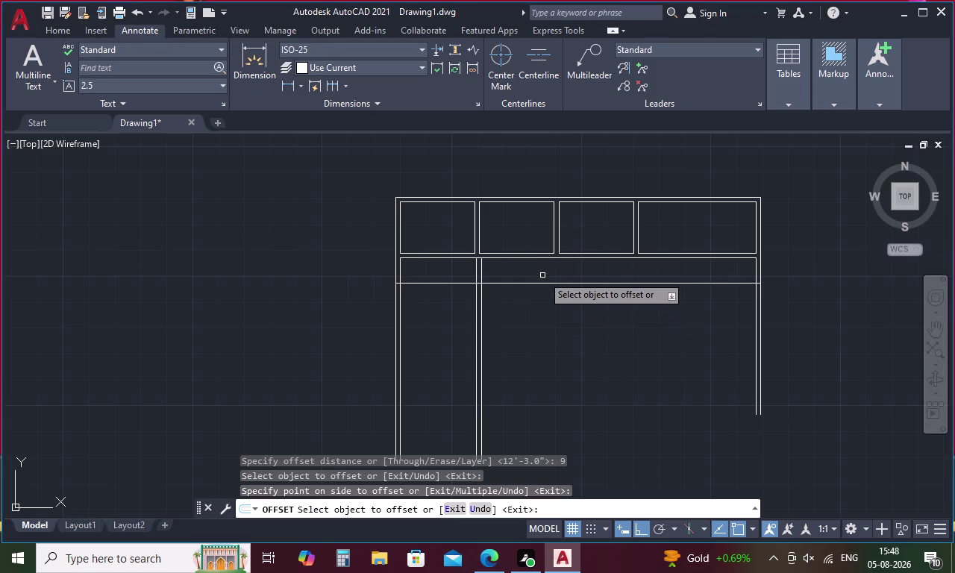
click(548, 285)
click(549, 309)
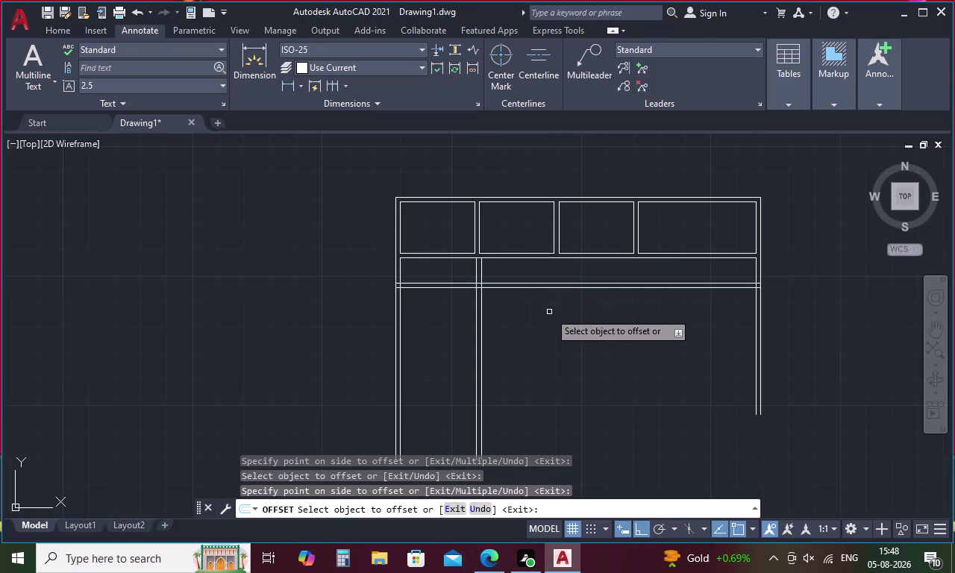
key(Escape)
key(r)
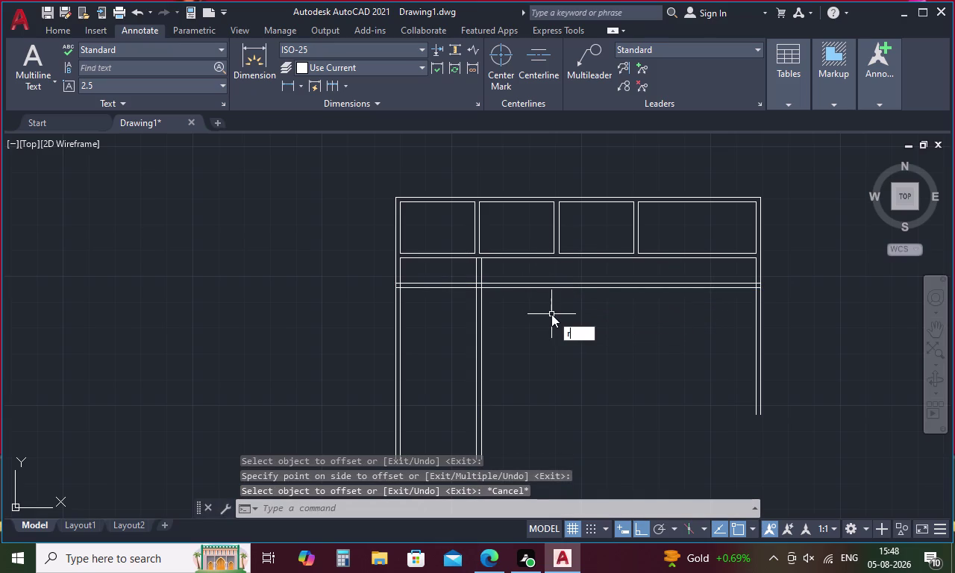
key(BackSpace)
text(tr)
key(space)
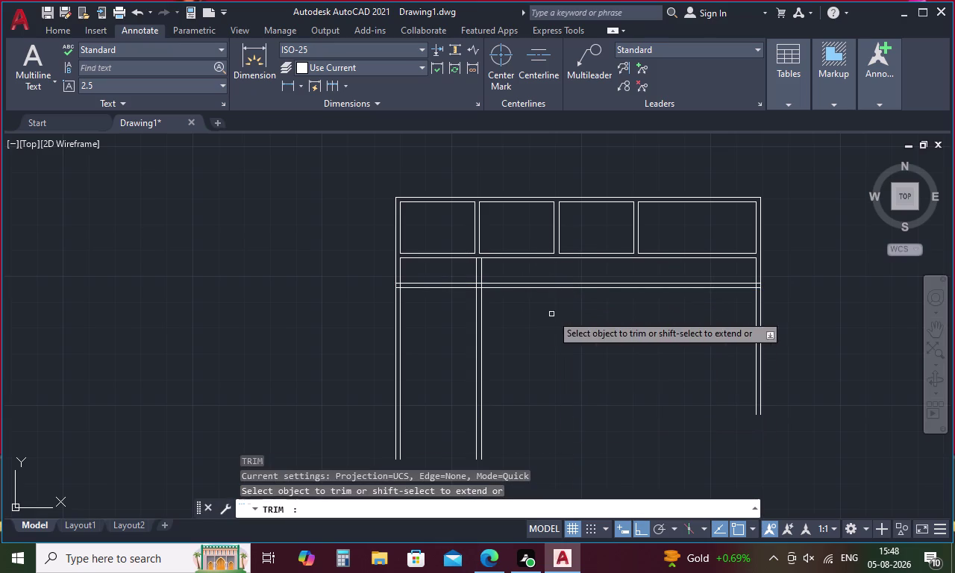
Fence-trim the line pieces crossing the mullion and the excess at the corner.
scroll(up, 3)
drag(474, 255, 315, 290)
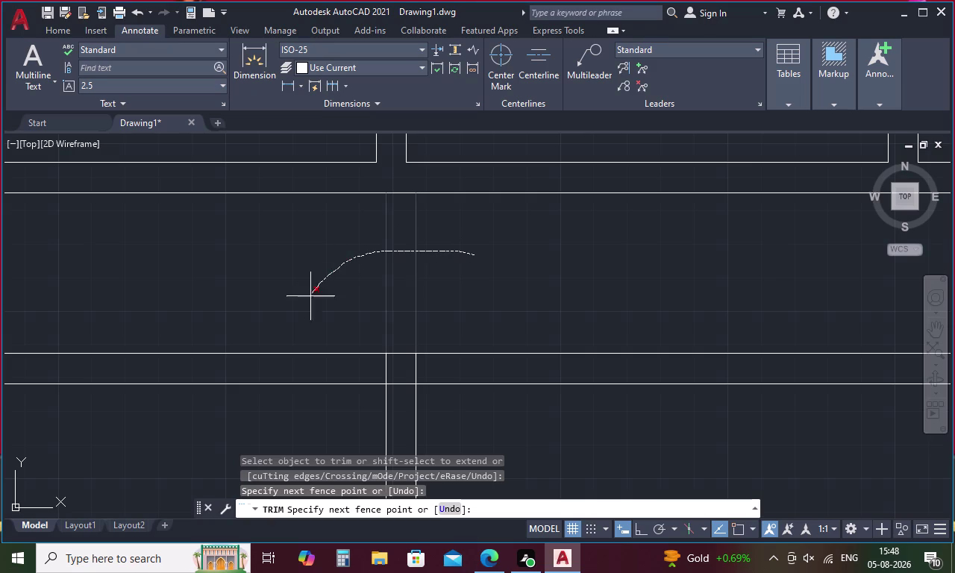
drag(315, 290, 264, 394)
scroll(down, 3)
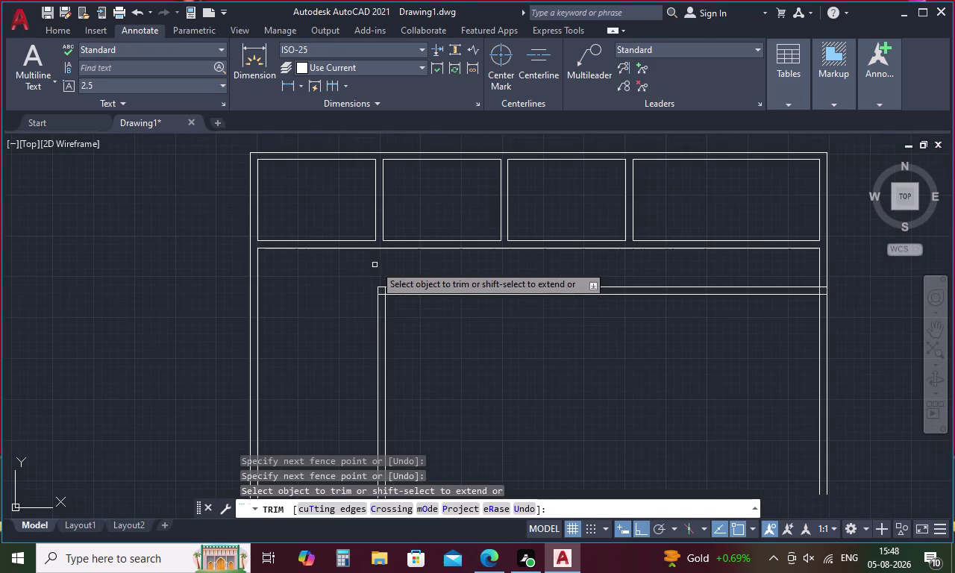
scroll(up, 3)
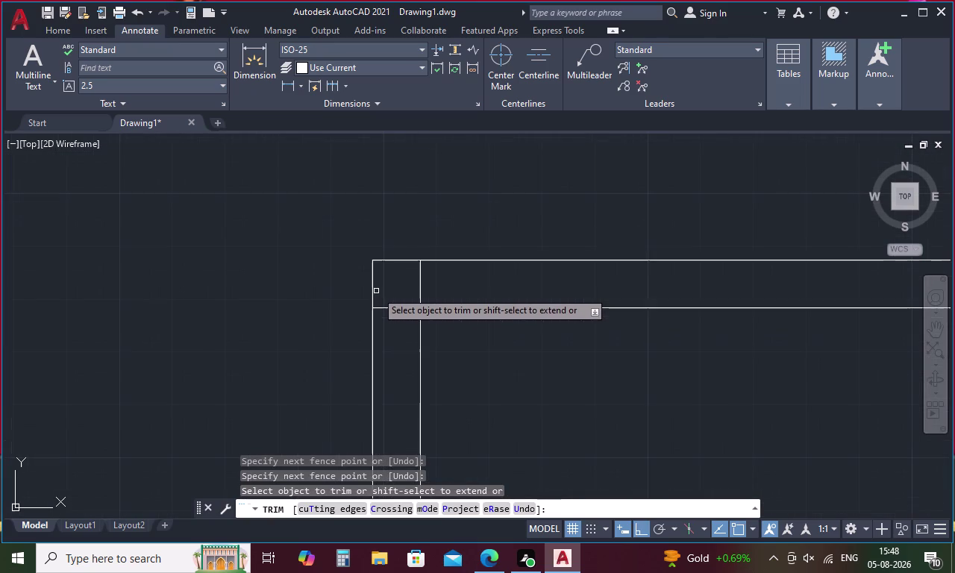
drag(439, 277, 389, 320)
scroll(down, 3)
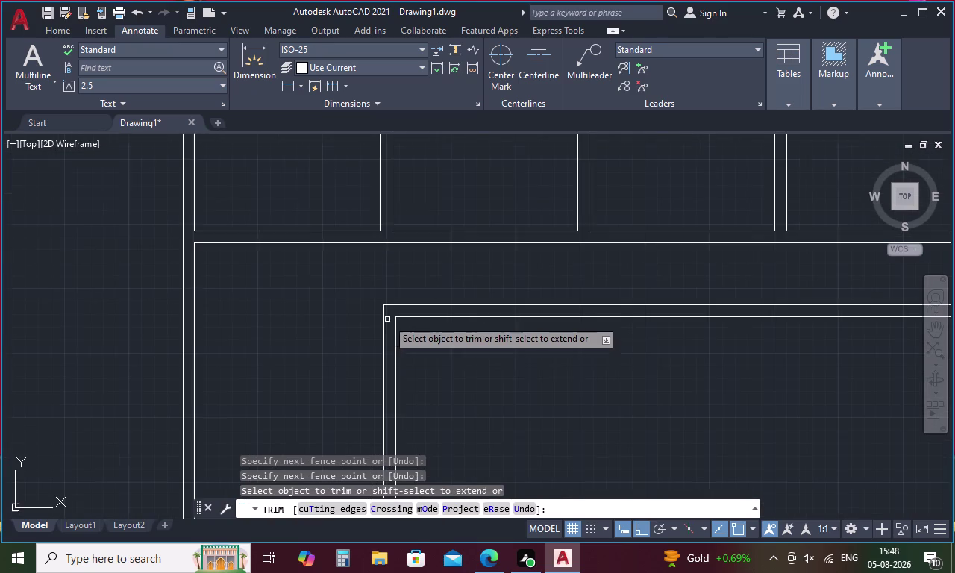
scroll(down, 3)
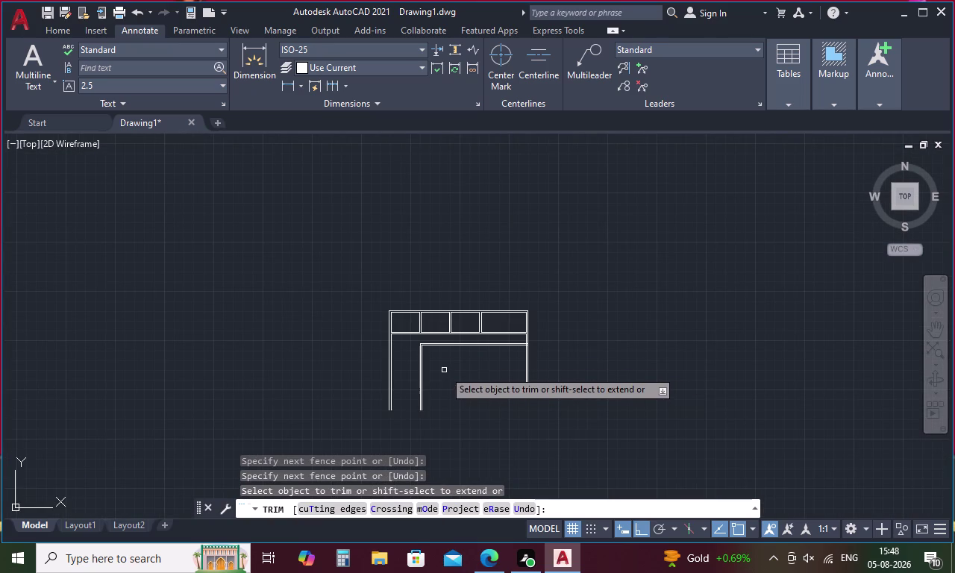
key(Escape)
Fence-trim the excess lines below the opening's right corner.
scroll(up, 3)
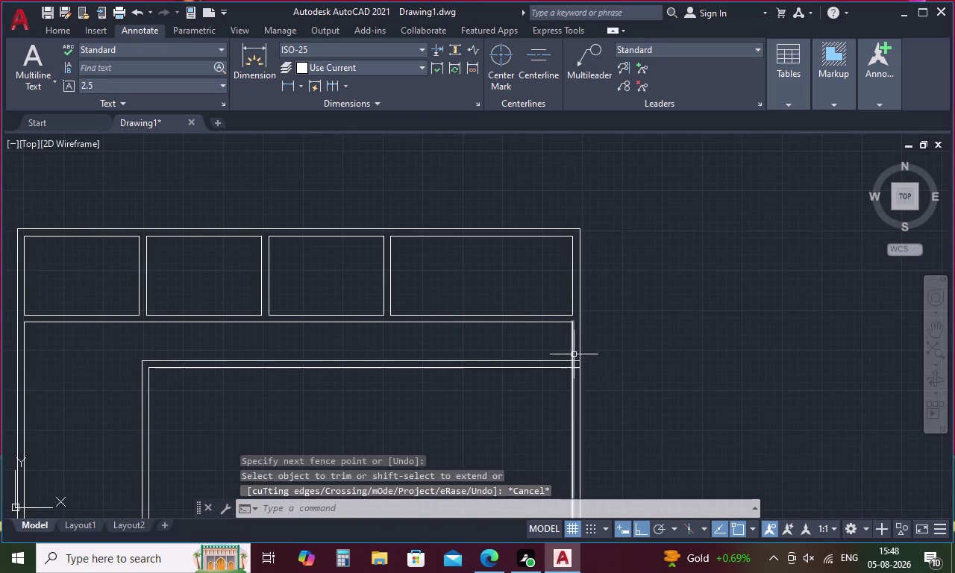
key(space)
scroll(up, 3)
drag(596, 356, 594, 458)
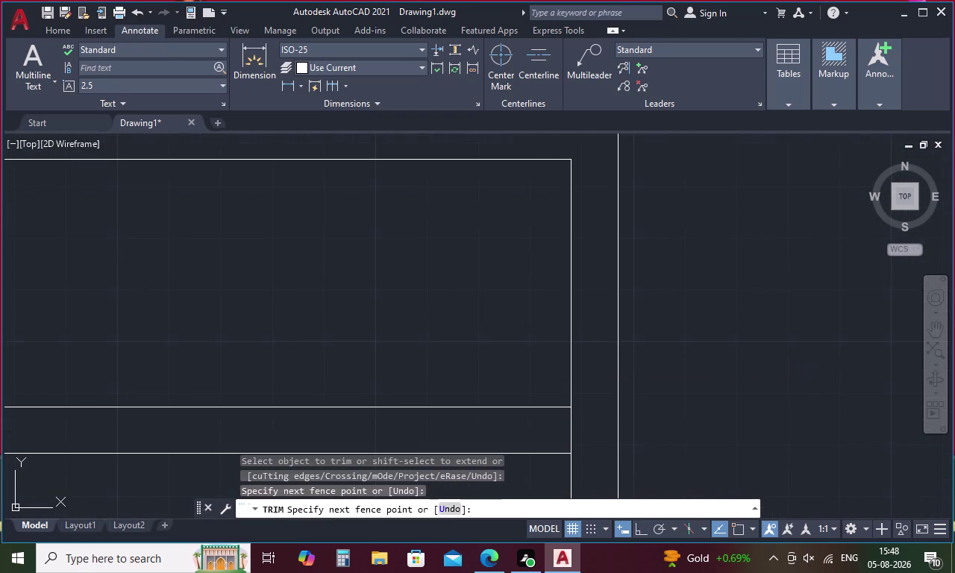
click(588, 429)
drag(588, 427, 568, 434)
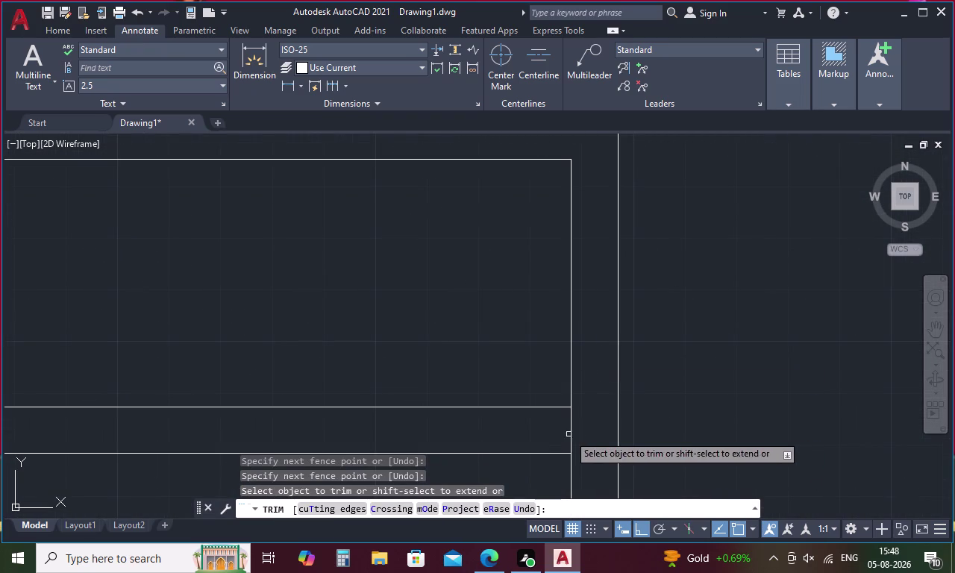
drag(569, 435, 548, 431)
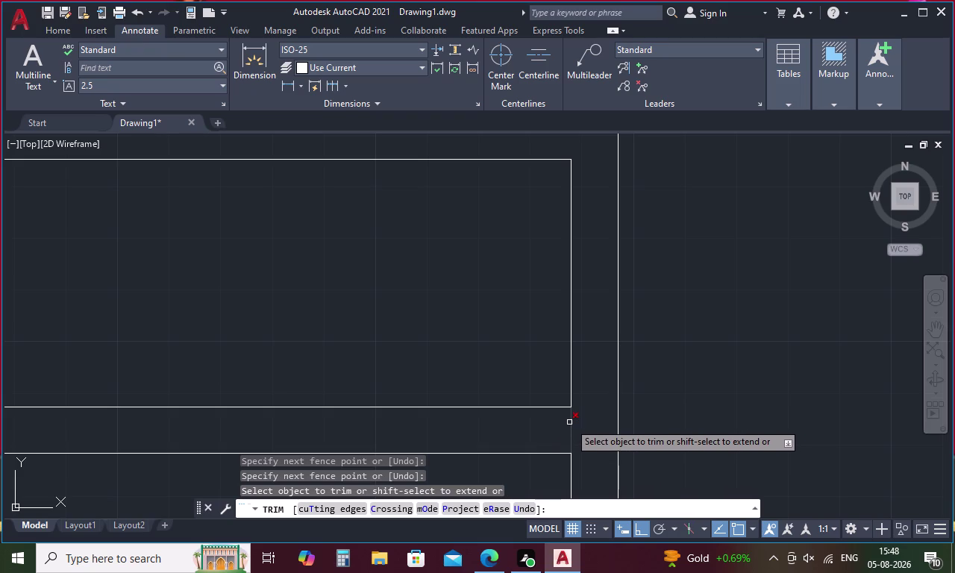
click(569, 423)
scroll(down, 3)
middle_drag(614, 422, 645, 327)
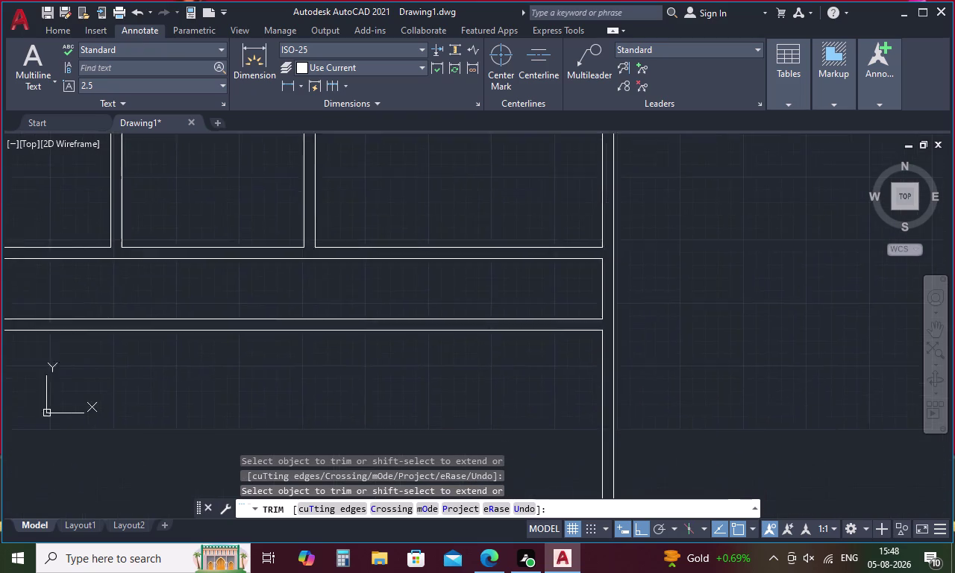
scroll(down, 3)
key(Escape)
Offset the door opening's right jamb line 6' inward.
key(t)
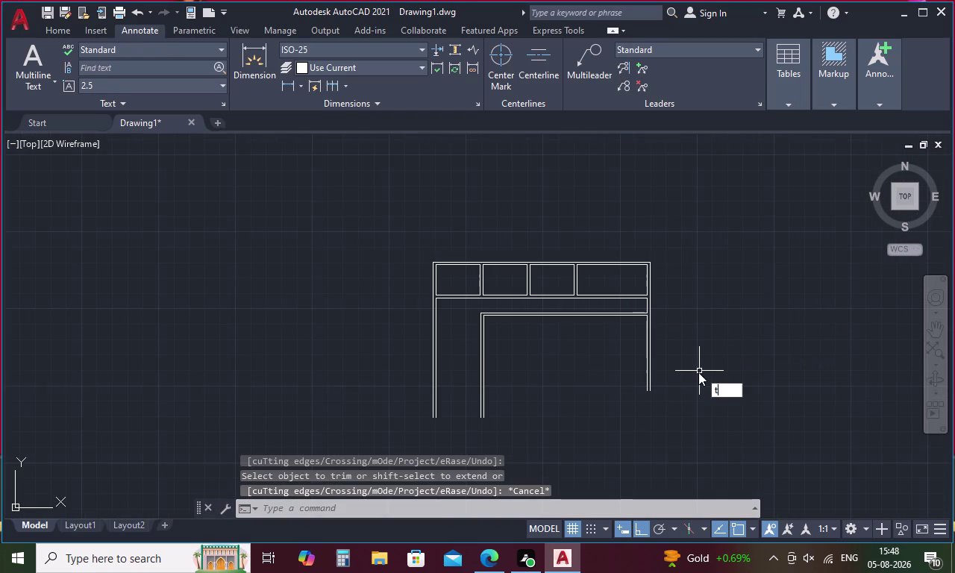
key(BackSpace)
key(o)
key(space)
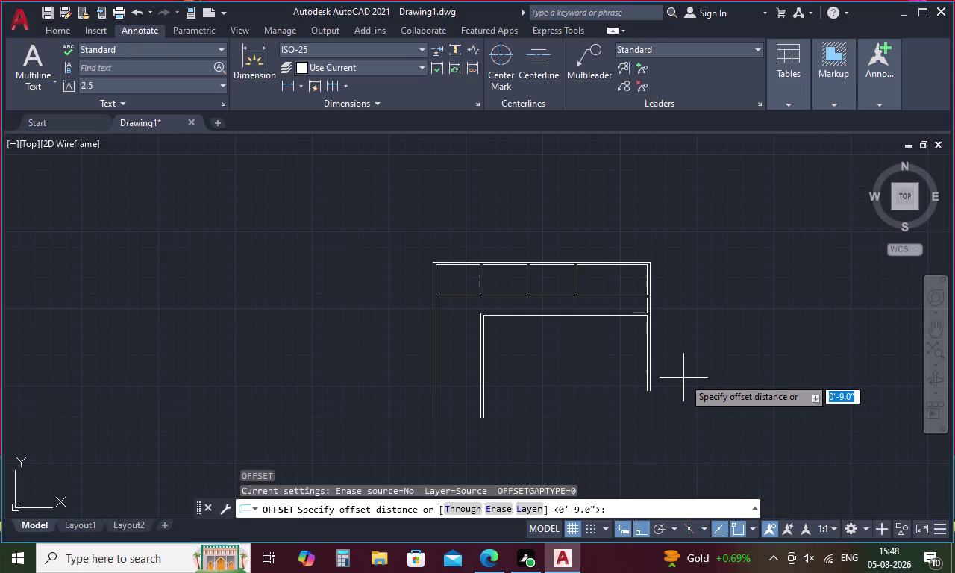
text(6')
key(Return)
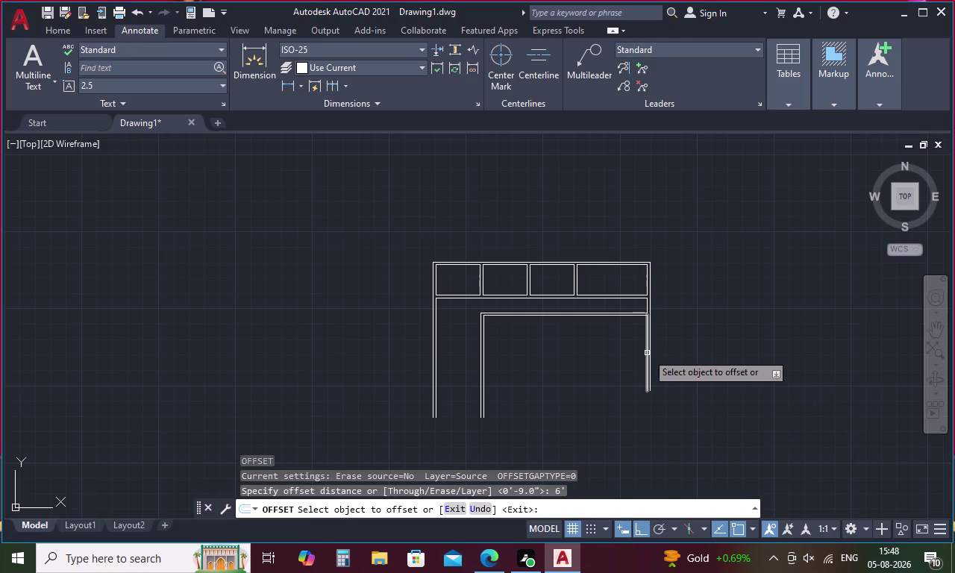
click(648, 350)
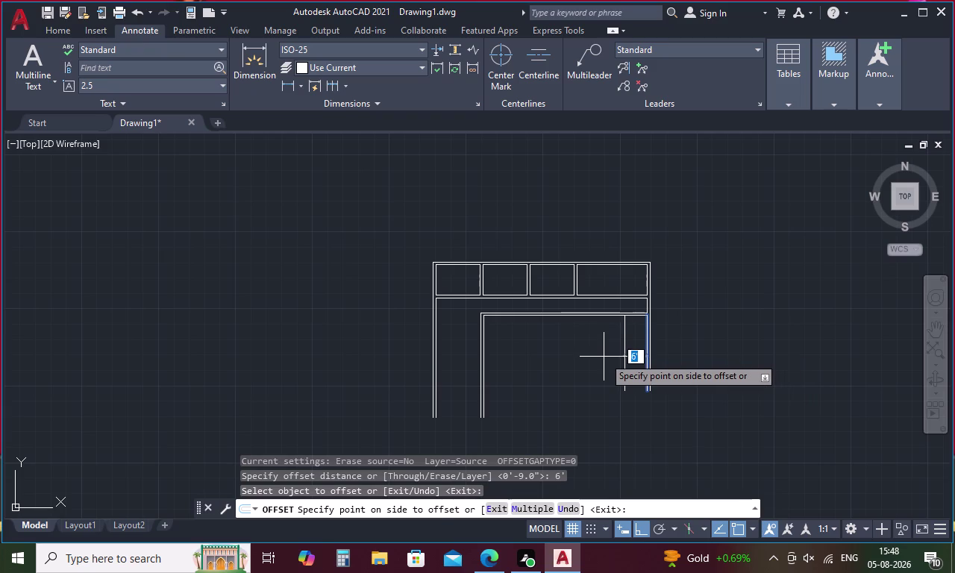
click(603, 356)
key(space)
Offset the new vertical line 9 to make it a double line.
key(9)
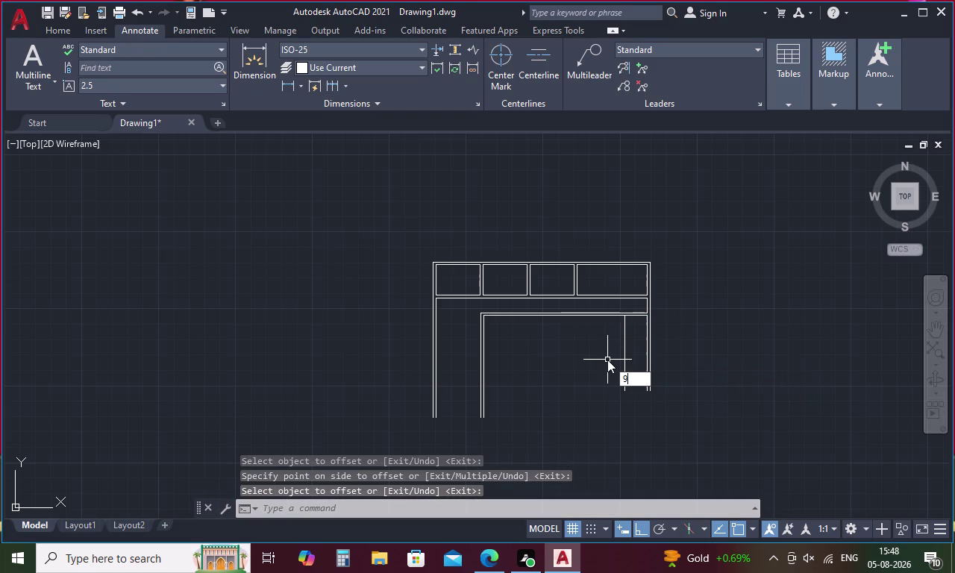
key(space)
key(Escape)
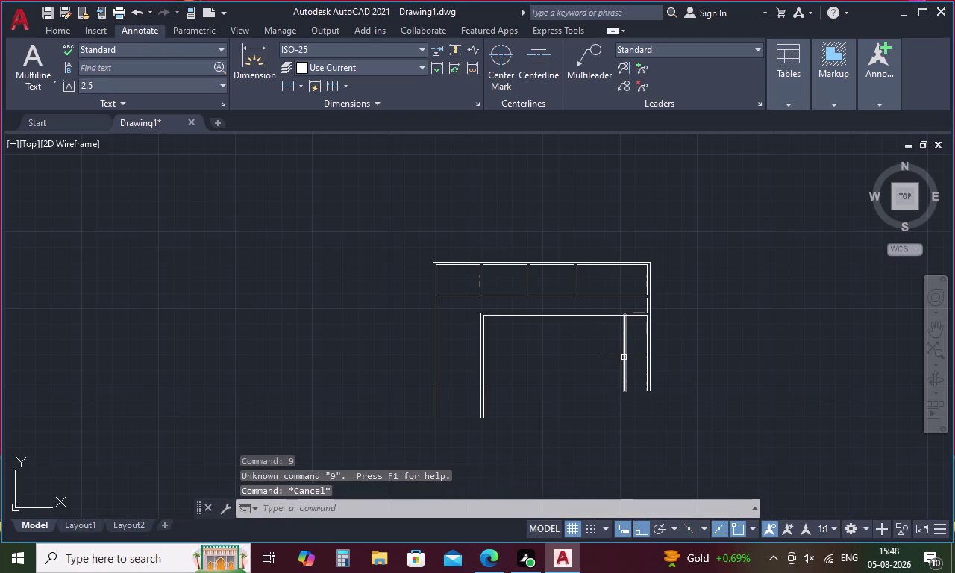
text(o)
key(space)
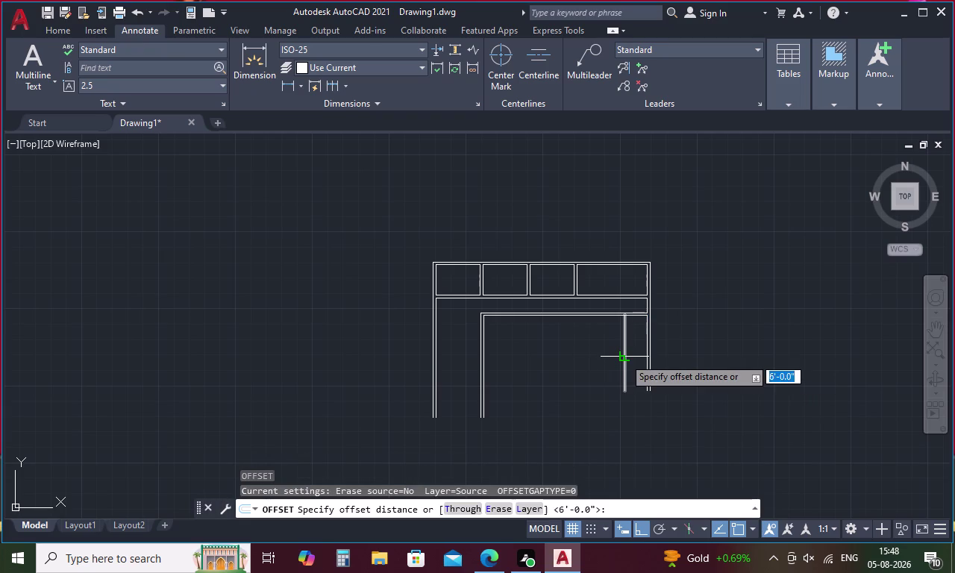
text(9)
key(space)
click(624, 356)
click(603, 359)
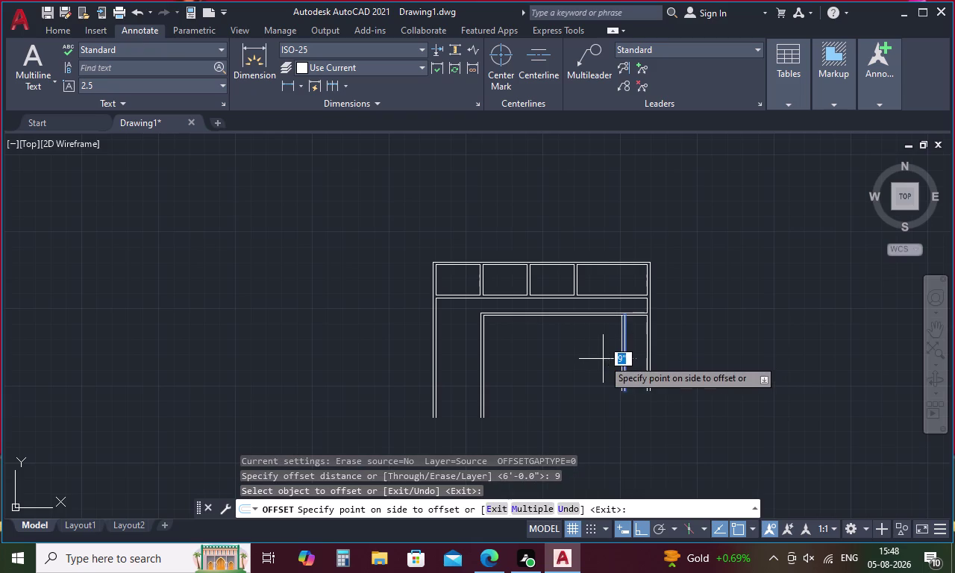
key(Escape)
text(tr)
key(space)
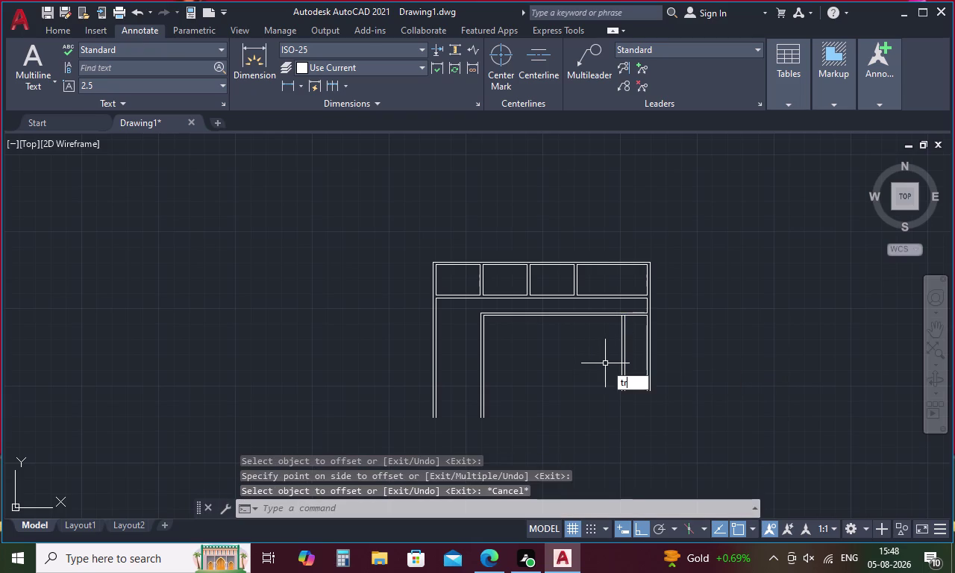
scroll(up, 3)
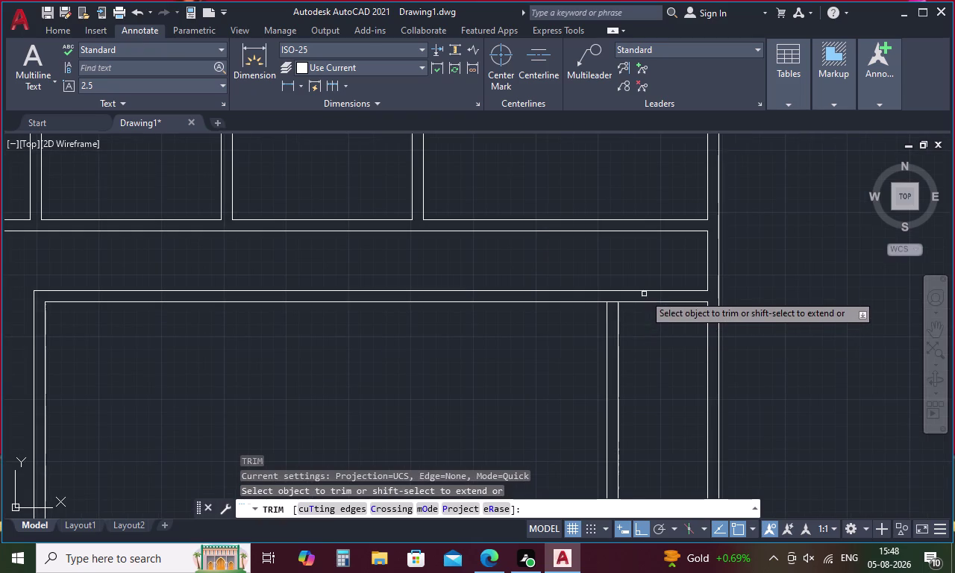
Trim the door head line at the new jamb and extend the inner line up to the head.
click(641, 303)
key(Escape)
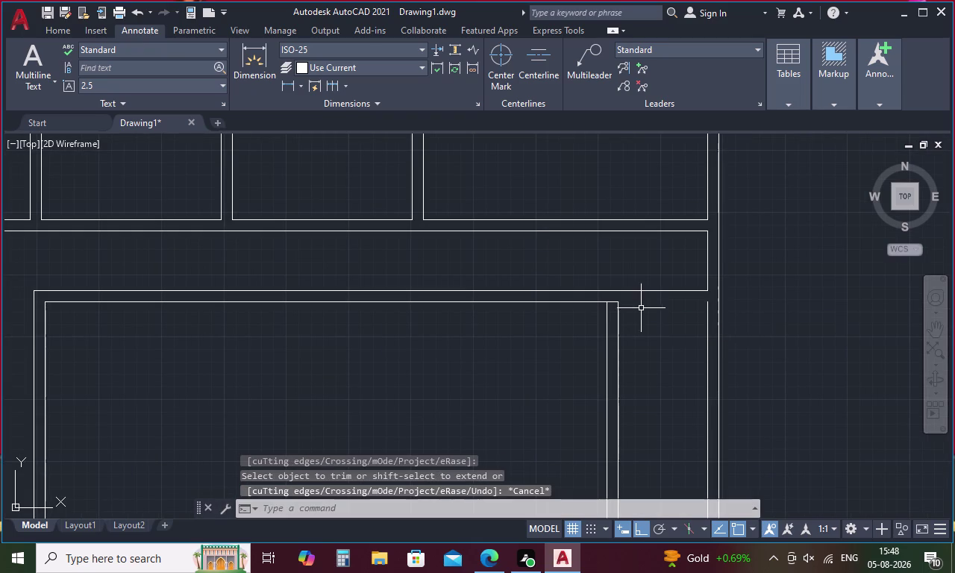
key(e)
text(x)
key(space)
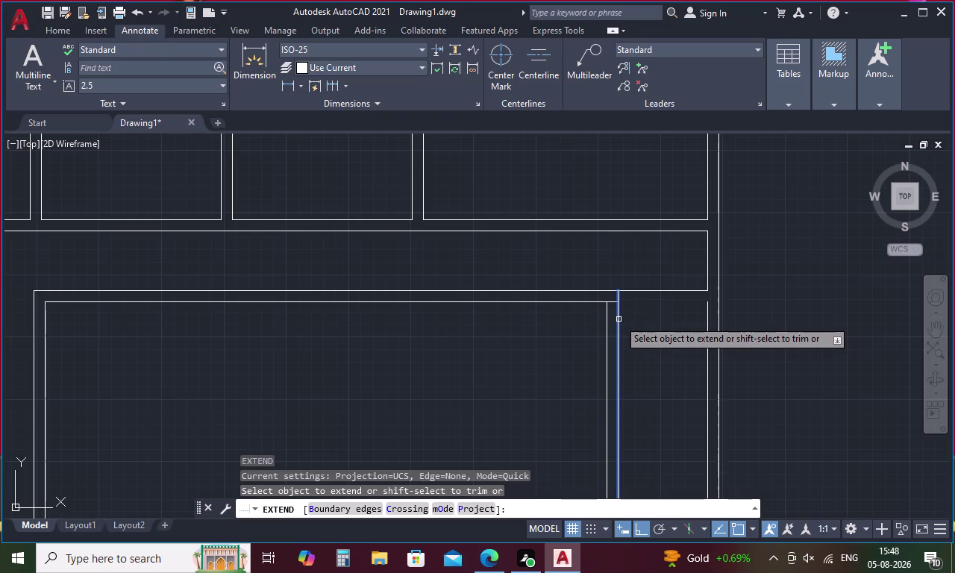
click(618, 316)
key(Escape)
Trim the head line past the new jamb and fence-trim the leftover overhang.
key(t)
text(r)
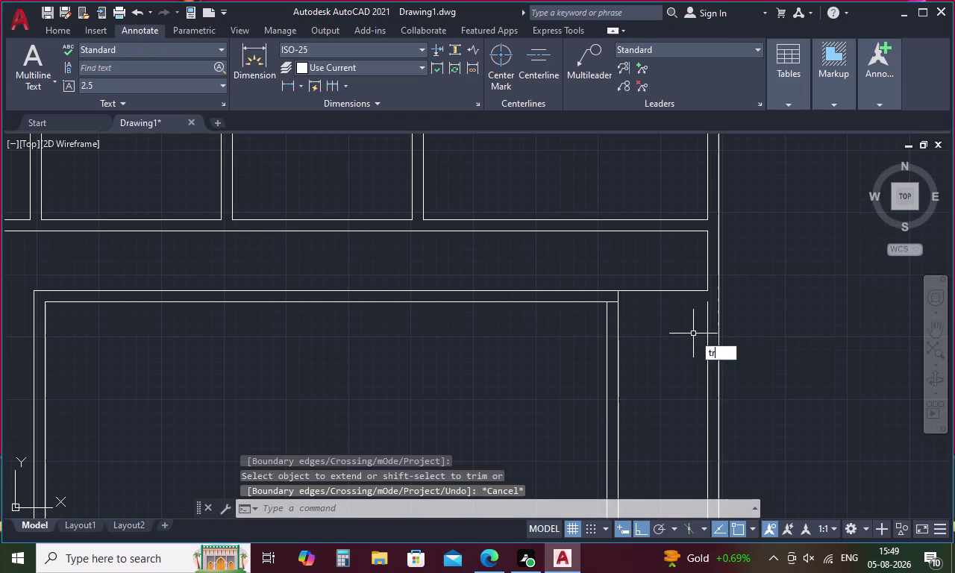
key(space)
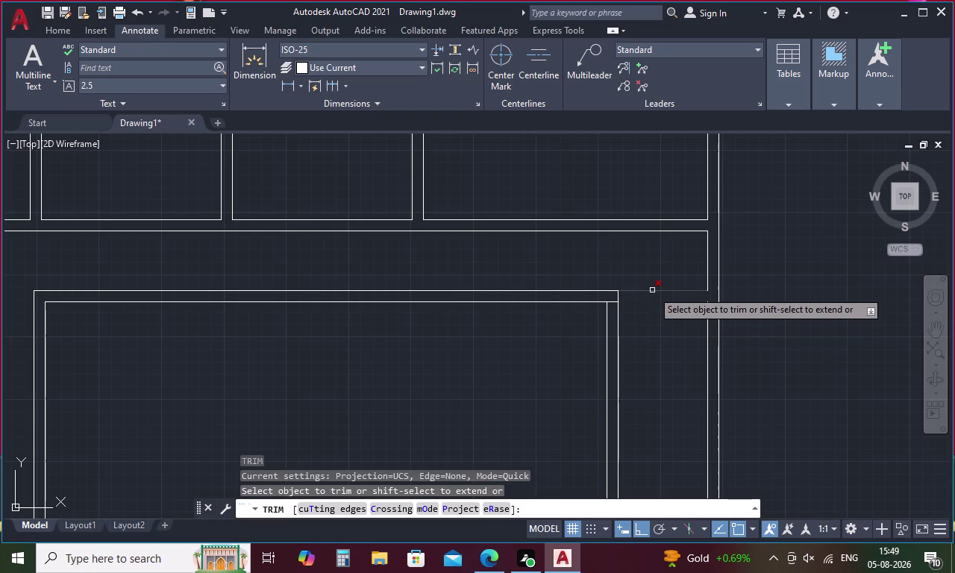
click(652, 291)
scroll(up, 3)
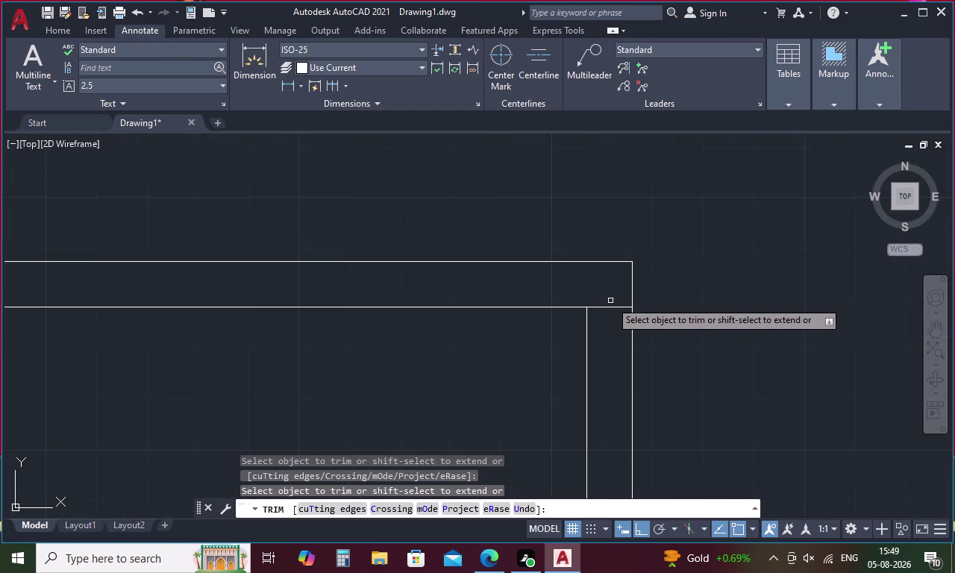
drag(611, 296, 611, 329)
scroll(down, 3)
scroll(down, 3)
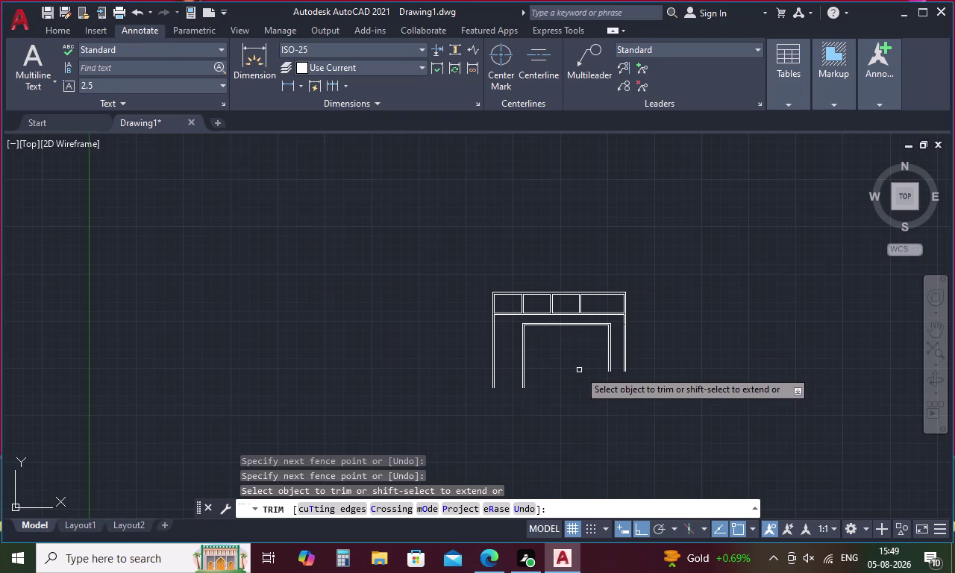
key(Escape)
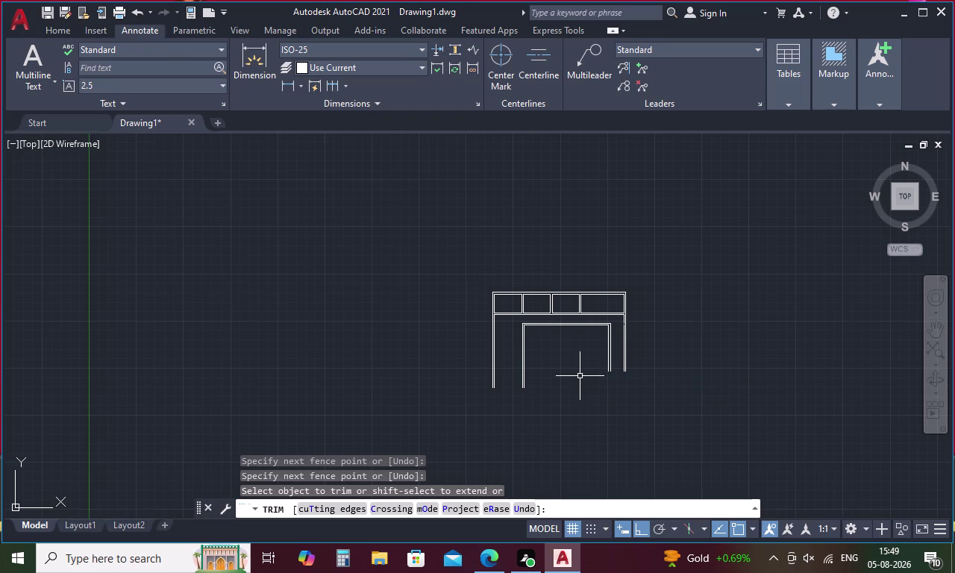
key(o)
key(Return)
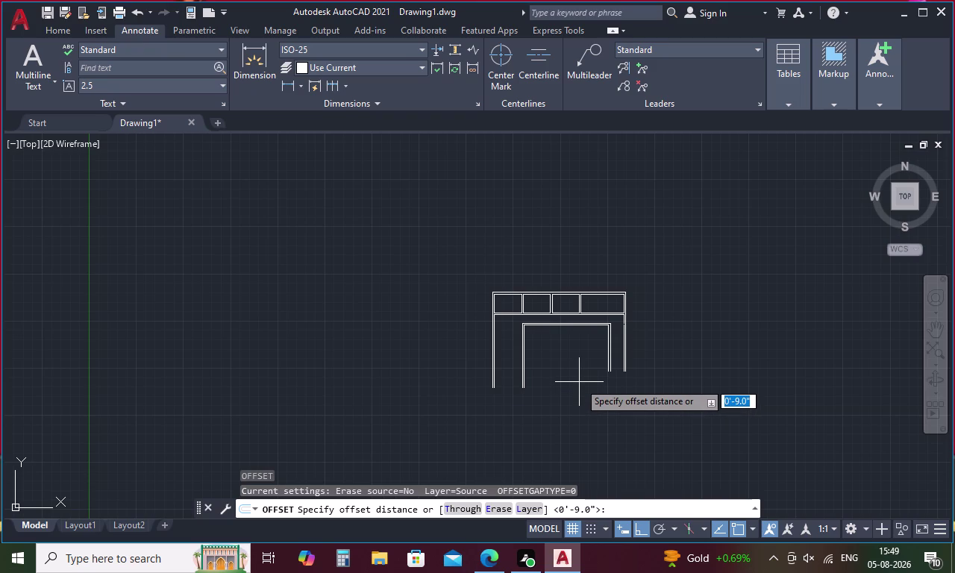
Offset the inner door head line 12' down to form a horizontal rail.
text(12)
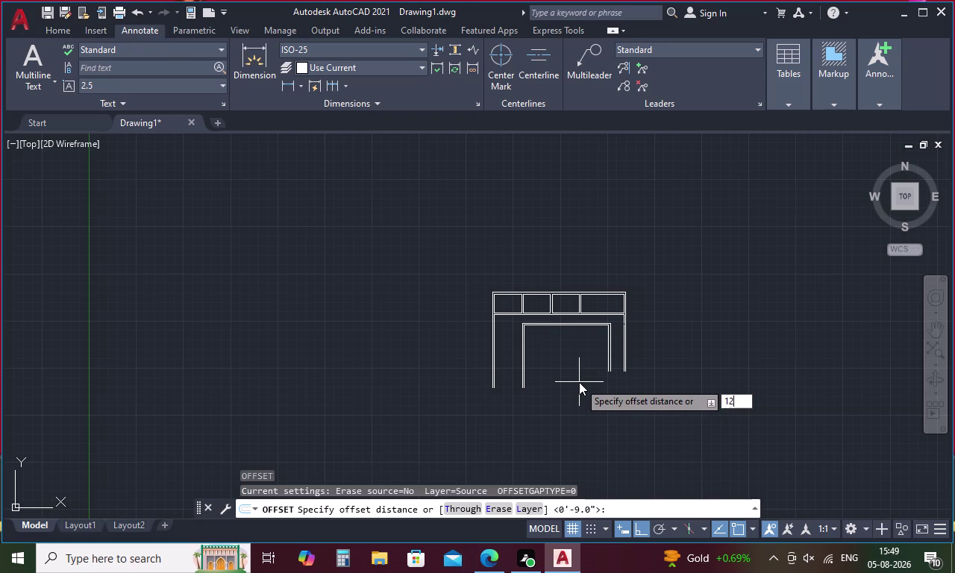
key(apostrophe)
key(Return)
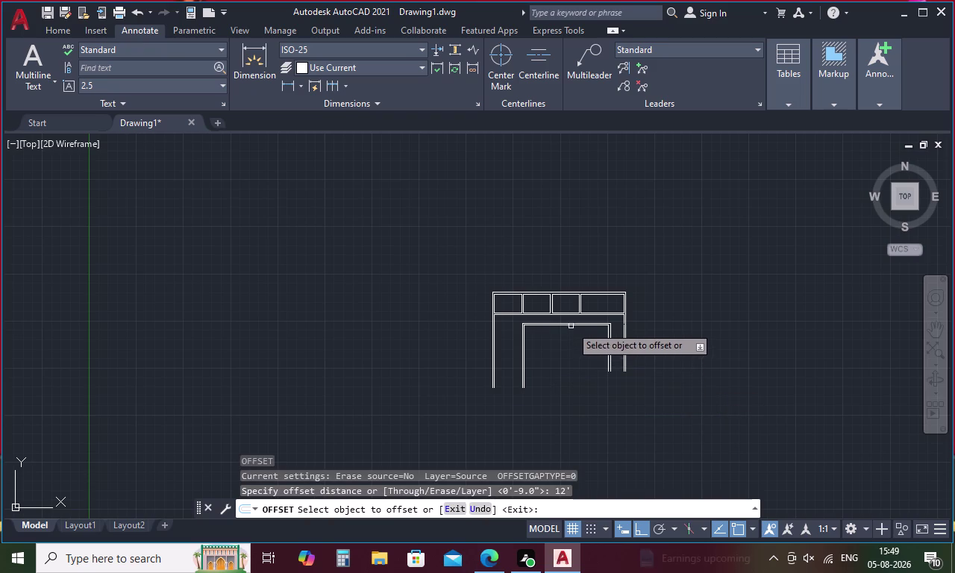
scroll(up, 3)
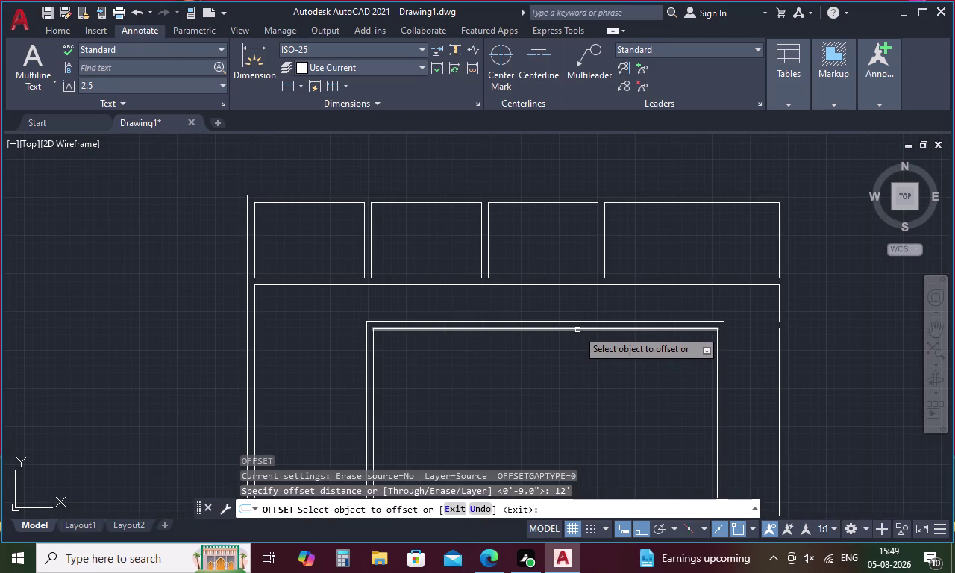
click(579, 329)
click(579, 370)
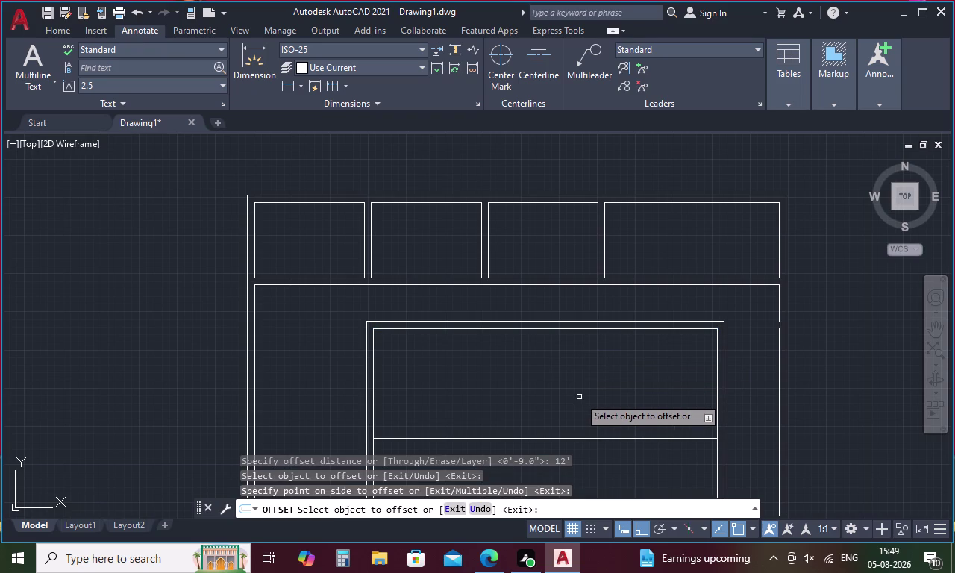
key(space)
Offset the rail 9 below itself to make it a double rail.
key(space)
text(9)
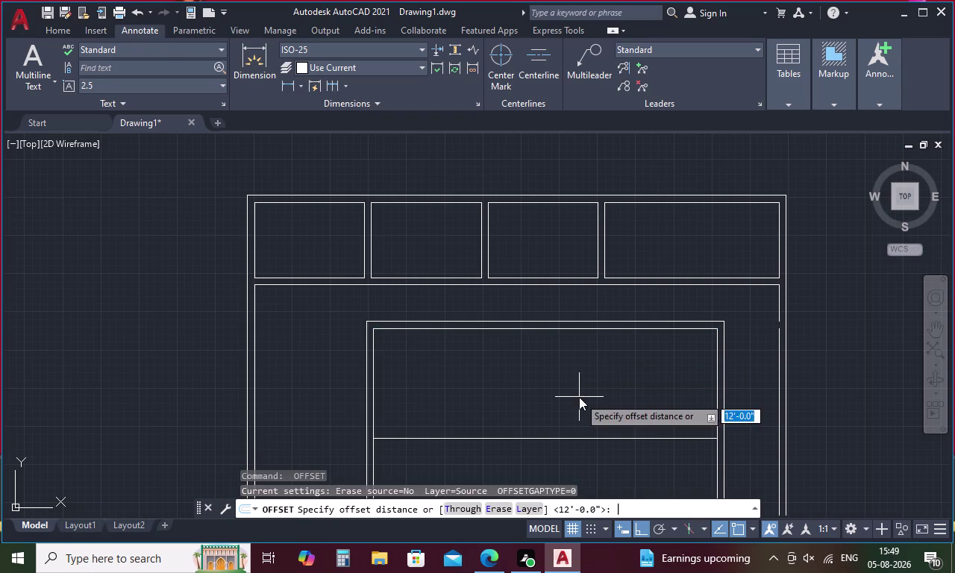
key(space)
click(566, 440)
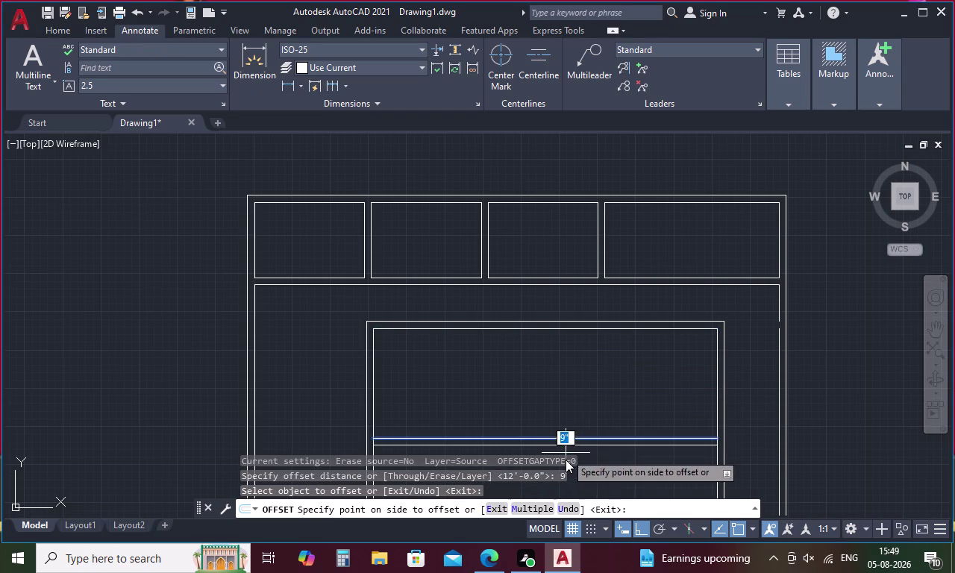
click(565, 462)
click(657, 463)
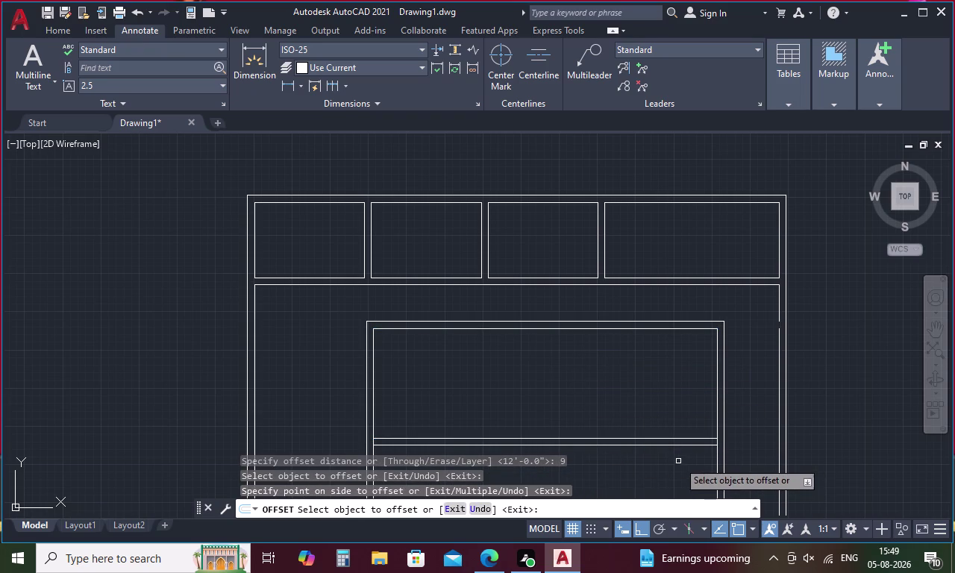
middle_drag(661, 439, 661, 389)
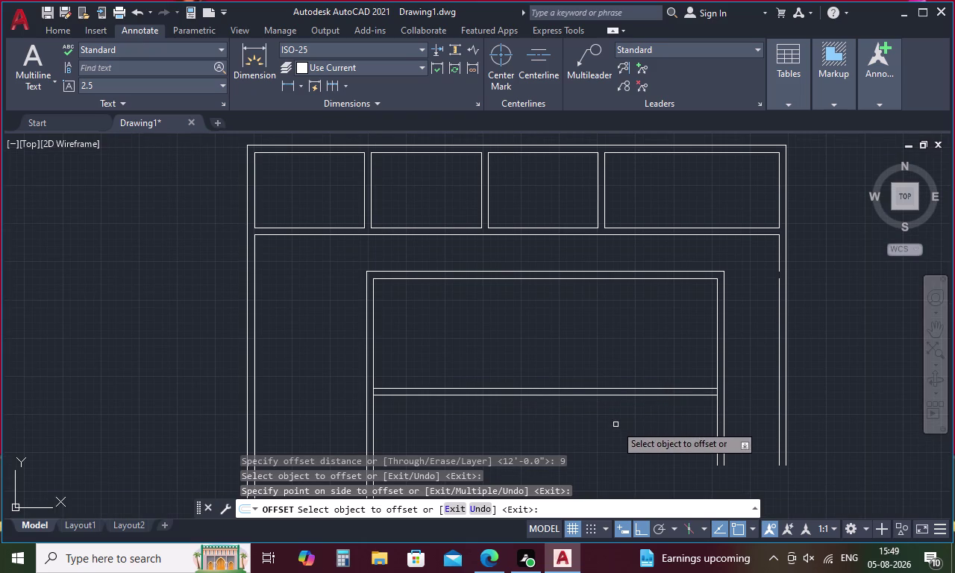
key(Escape)
Extend the new rail to the left and right frame lines.
text(ex)
key(space)
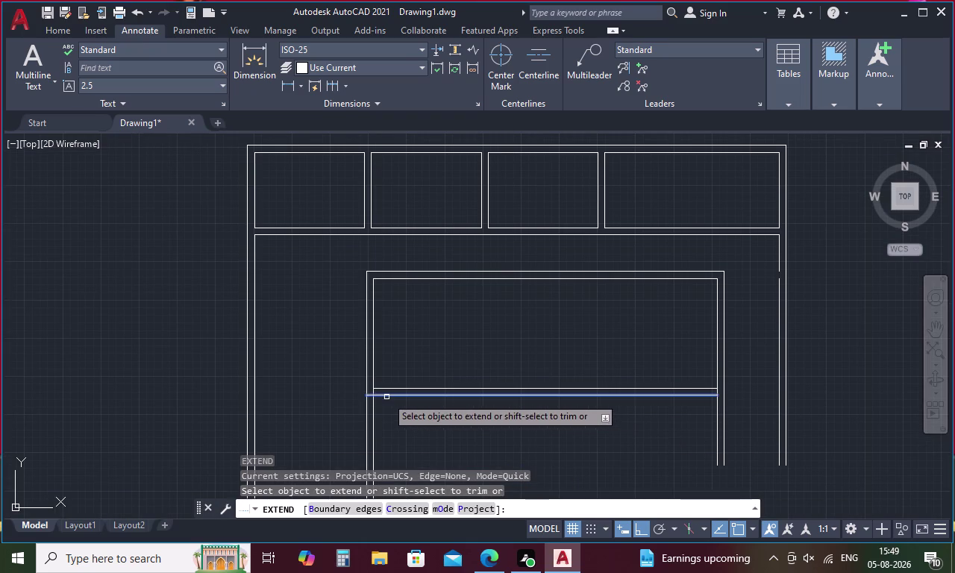
click(383, 395)
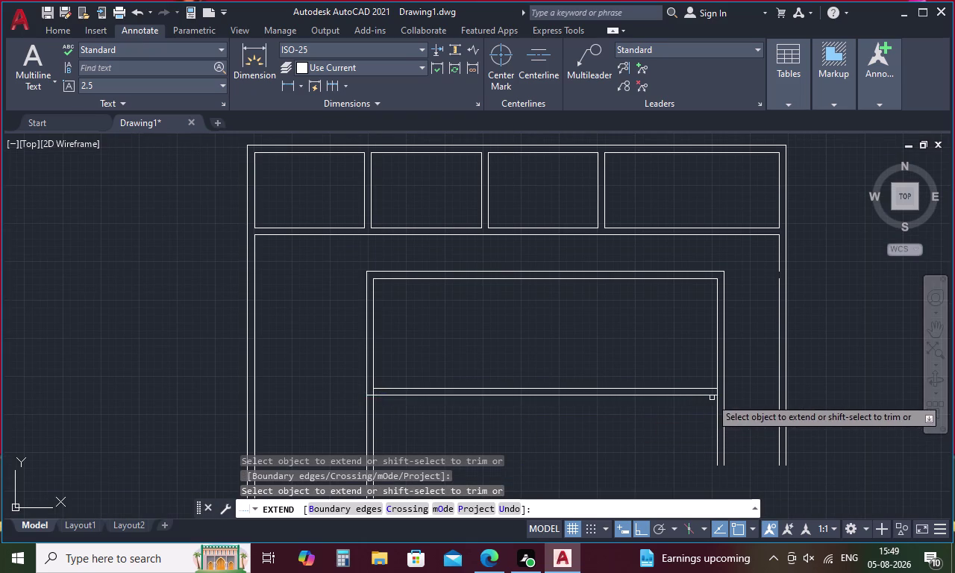
click(695, 396)
key(Escape)
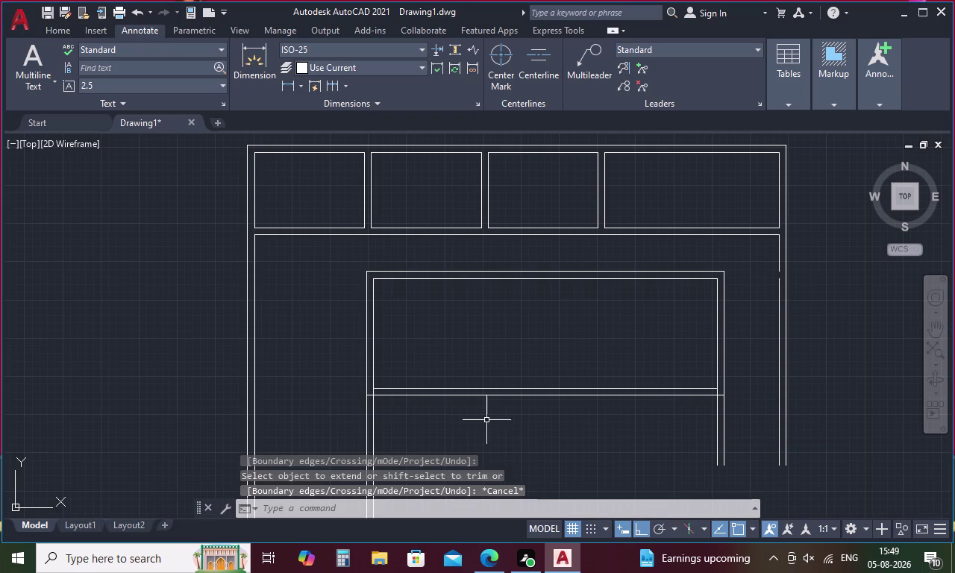
key(Escape)
Trim the rail's overhanging ends at the left and right corners.
text(tr)
key(space)
scroll(up, 3)
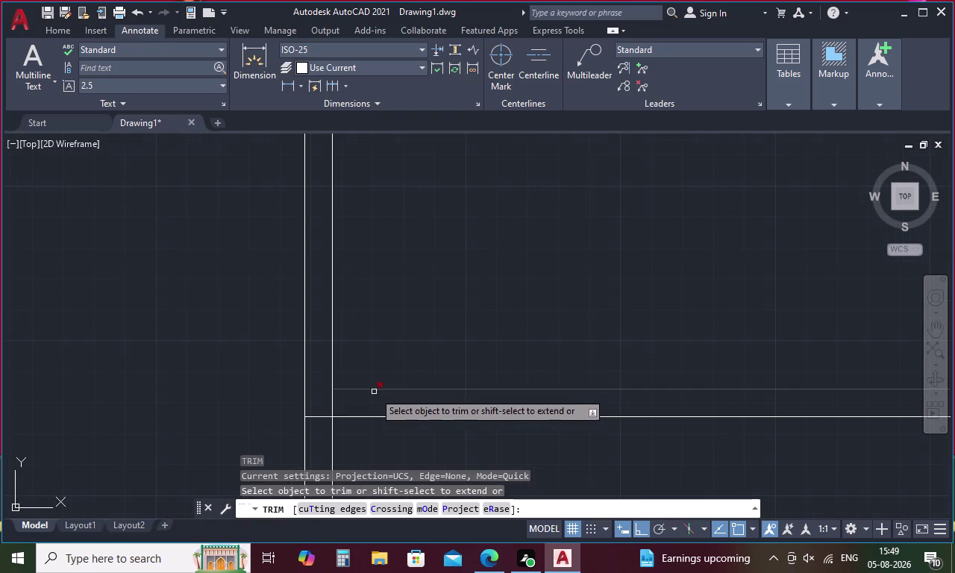
click(332, 401)
scroll(down, 3)
scroll(up, 3)
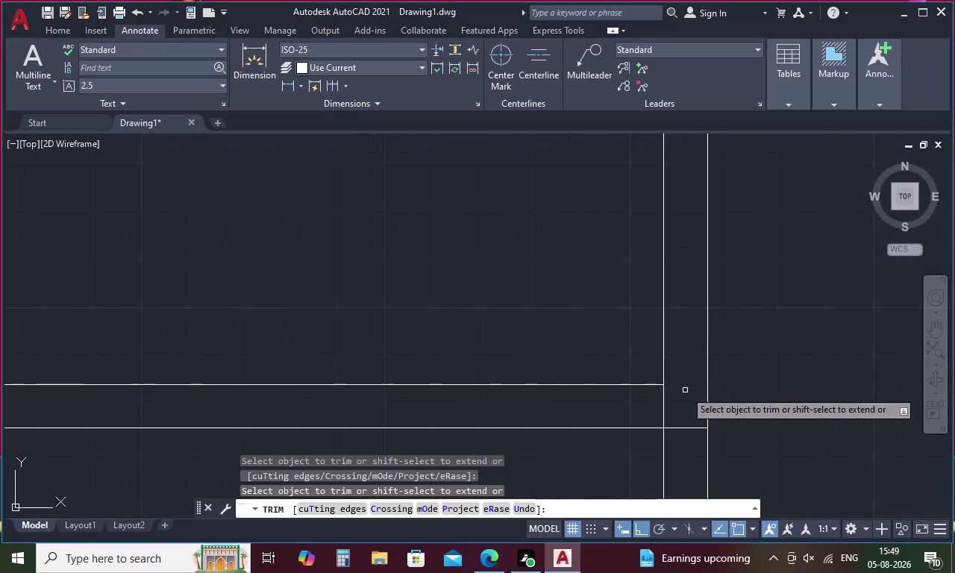
drag(685, 394, 649, 409)
scroll(down, 3)
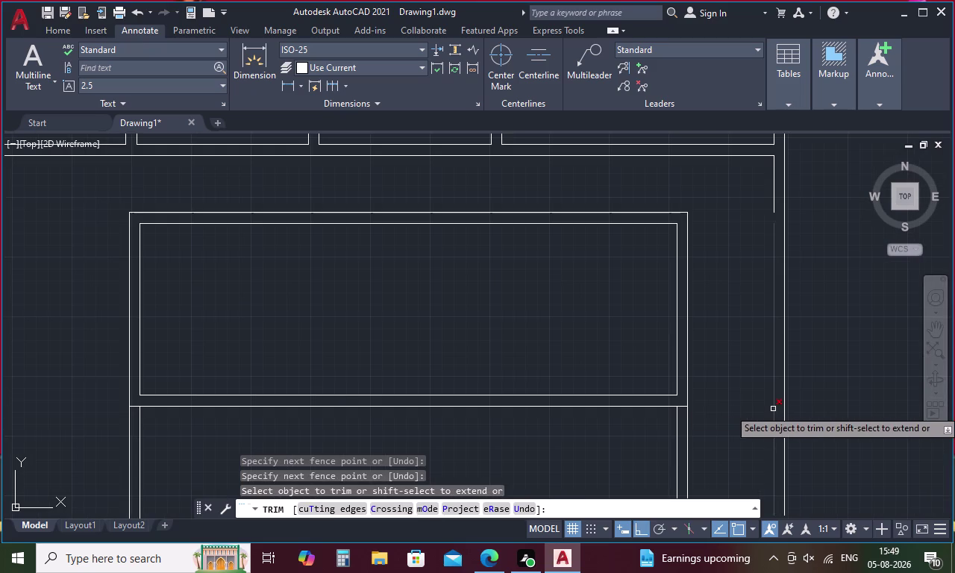
key(Escape)
key(o)
key(Return)
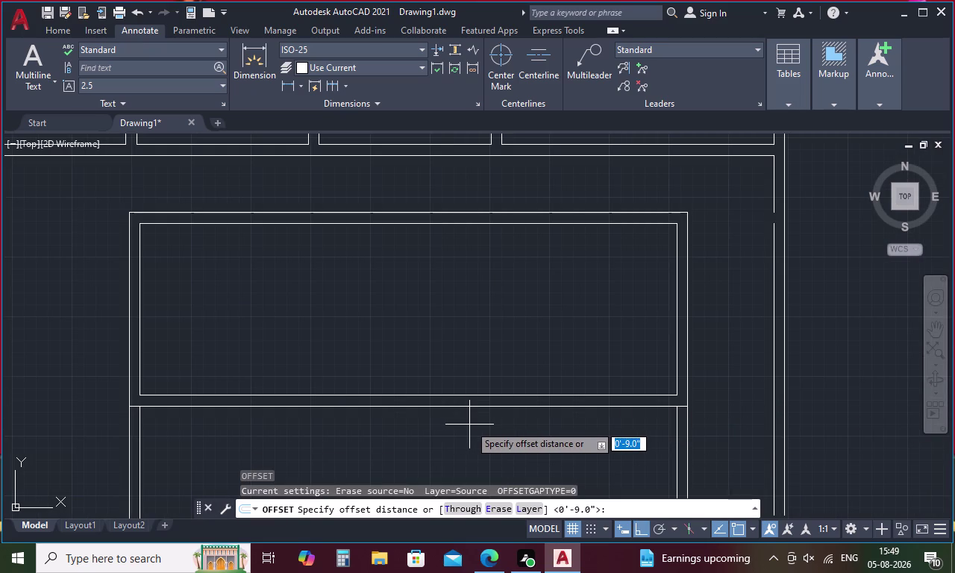
Offset the band's left inner edge 14' to the right for the first divider.
text(12)
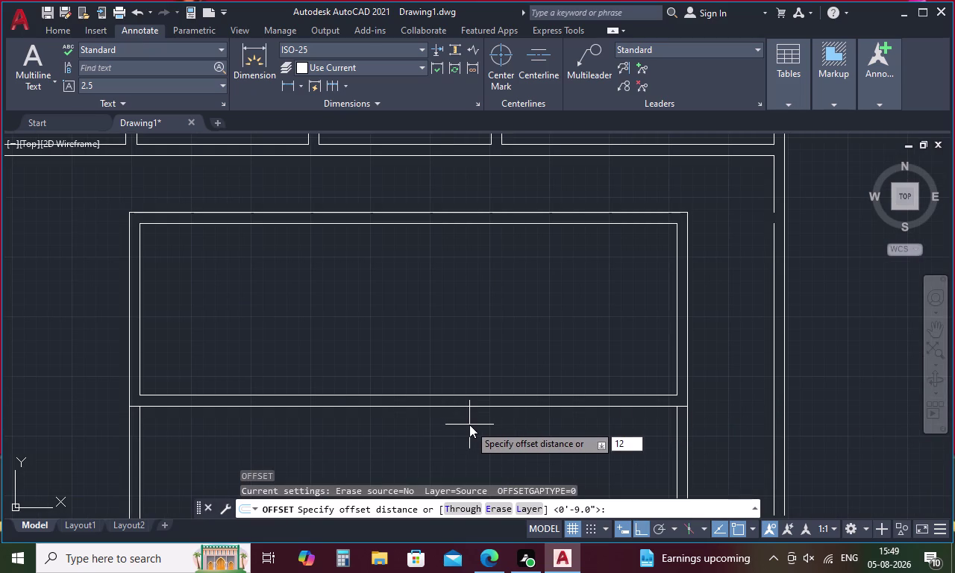
key(BackSpace)
key(4)
key(apostrophe)
key(space)
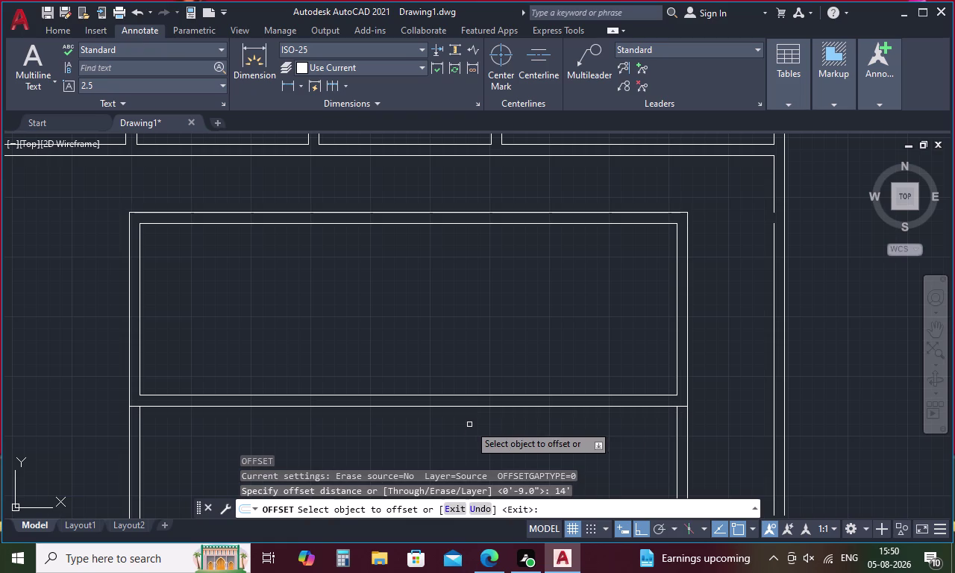
click(141, 302)
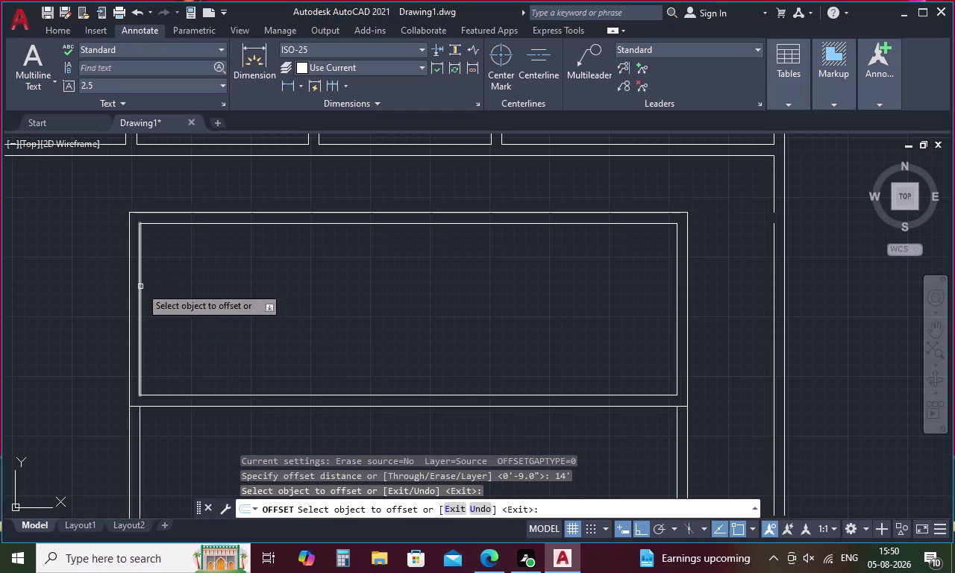
click(140, 286)
click(297, 297)
key(space)
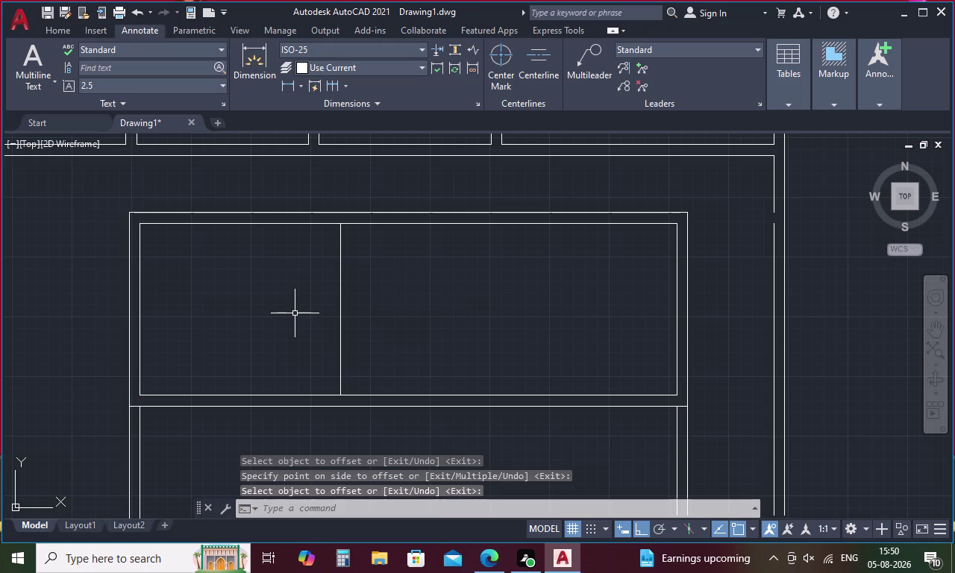
Offset the first divider line 9" to the right to double it.
key(space)
text(9)
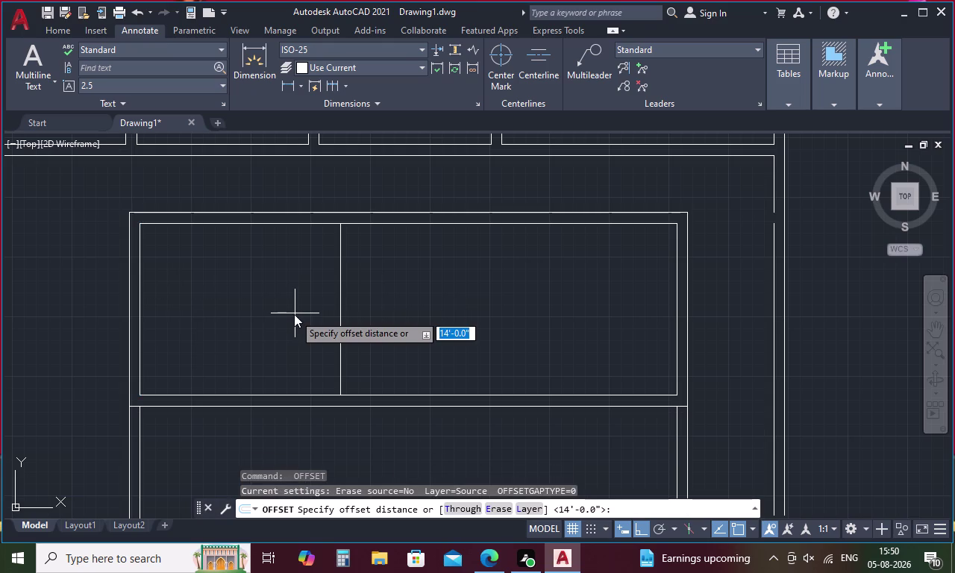
key(space)
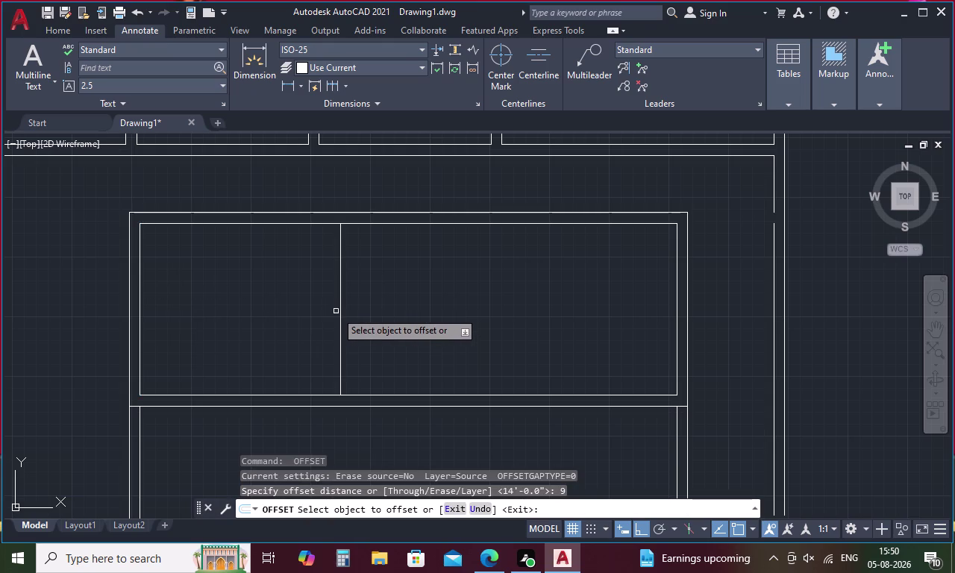
click(339, 302)
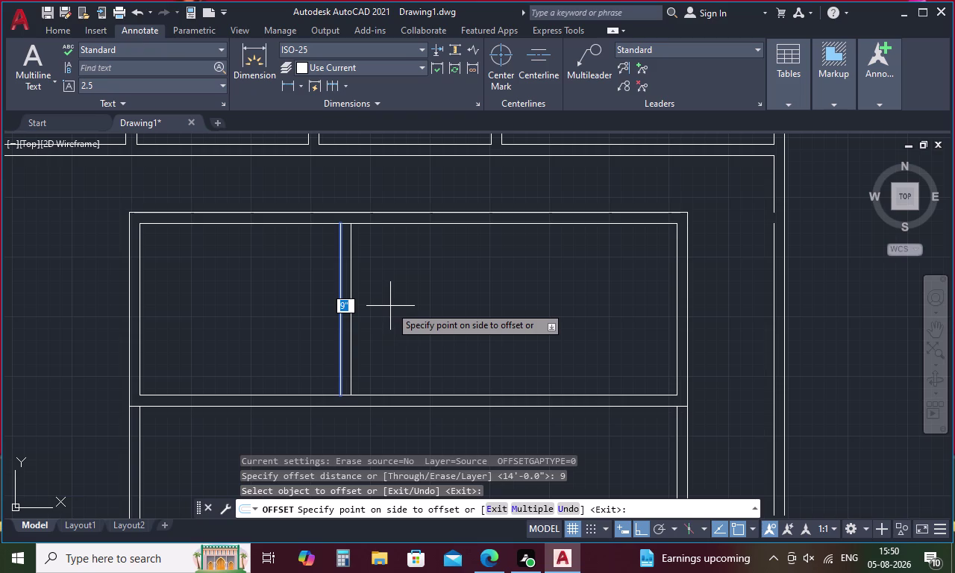
click(390, 306)
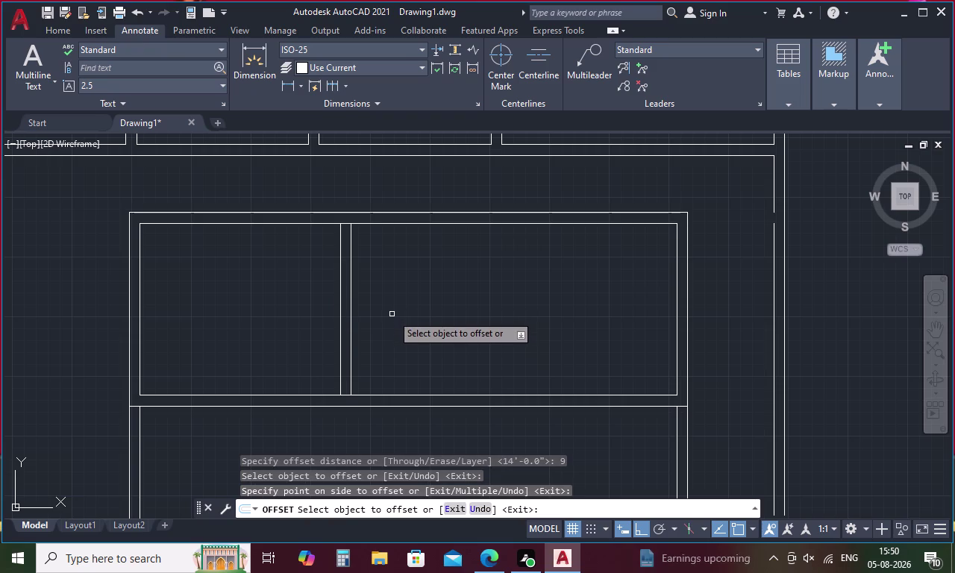
key(space)
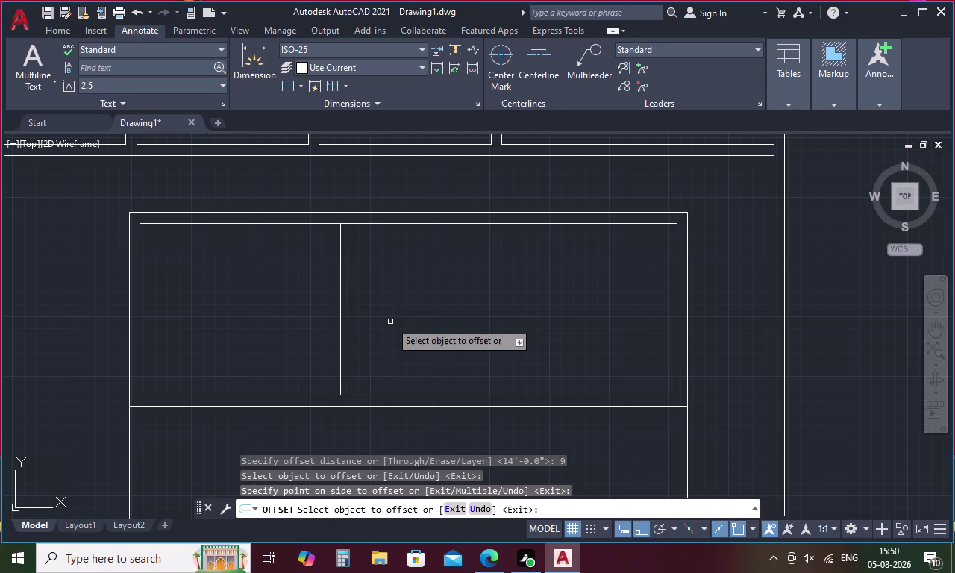
Offset the first divider's second line 11'6" to the right for the second divider.
key(space)
text(11)
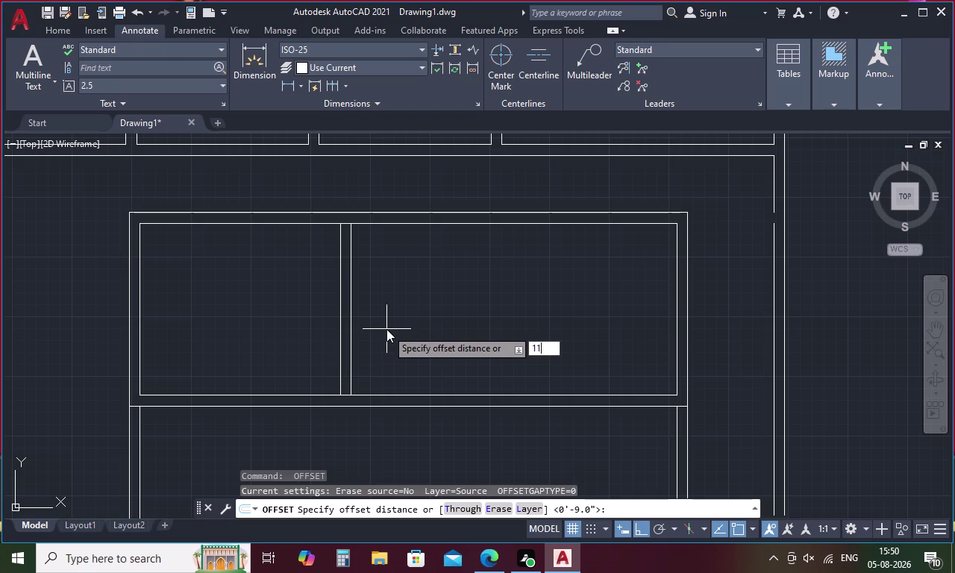
key(apostrophe)
key(6)
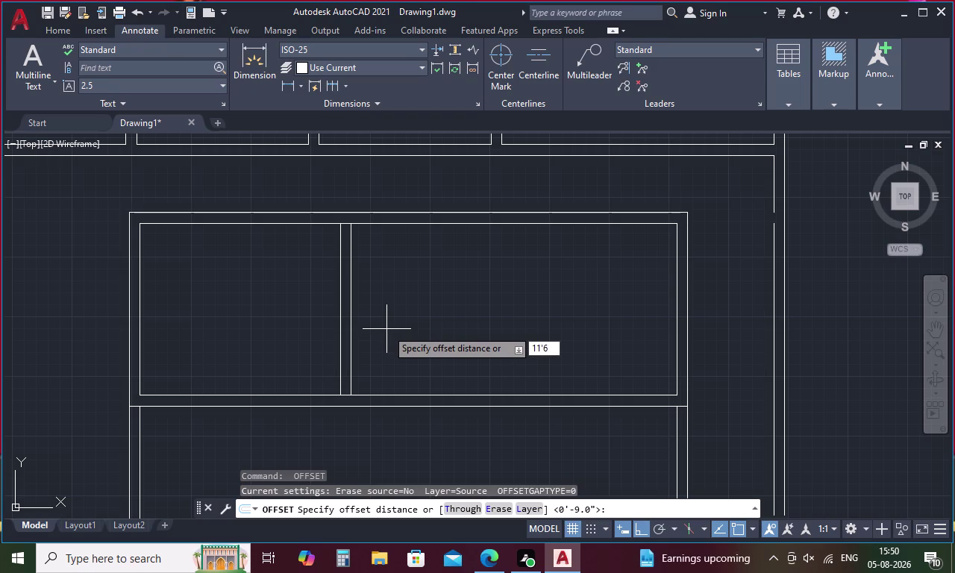
key(shift+quotedbl)
key(space)
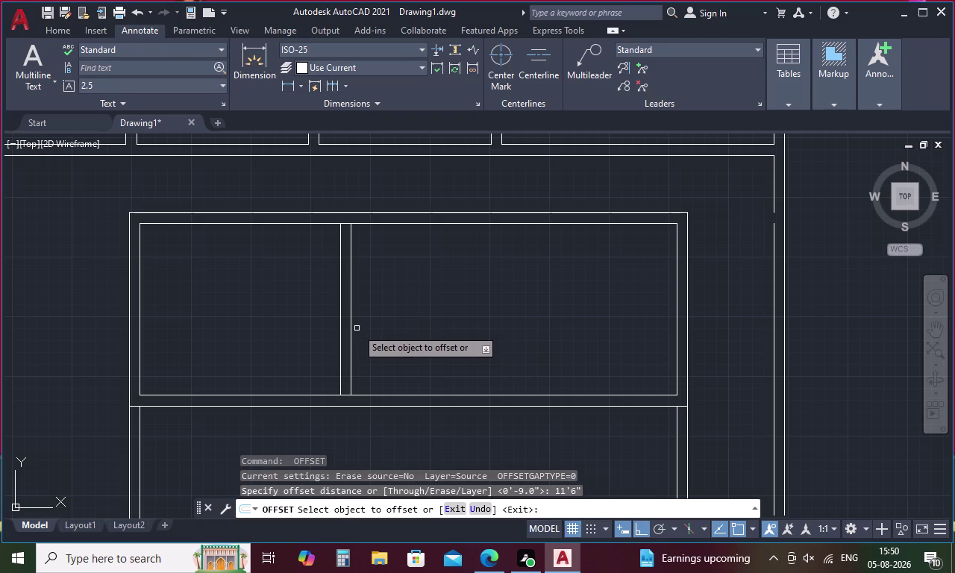
click(350, 319)
click(481, 321)
key(space)
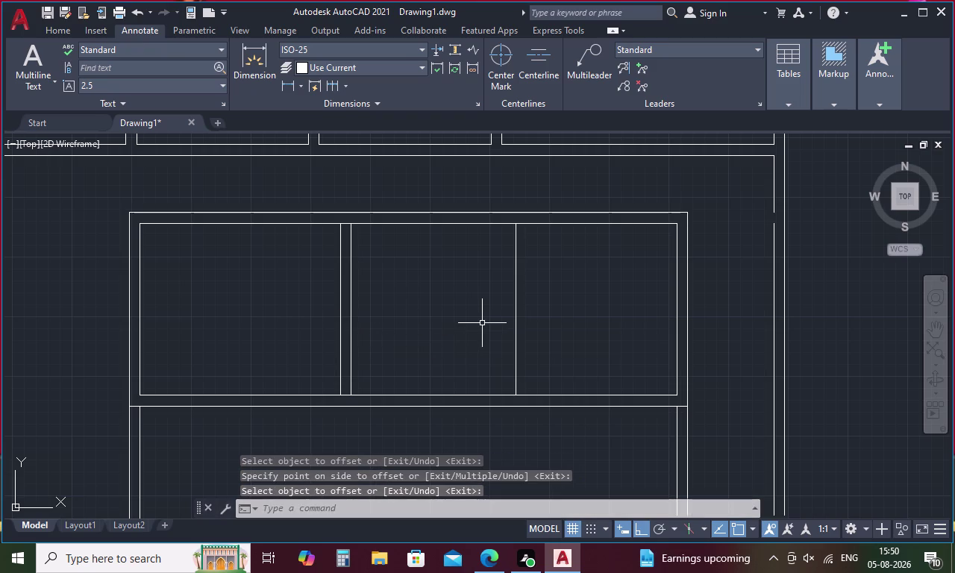
Offset the second divider line 9" to the right to double it.
key(space)
text(9)
key(space)
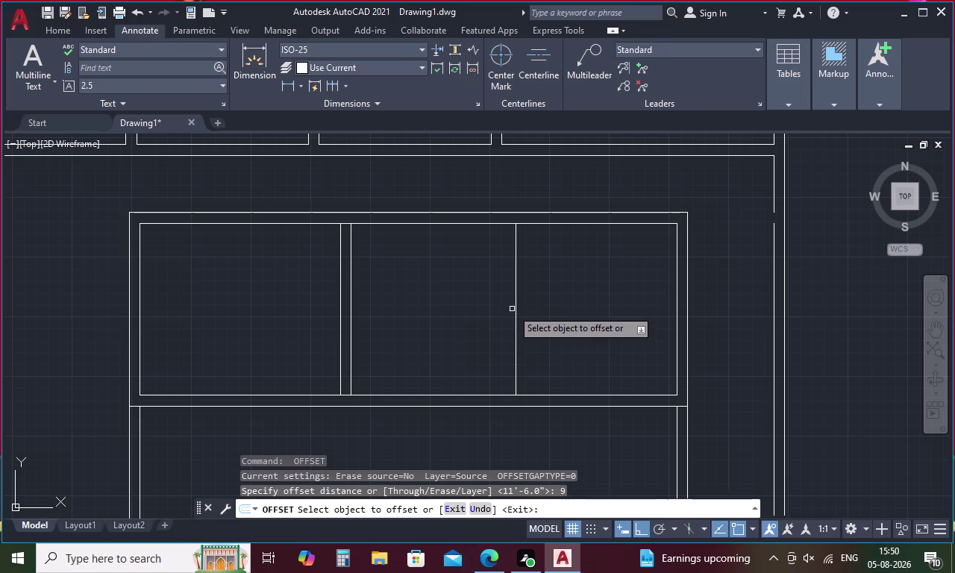
click(516, 300)
click(560, 298)
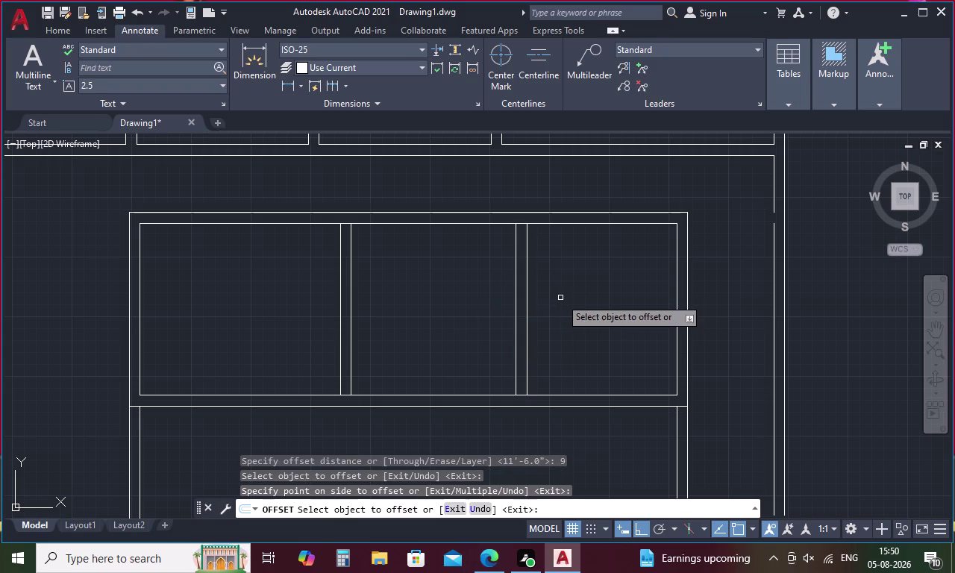
key(Escape)
key(d)
text(i)
key(space)
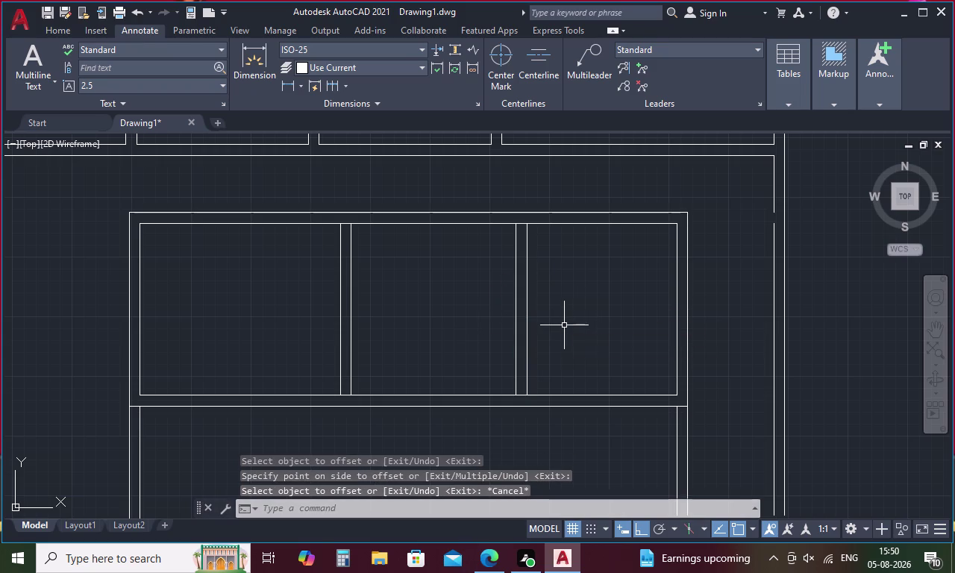
drag(530, 391, 544, 391)
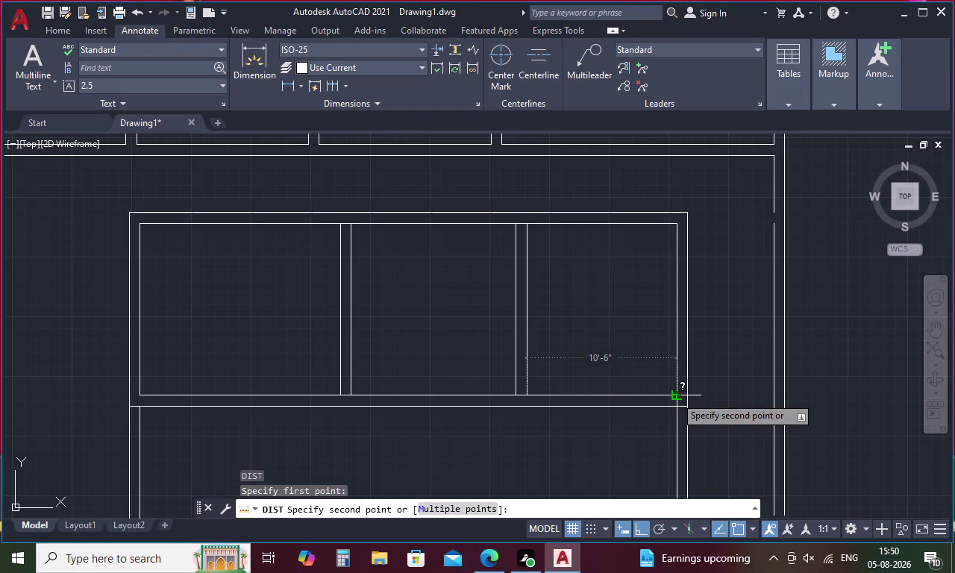
key(Escape)
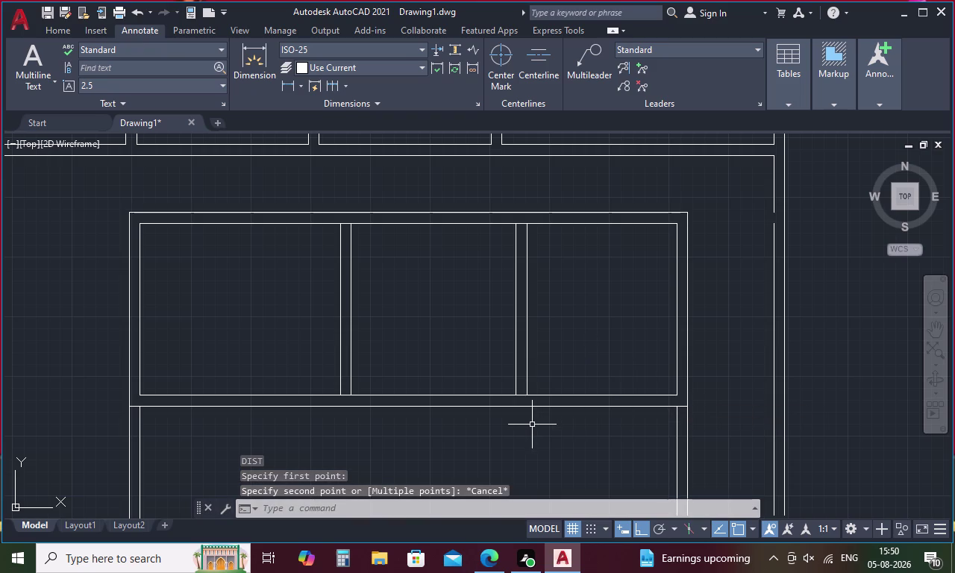
text(tr)
Fence-trim the divider ends that overshoot the rail.
key(space)
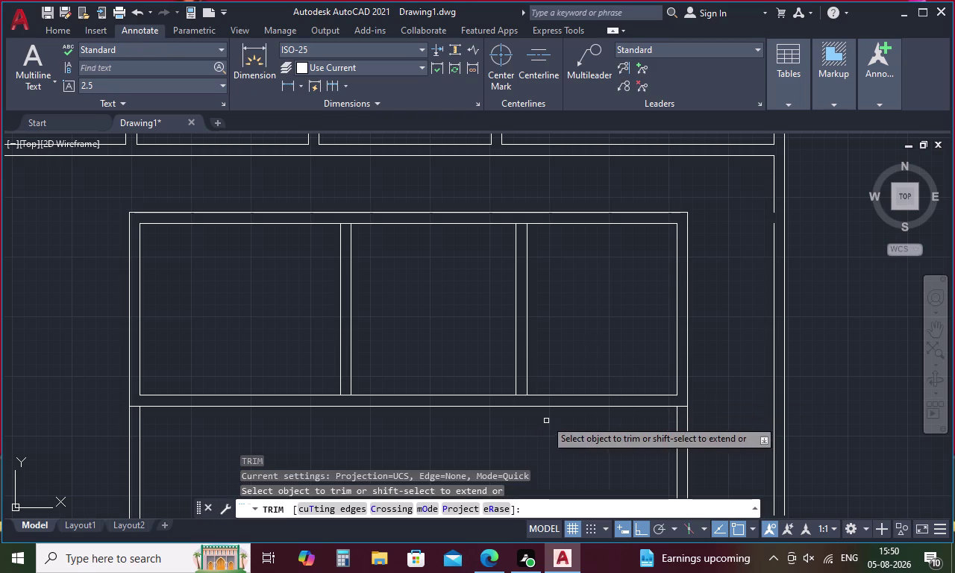
scroll(up, 3)
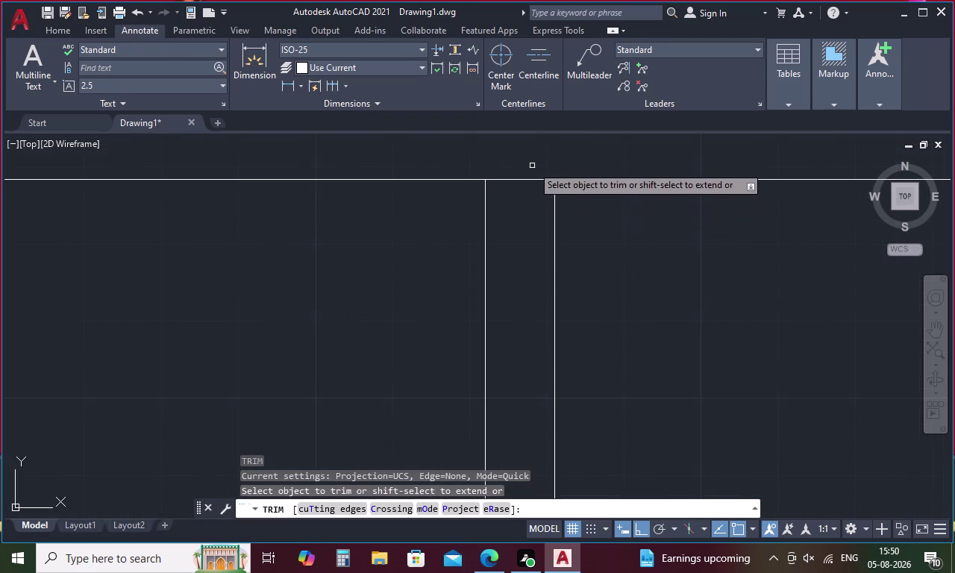
drag(532, 165, 532, 217)
scroll(down, 3)
scroll(up, 3)
drag(358, 220, 364, 265)
scroll(down, 3)
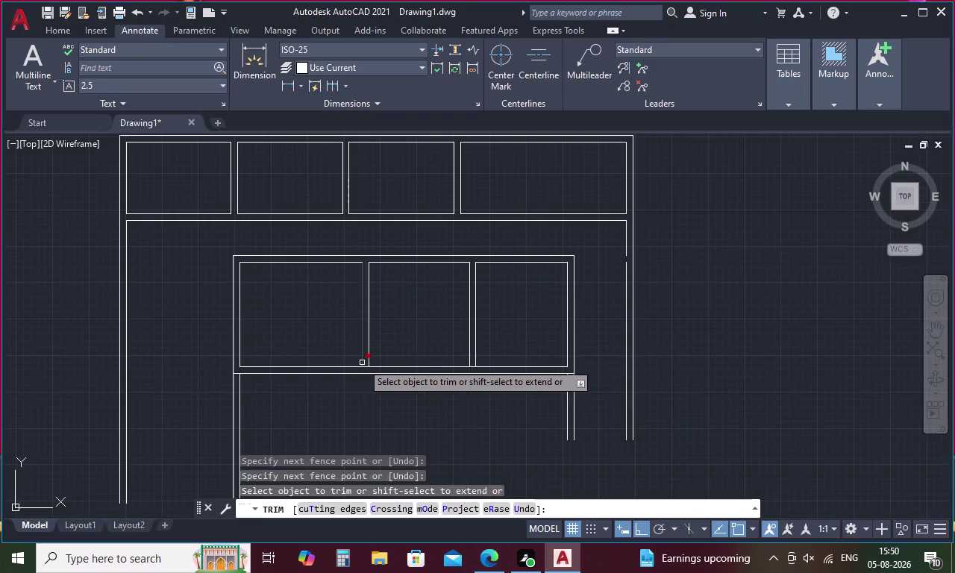
Fence-trim the remaining overshooting line ends at the lower frame junctions.
scroll(up, 3)
drag(370, 367, 377, 411)
scroll(down, 3)
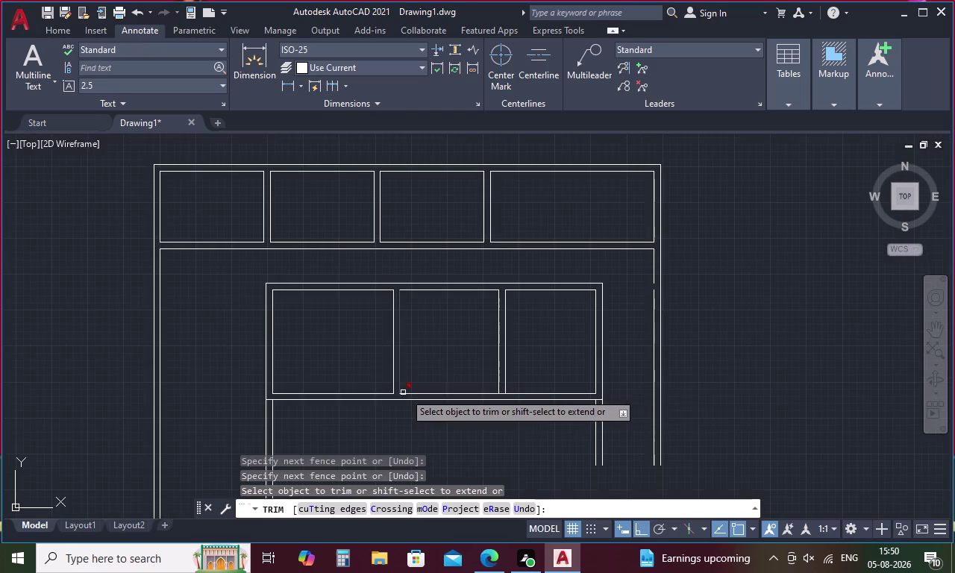
scroll(up, 3)
drag(509, 389, 510, 408)
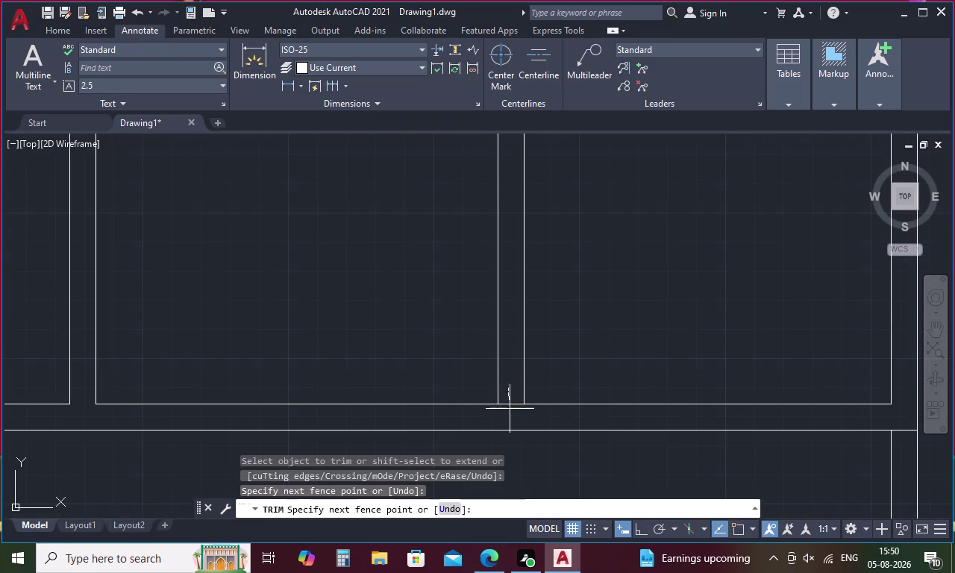
drag(510, 409, 510, 410)
scroll(down, 3)
key(Escape)
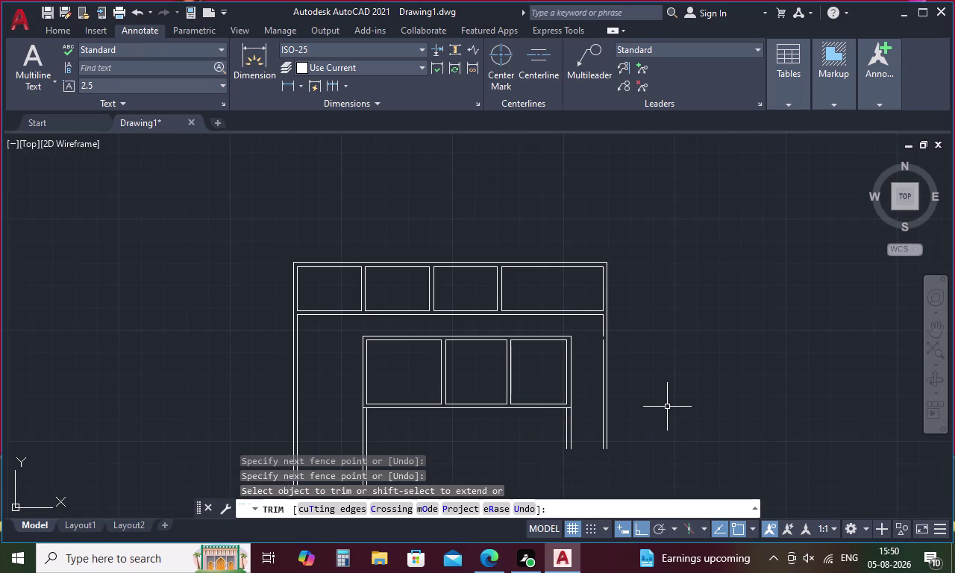
key(o)
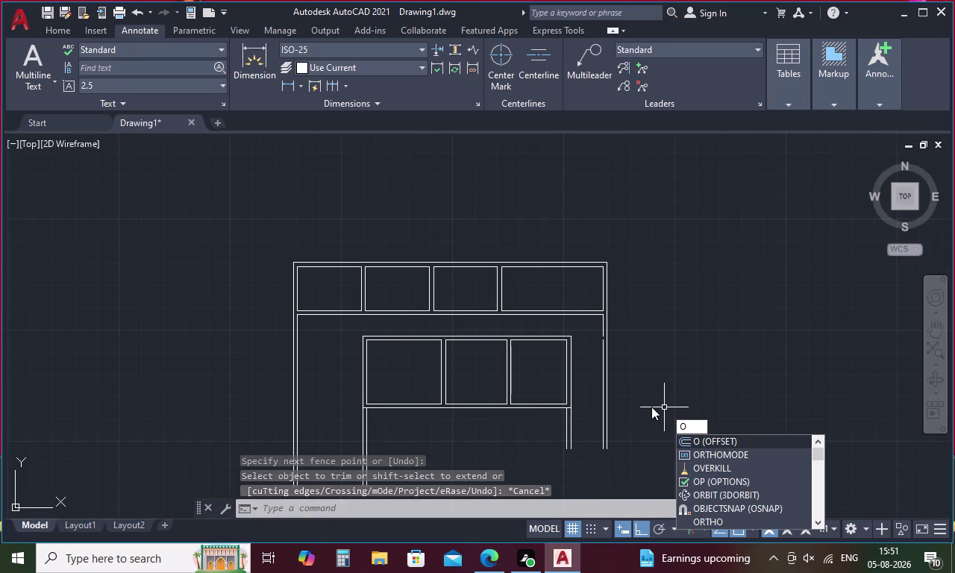
key(Return)
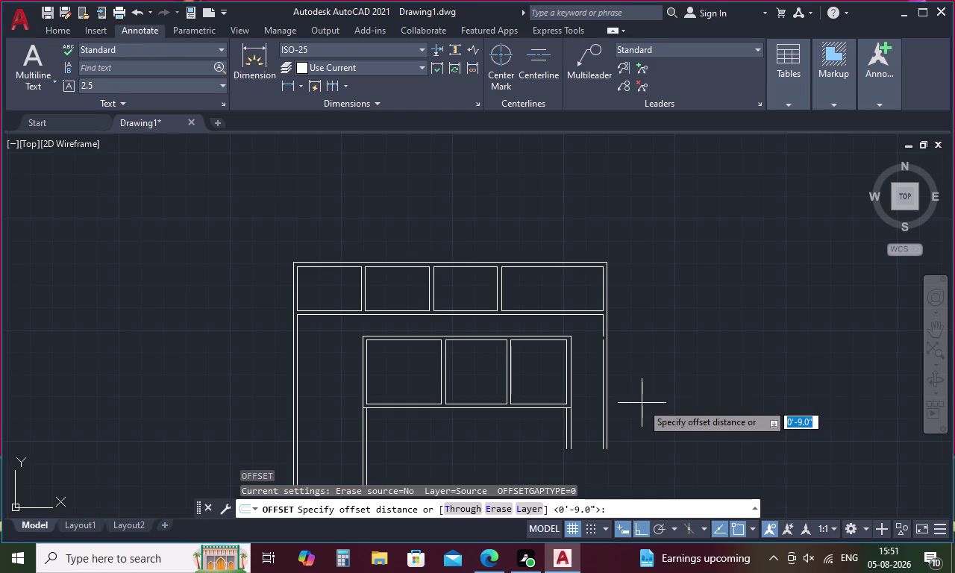
key(Escape)
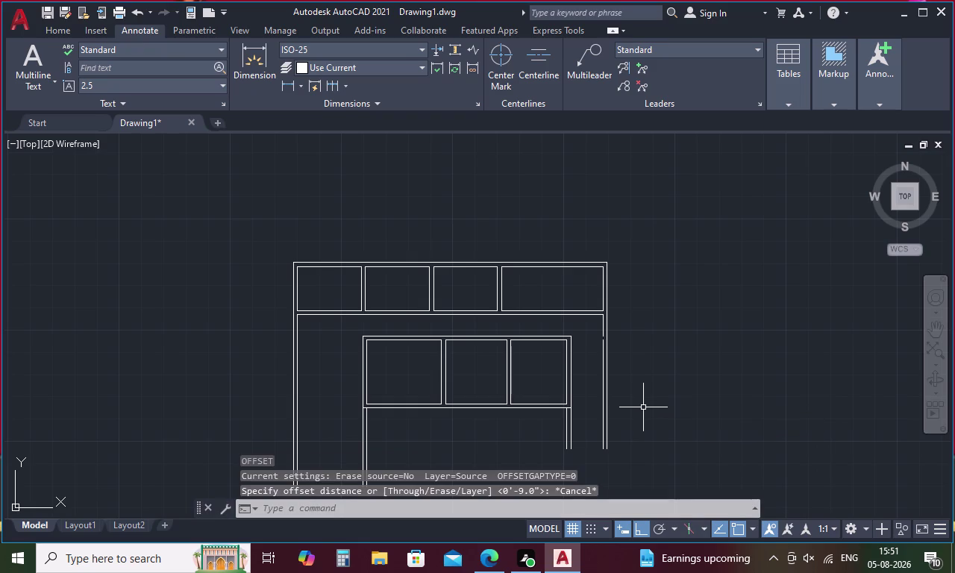
Extend the right frame line, then pan the view down to the lower frame.
text(ex)
key(space)
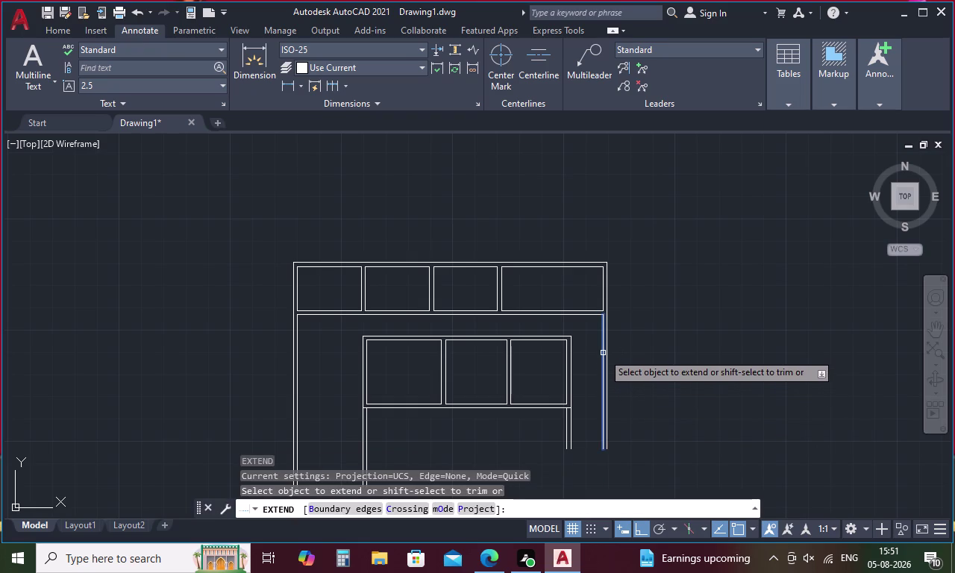
click(603, 350)
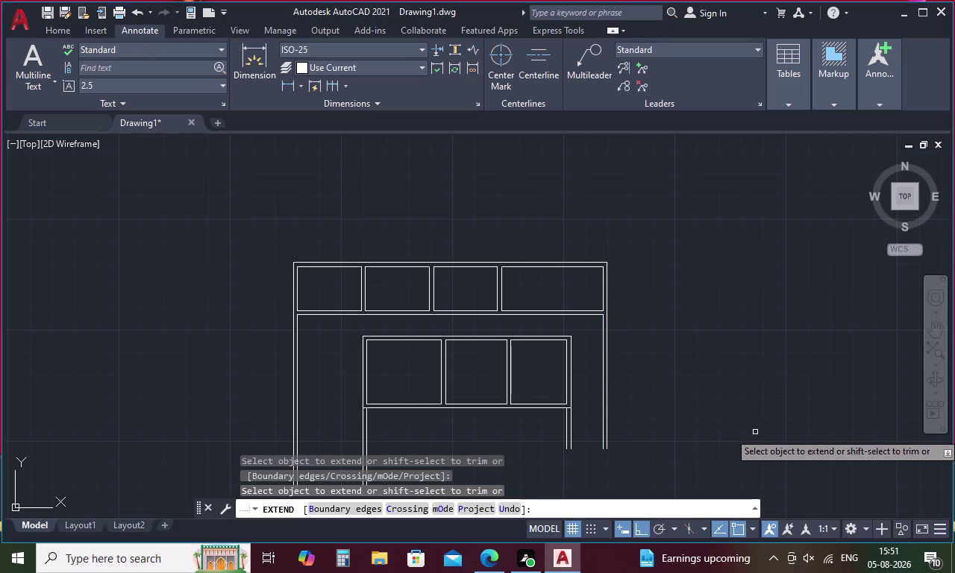
key(Escape)
middle_drag(471, 425, 460, 344)
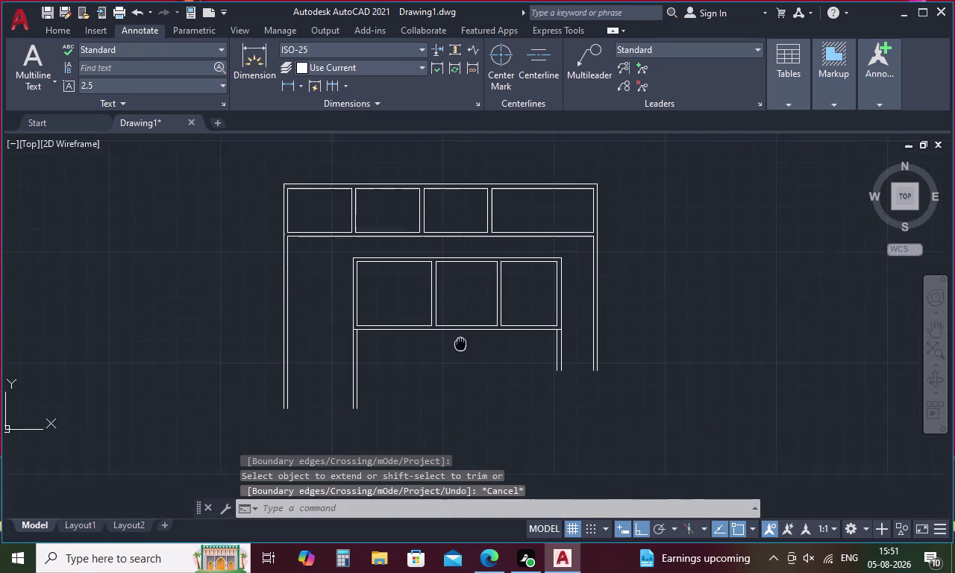
middle_drag(460, 344, 461, 336)
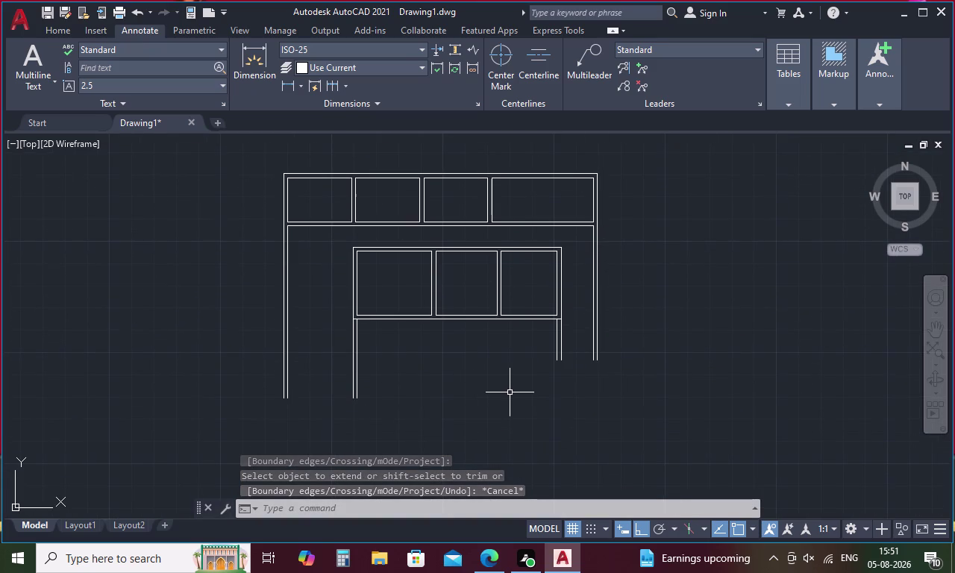
Draw a 2'6" horizontal line leftward from the frame's left corner at rail level.
key(l)
key(space)
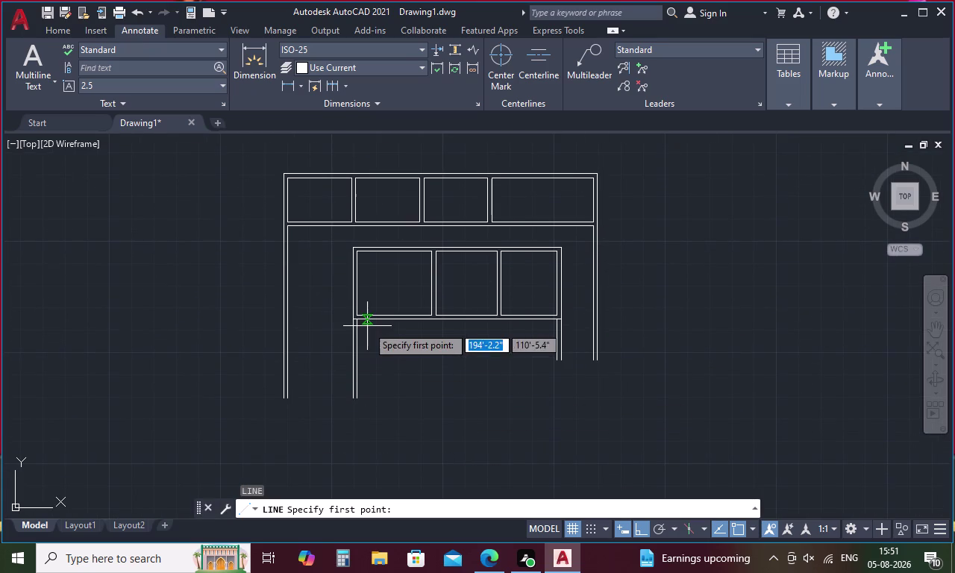
scroll(up, 3)
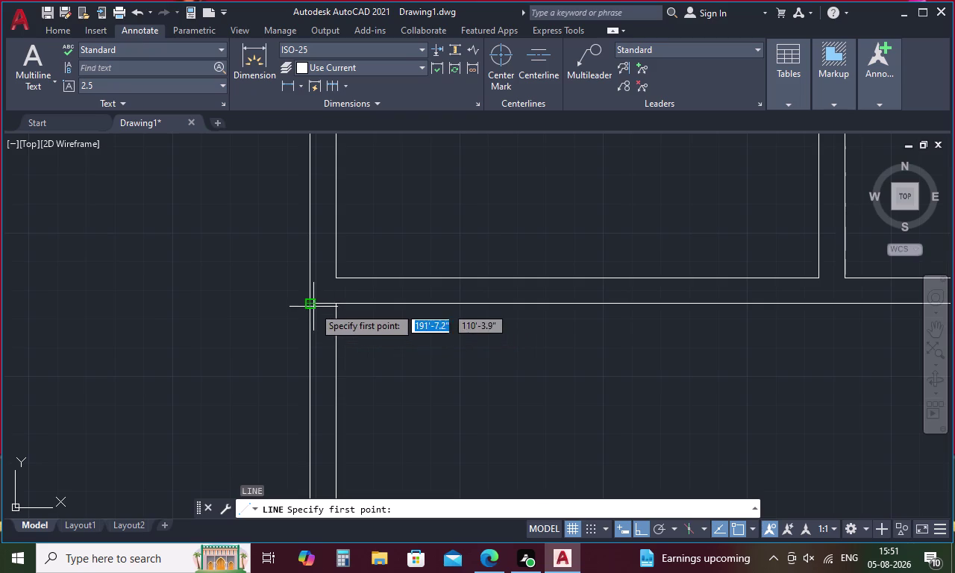
click(311, 303)
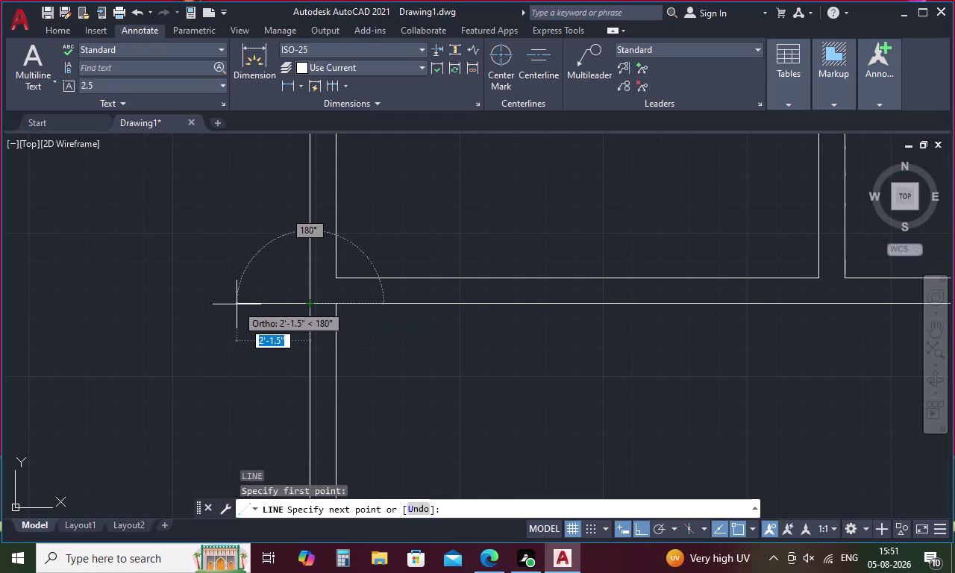
key(2)
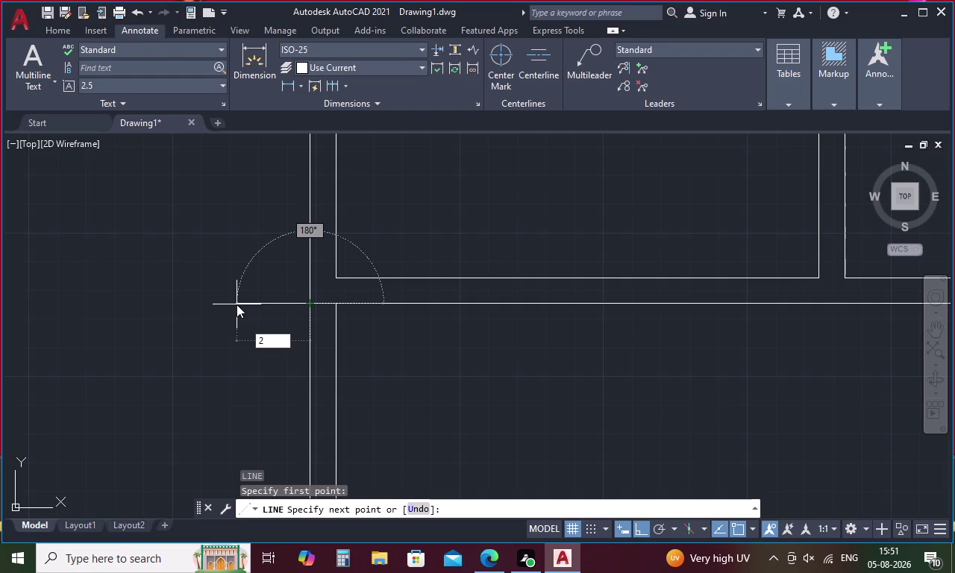
key(apostrophe)
text(6)
text(")
key(Return)
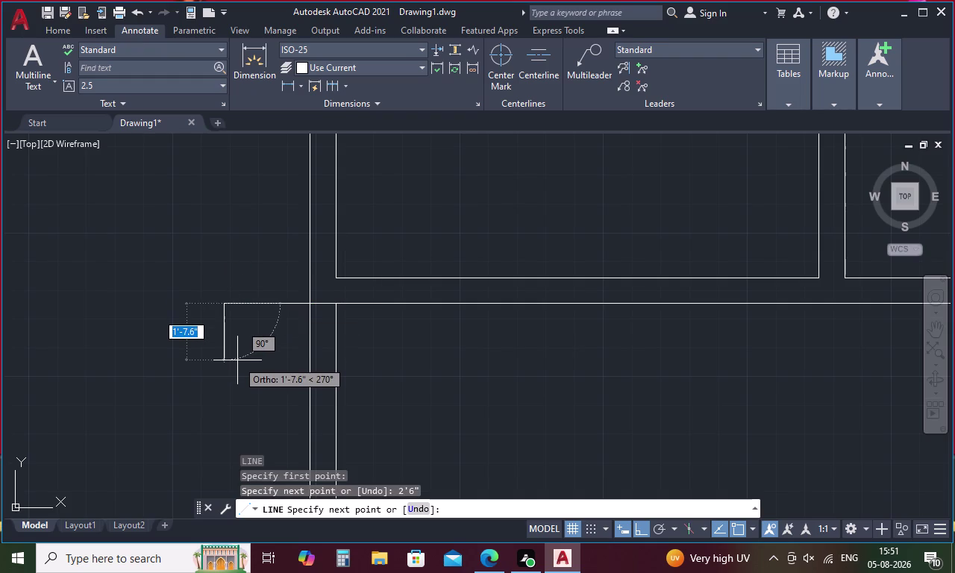
key(Escape)
scroll(down, 3)
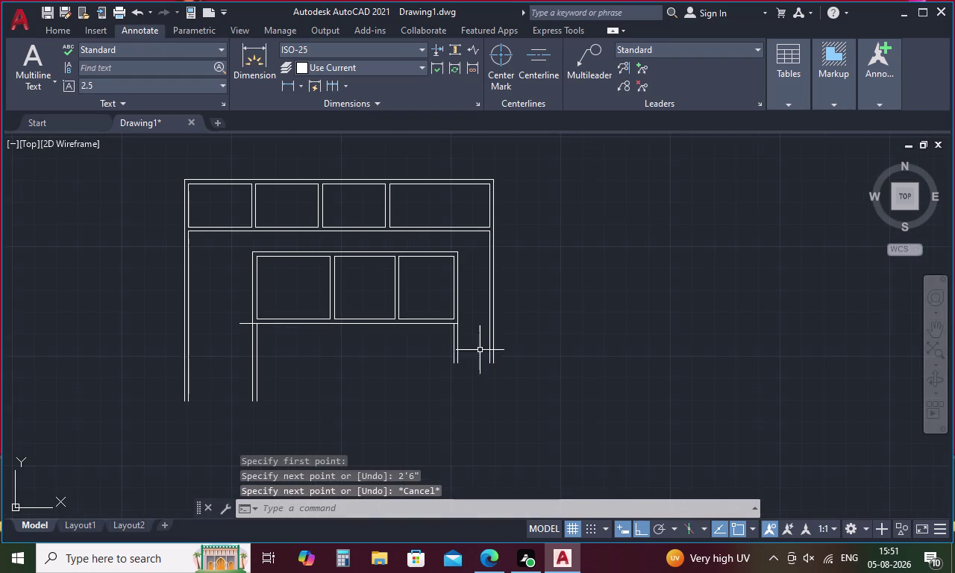
scroll(up, 3)
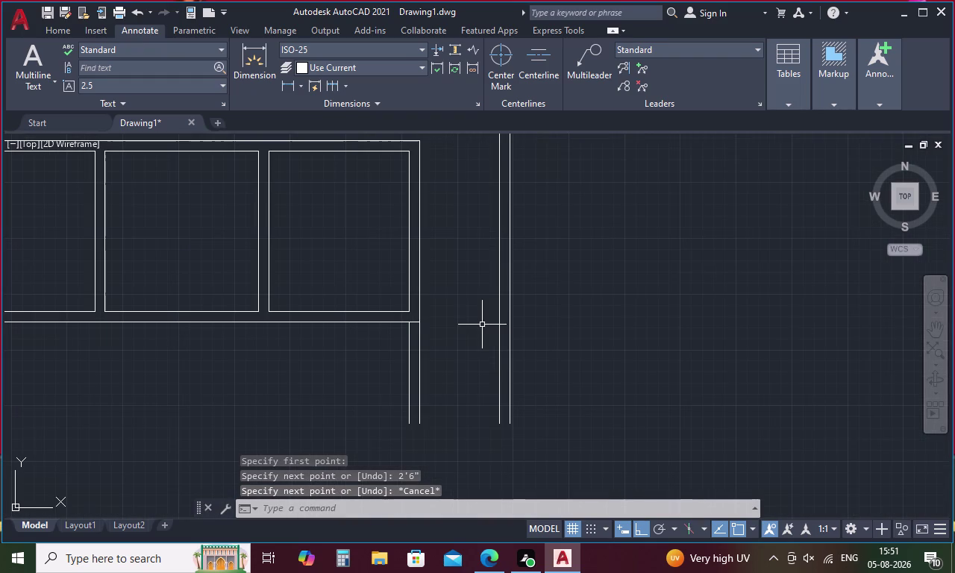
scroll(down, 3)
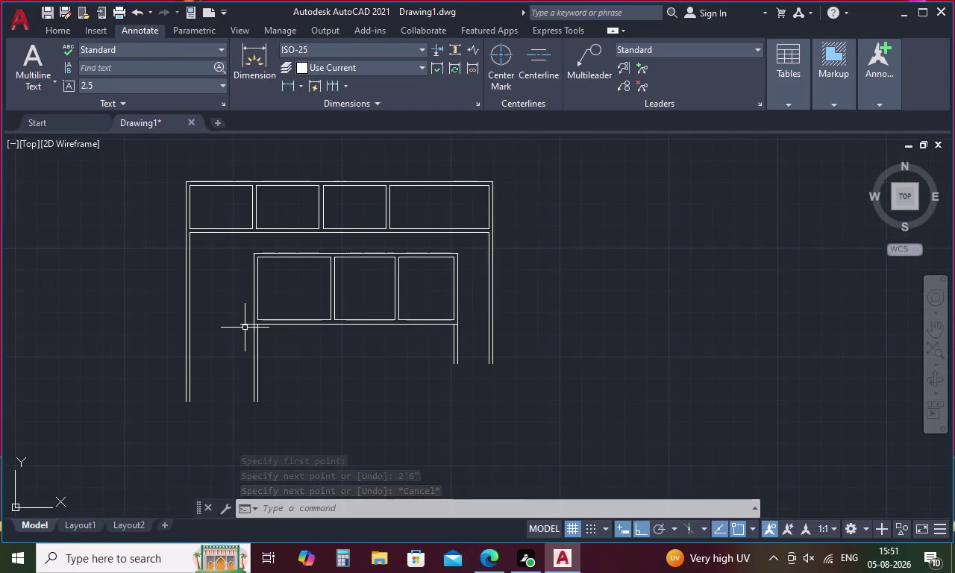
scroll(up, 3)
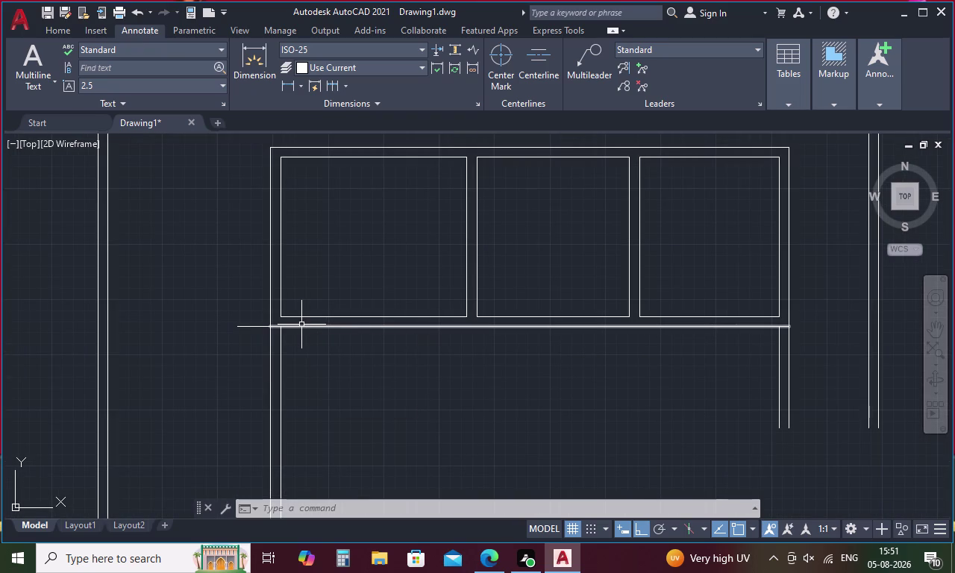
Draw a second 2'6" line leftward from the upper rail corner, just above the first.
key(l)
key(Return)
click(281, 317)
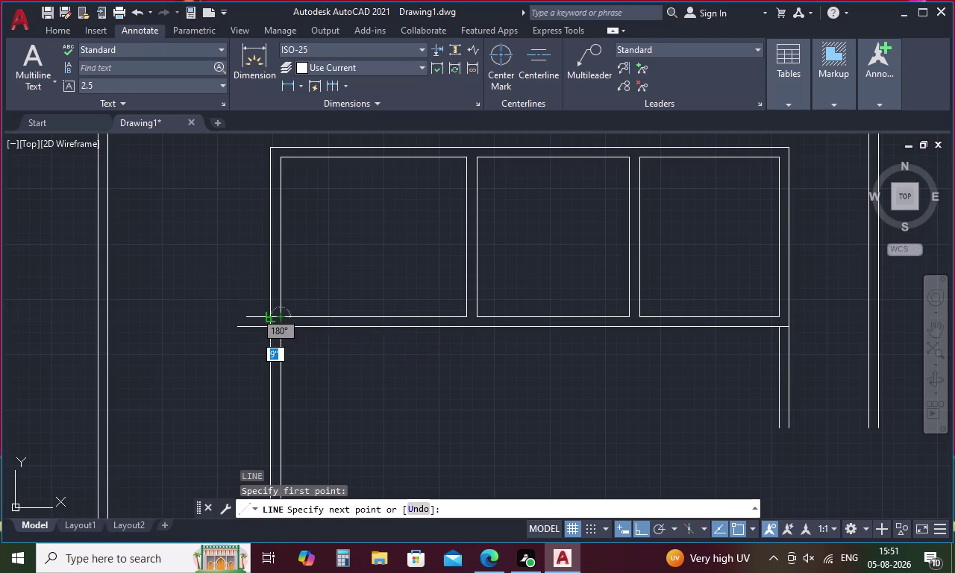
click(274, 316)
key(2)
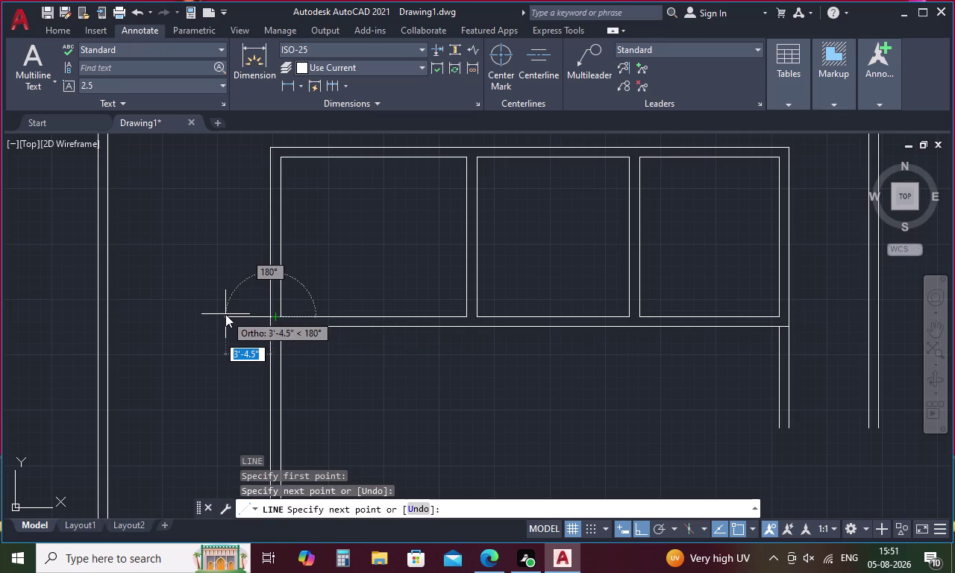
text(')
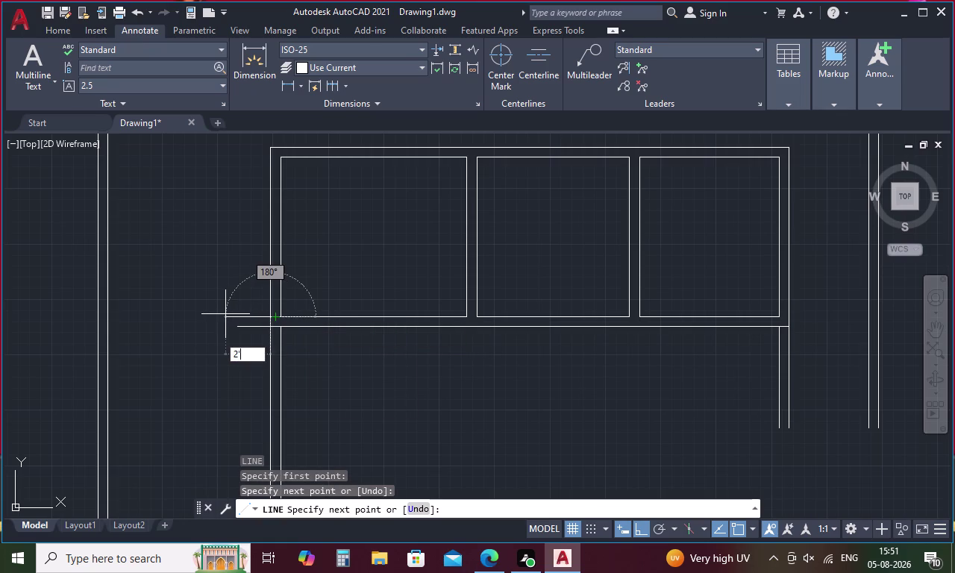
text(6")
key(Return)
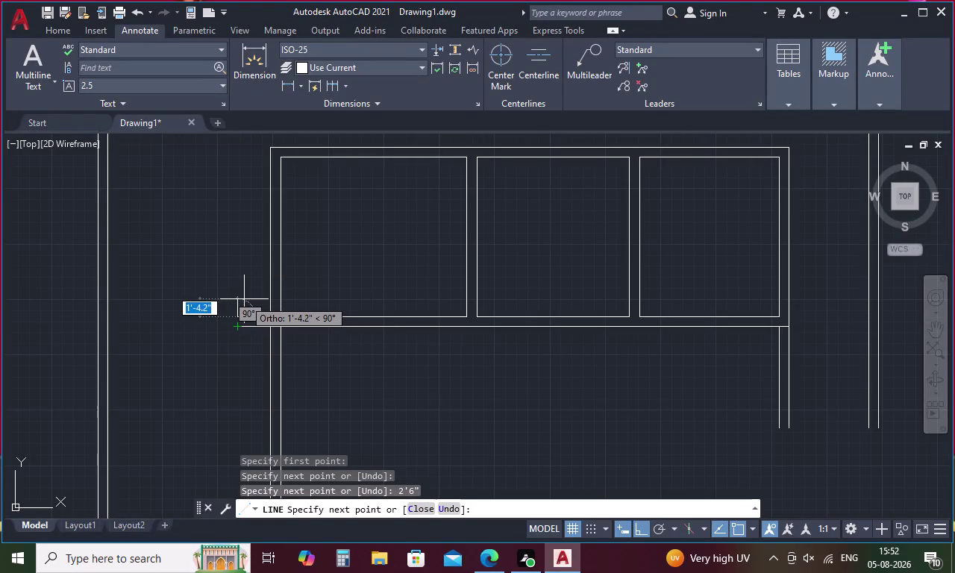
key(Escape)
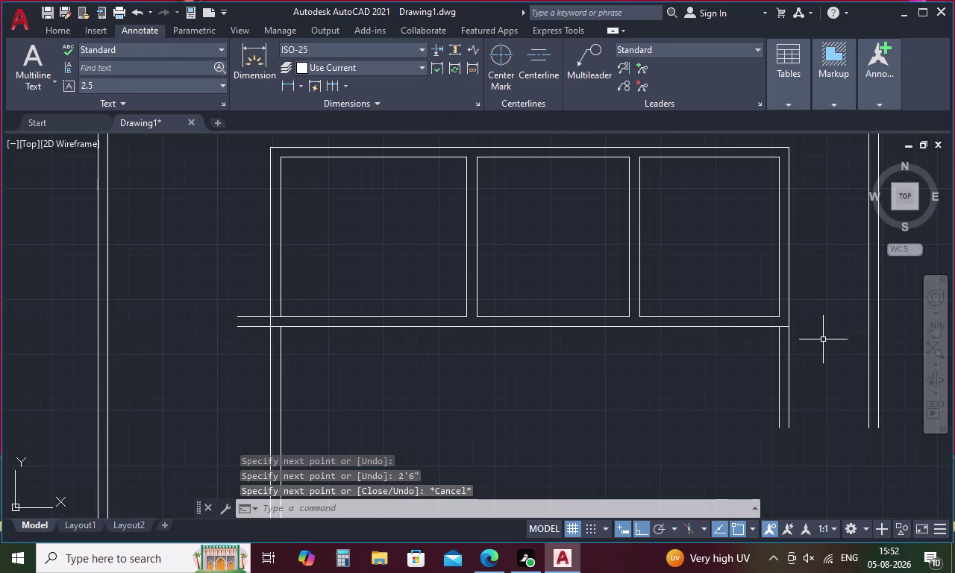
Offset the right outer frame line 3'6" to the left.
key(o)
key(Return)
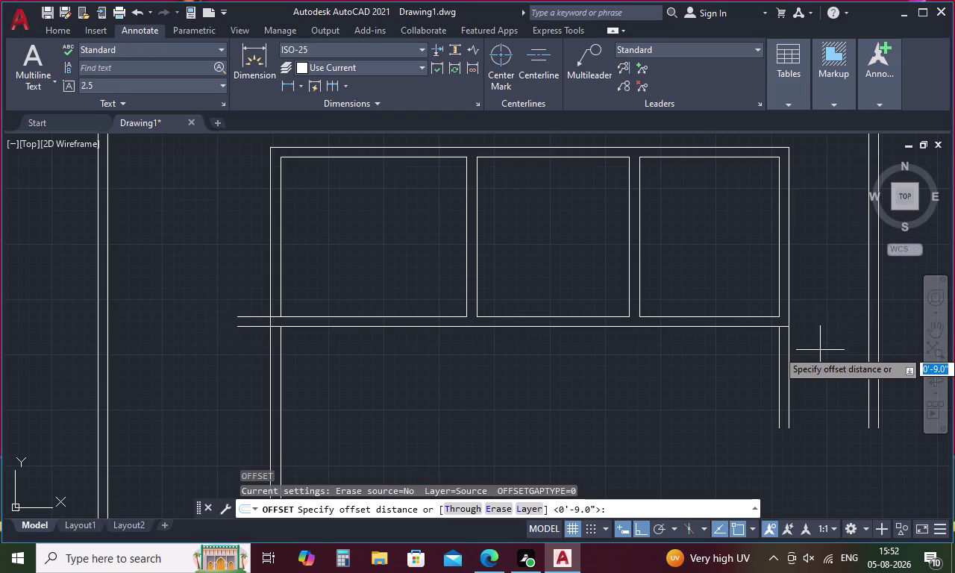
text(3)
text(')
text(6)
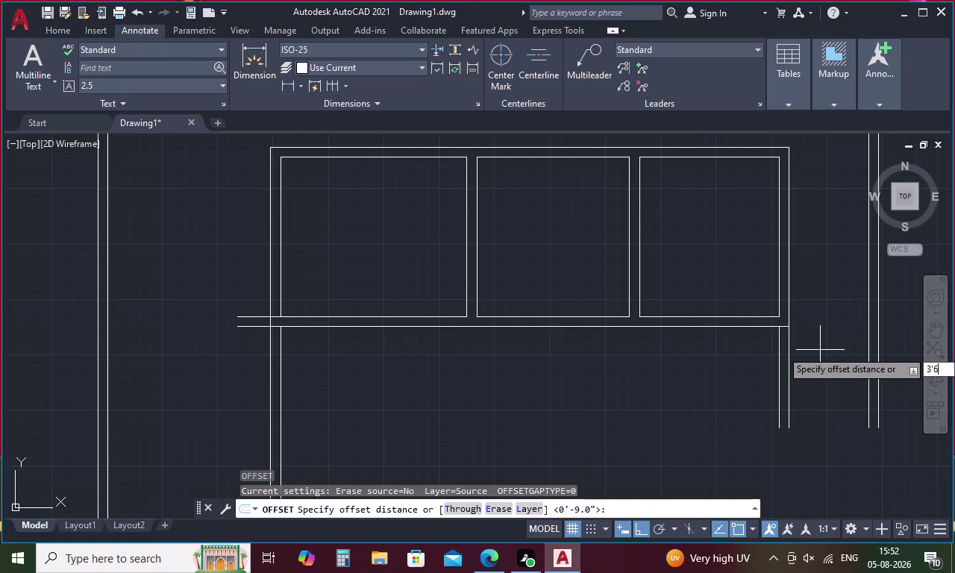
text(")
key(Return)
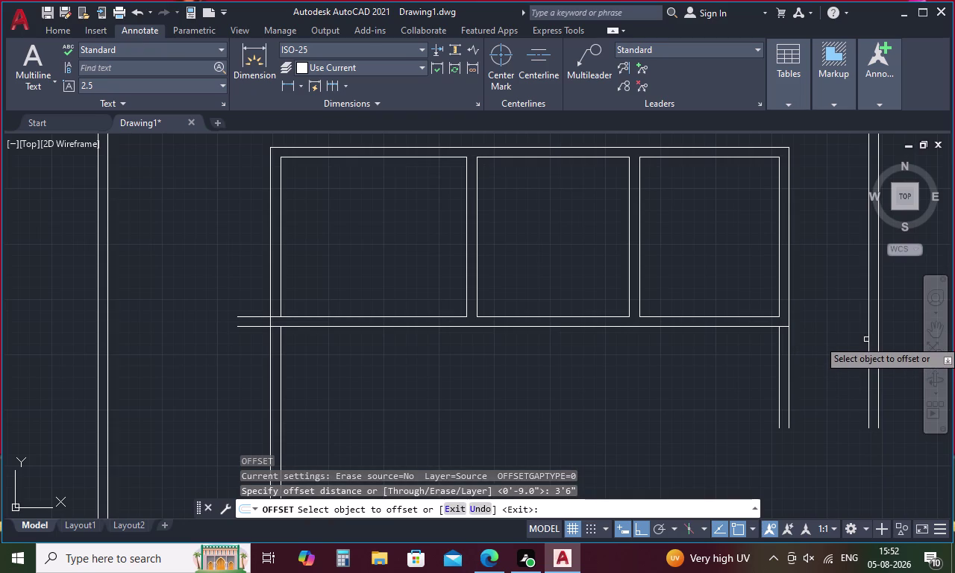
click(868, 332)
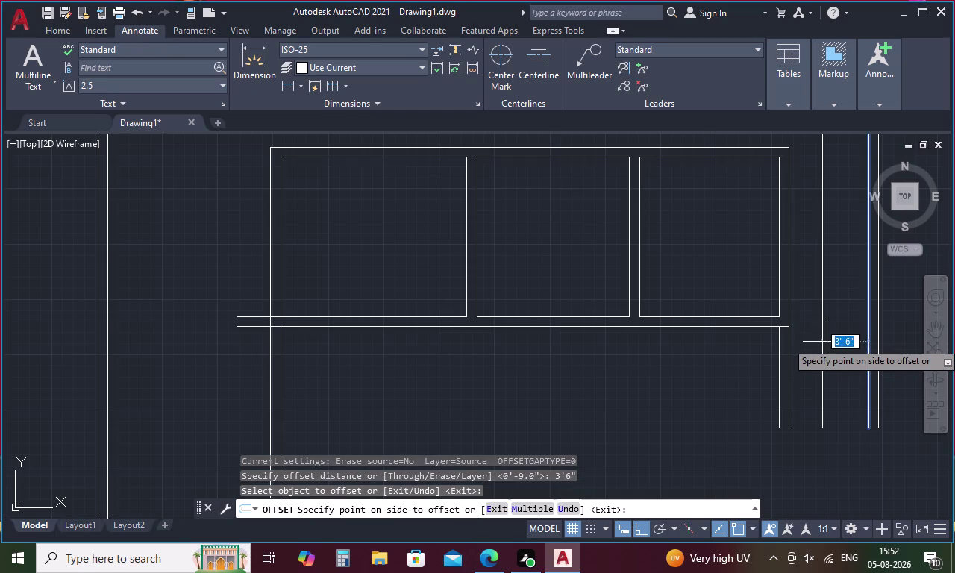
click(827, 342)
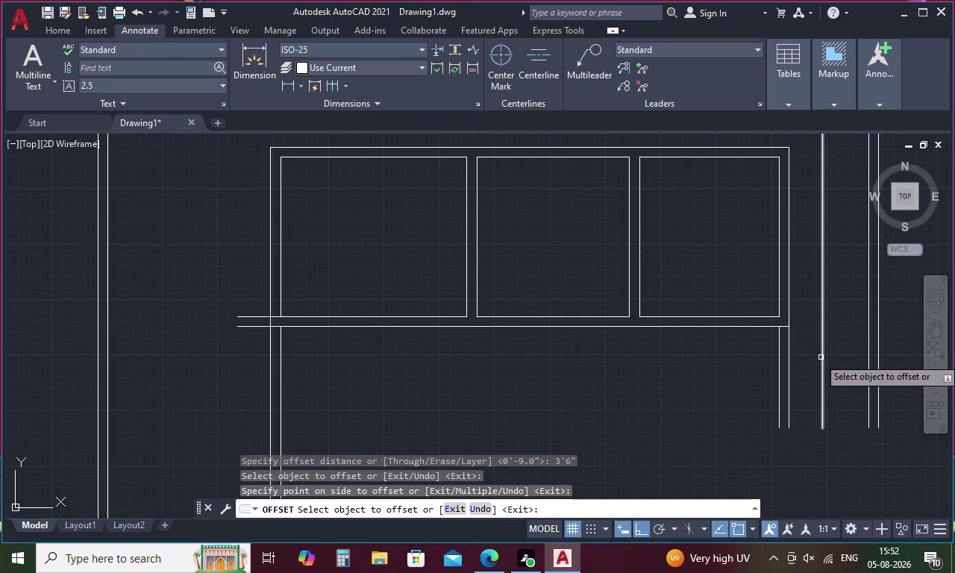
key(space)
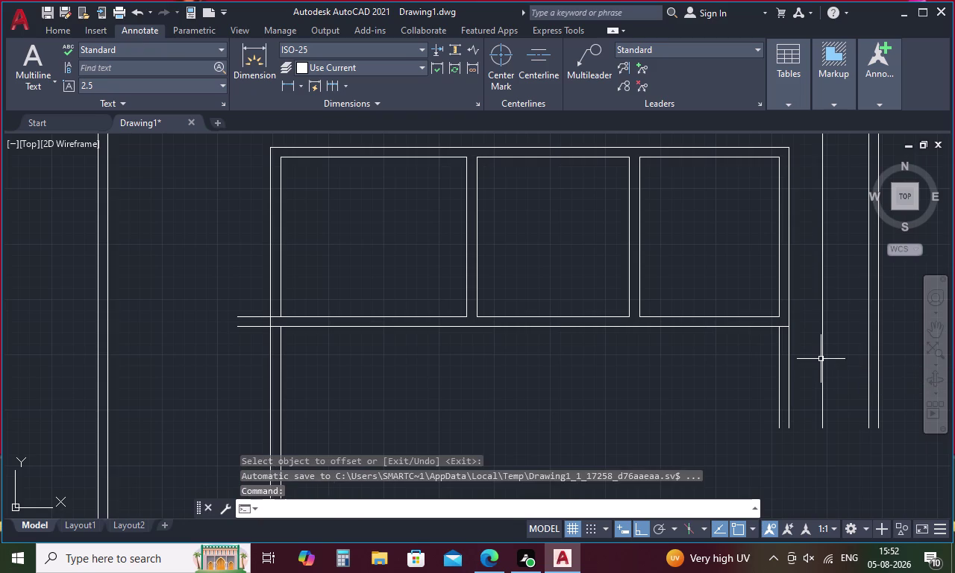
Offset that new vertical line 9" toward the inner side.
key(space)
text(9)
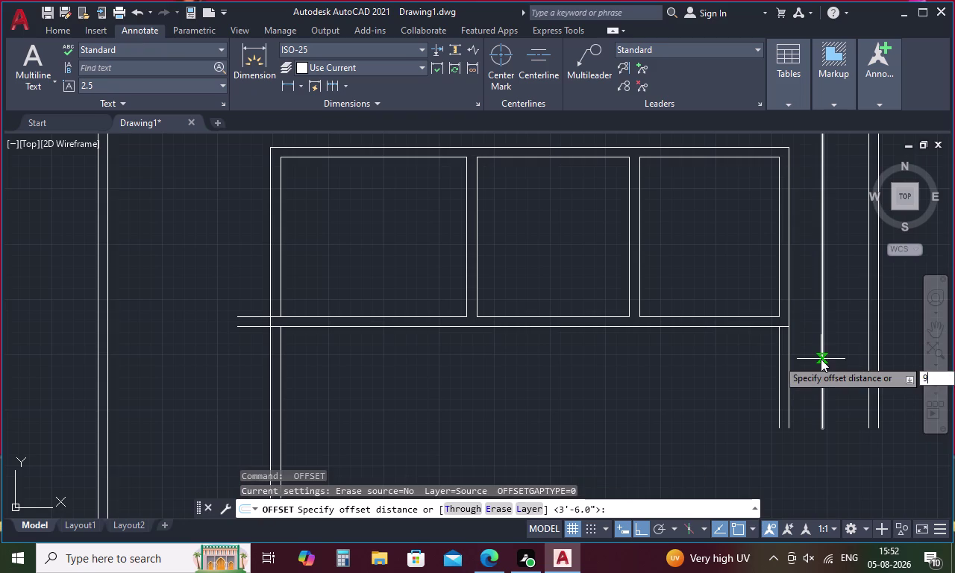
key(space)
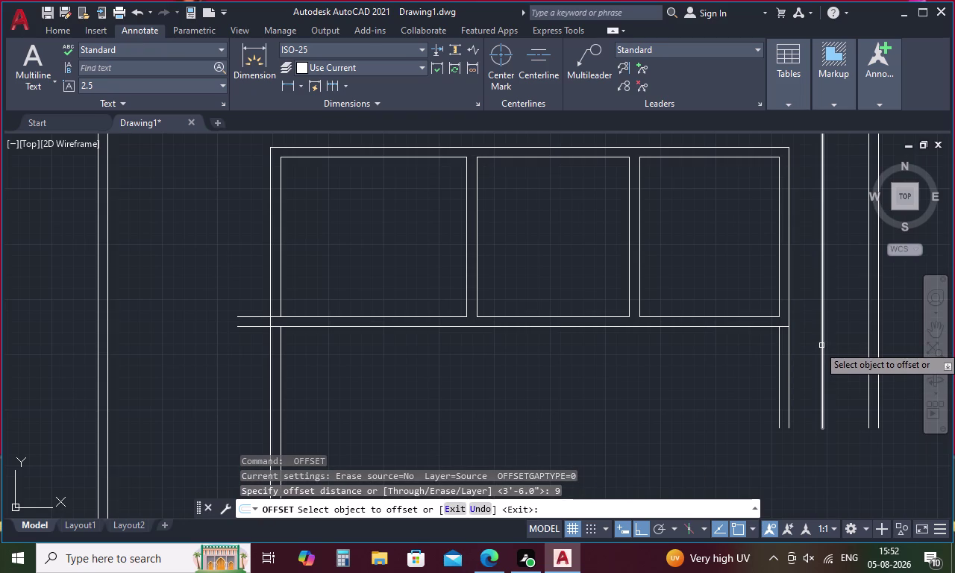
click(823, 345)
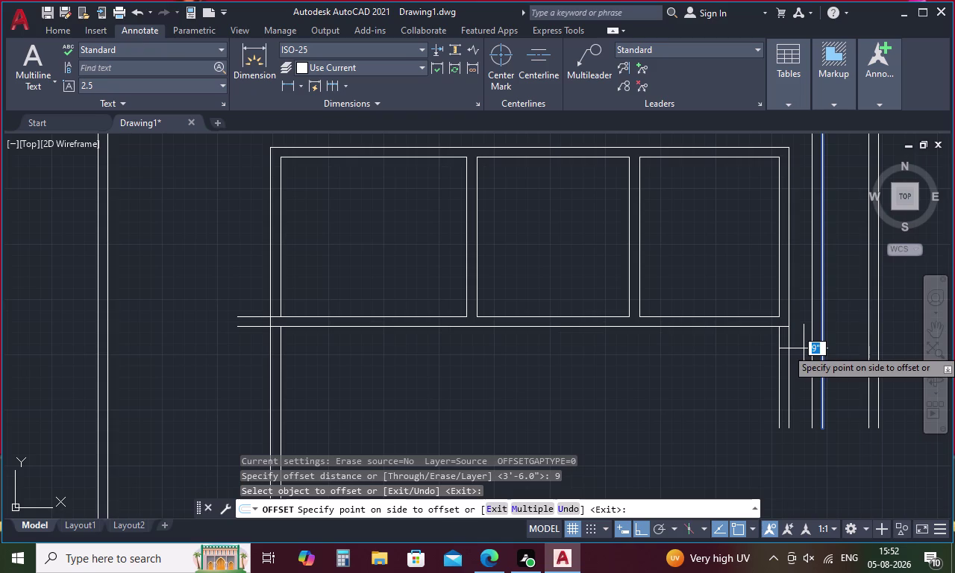
click(804, 348)
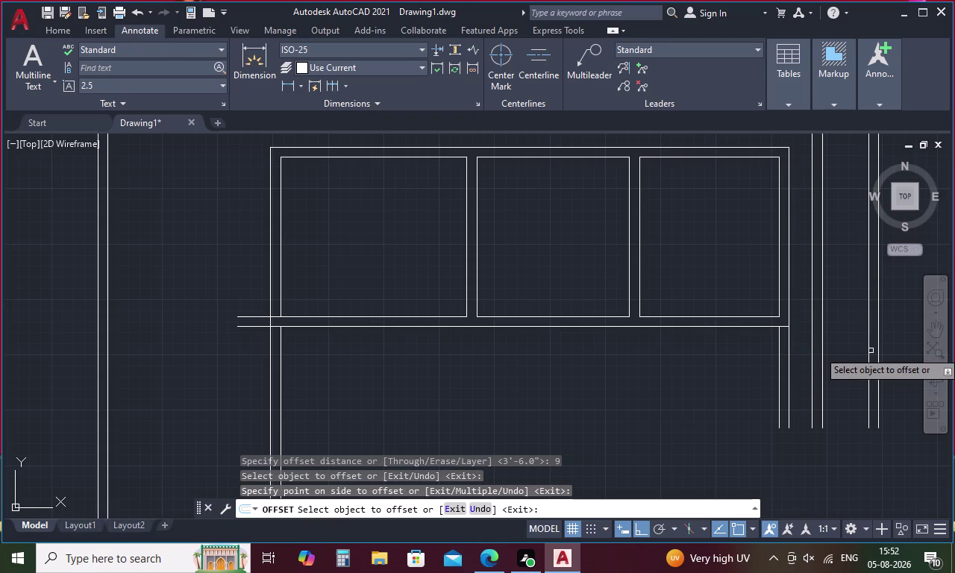
key(Escape)
Extend the lower horizontal band lines rightward toward the right jamb.
text(ex)
key(space)
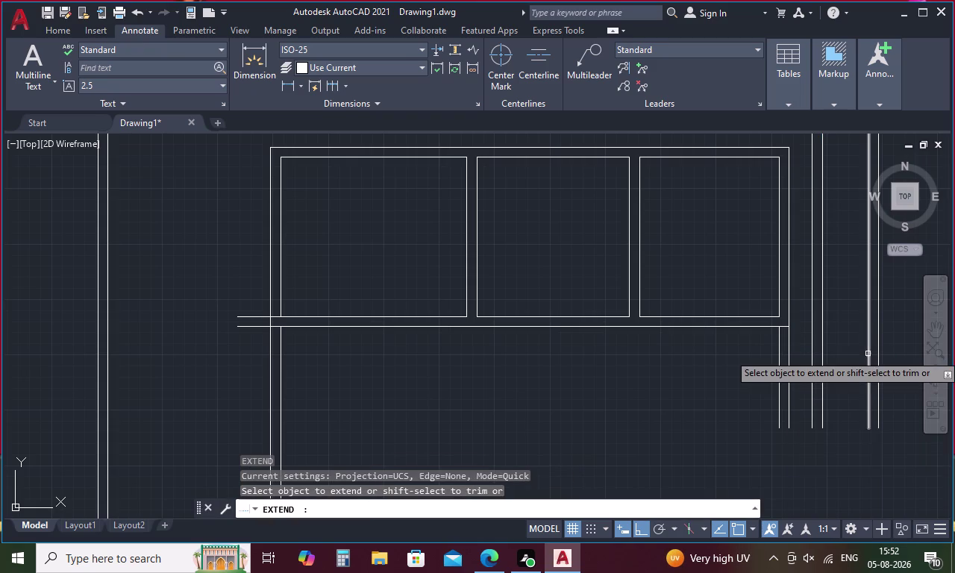
click(768, 317)
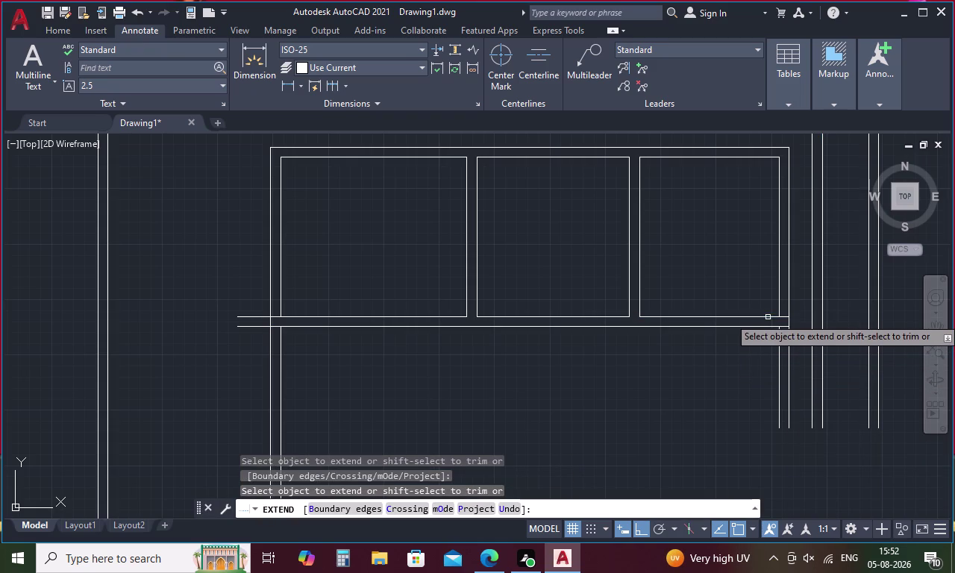
scroll(up, 3)
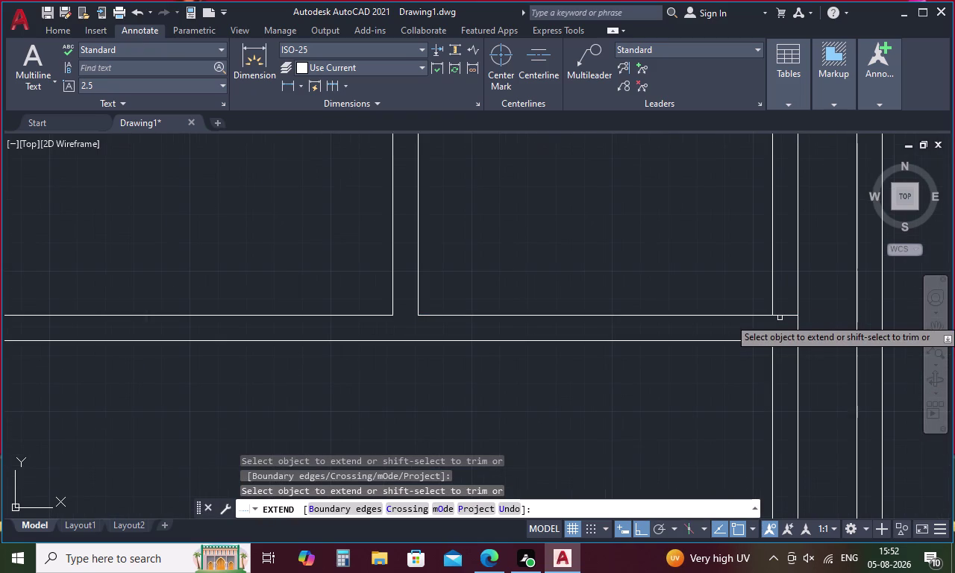
click(783, 315)
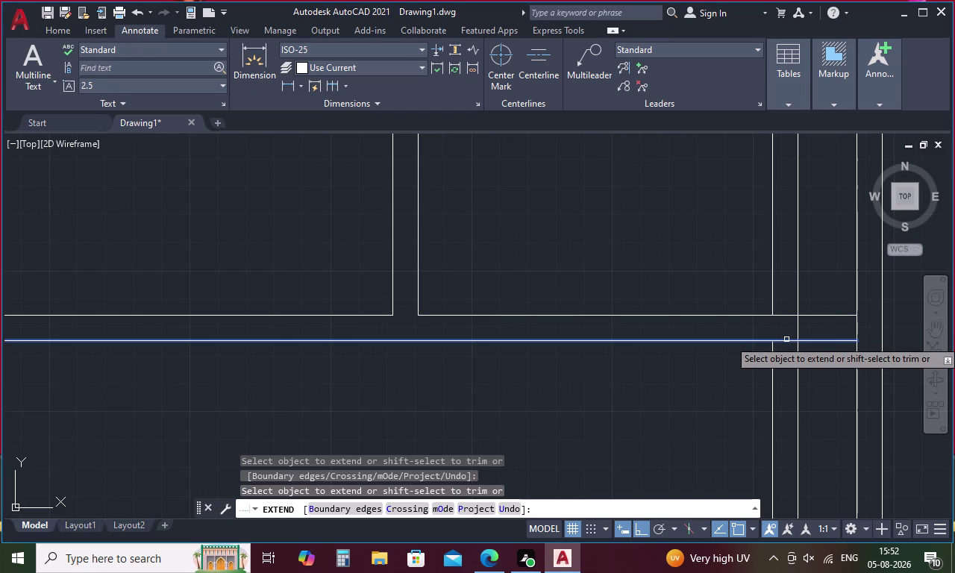
click(786, 340)
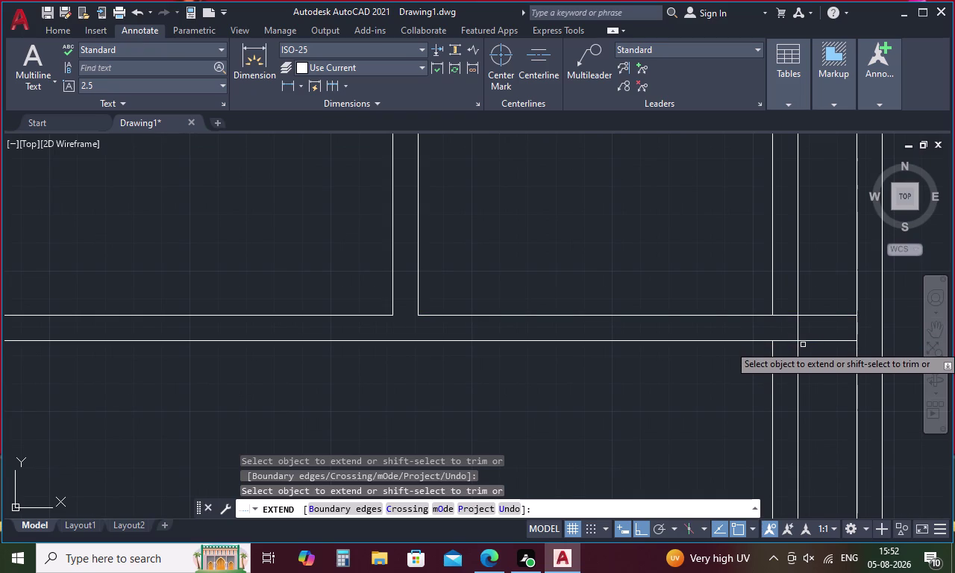
key(Escape)
text(tr)
key(space)
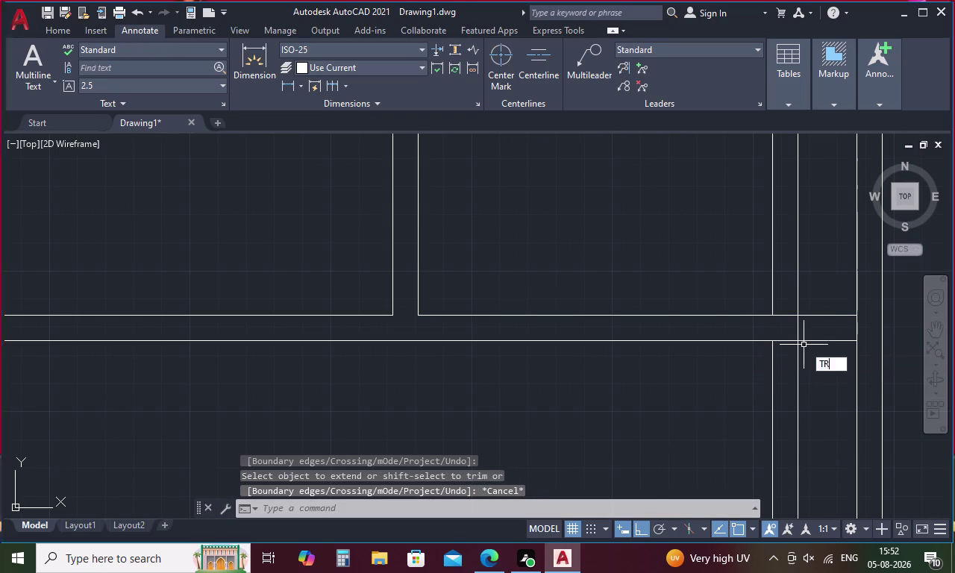
key(space)
scroll(down, 3)
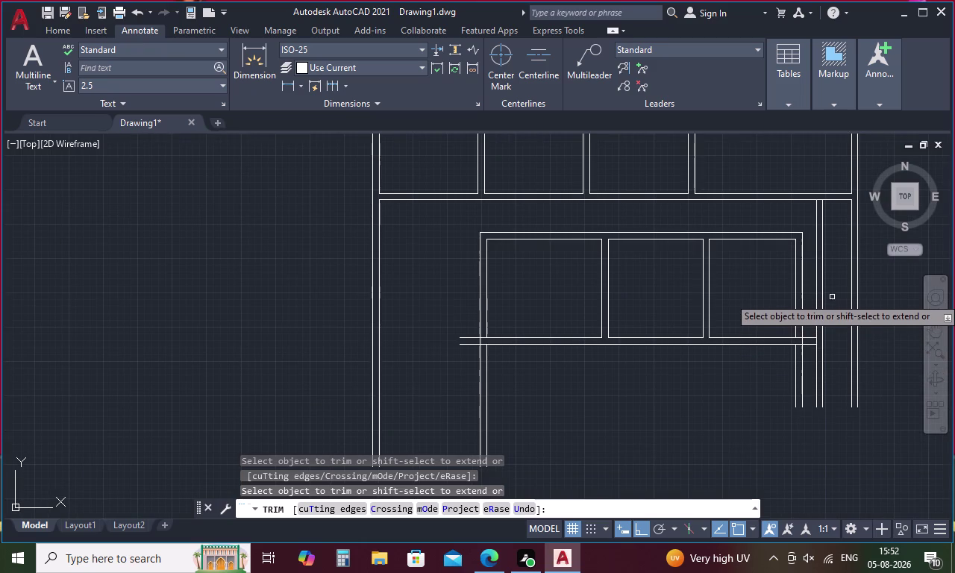
key(Escape)
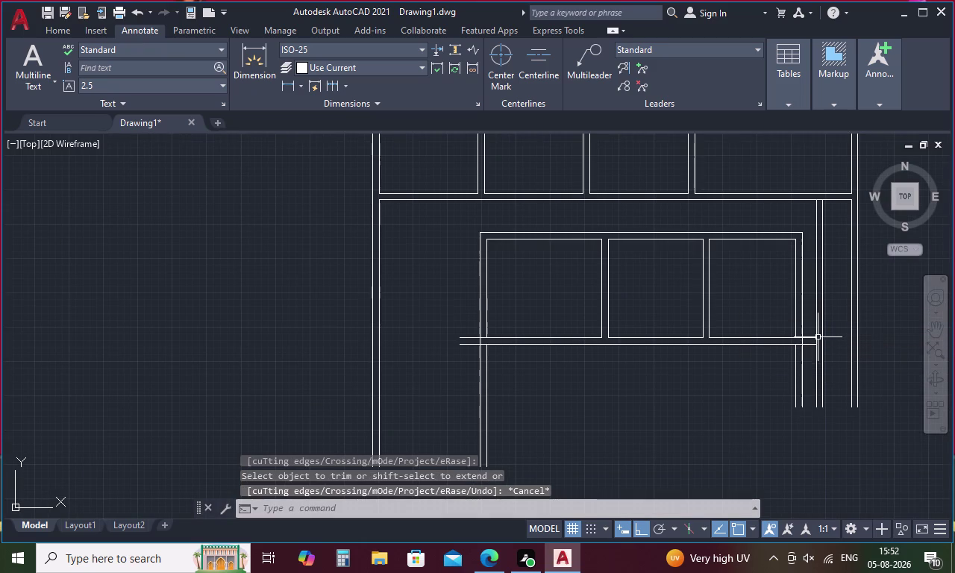
Extend the remaining lower band line into the right jamb.
key(e)
text(x)
key(space)
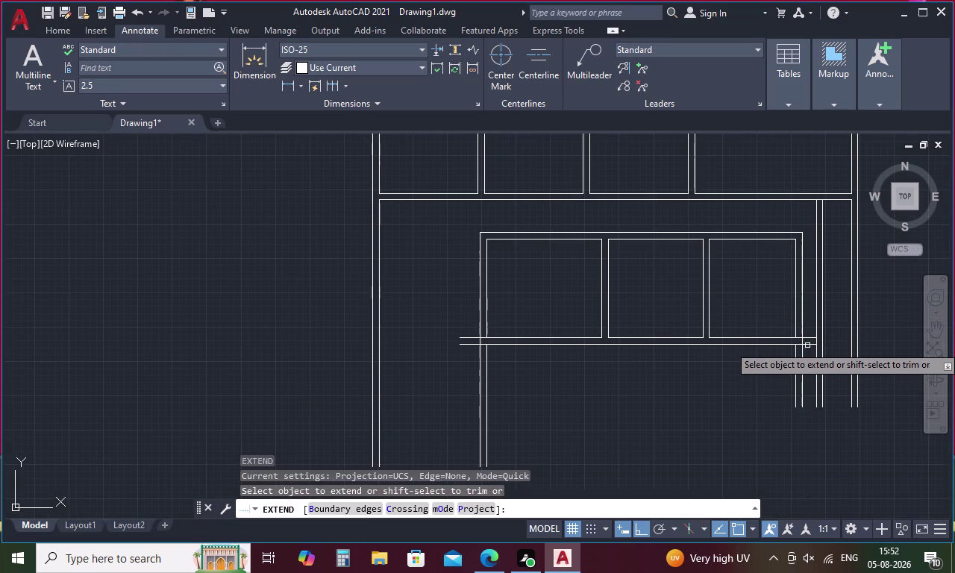
click(809, 337)
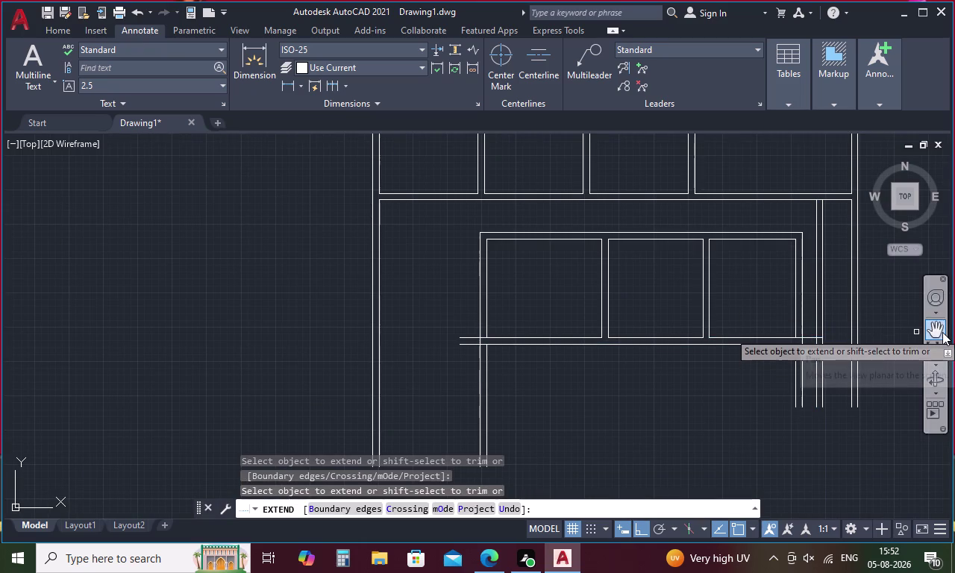
key(Escape)
Trim the overlapping jamb and band line ends at the right corner with a fence.
text(tr)
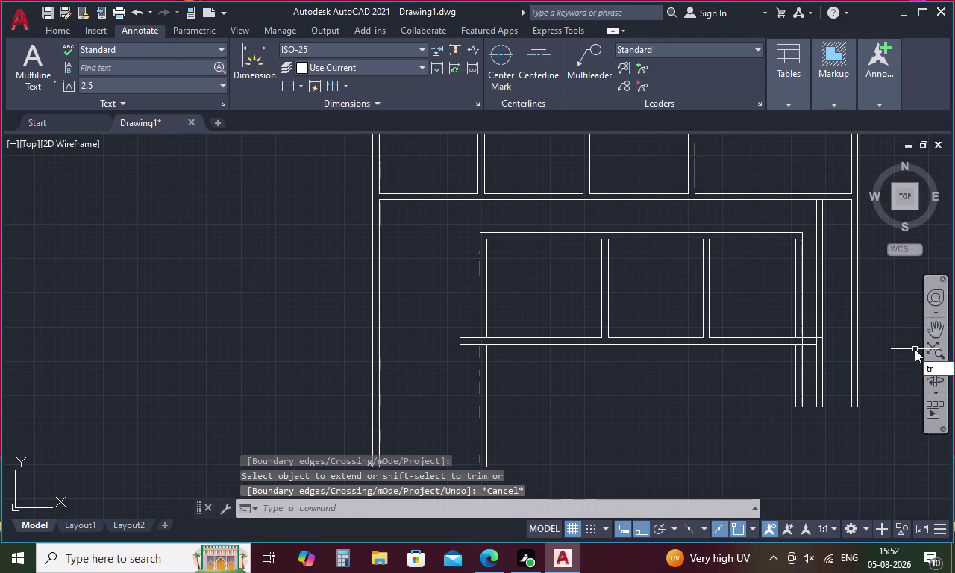
key(space)
click(823, 294)
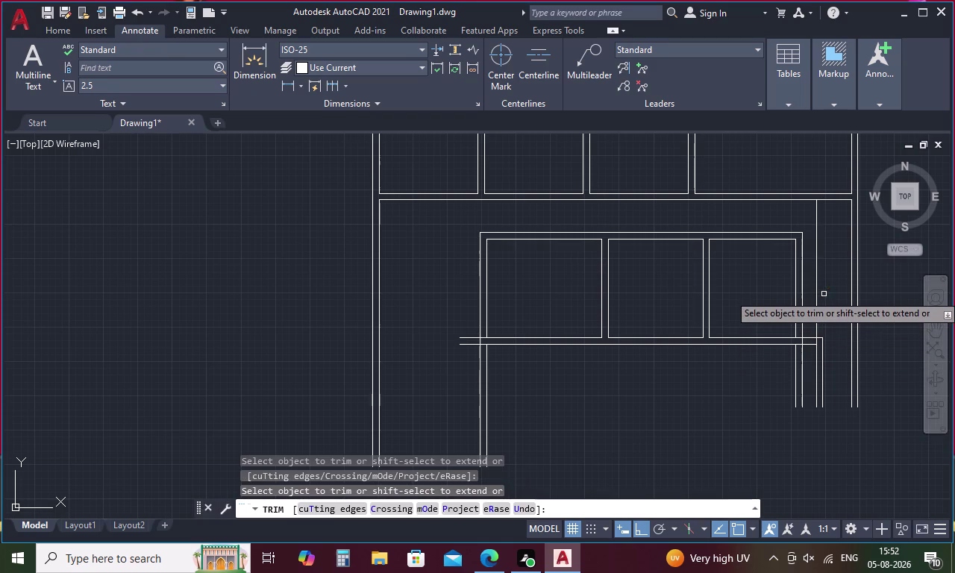
click(816, 302)
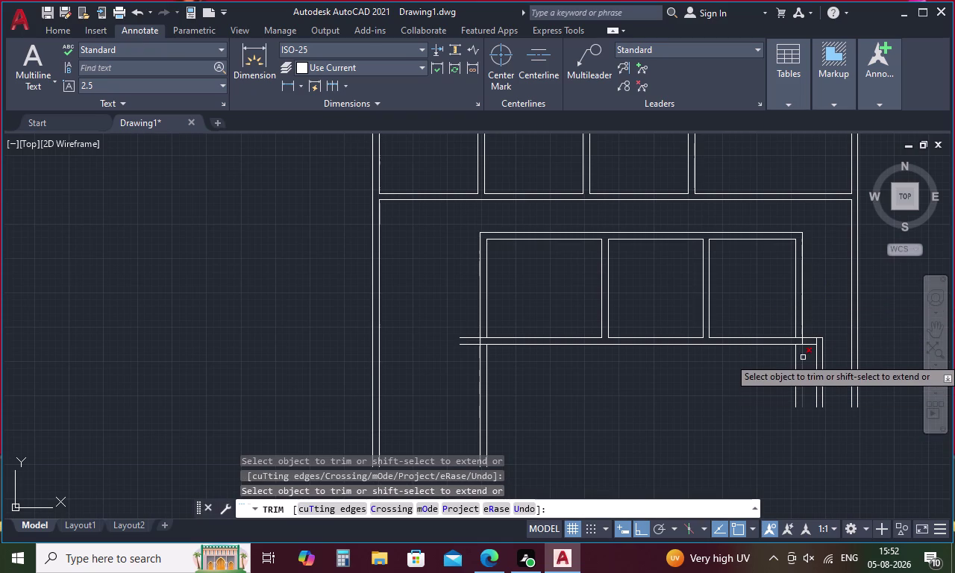
click(808, 352)
click(790, 374)
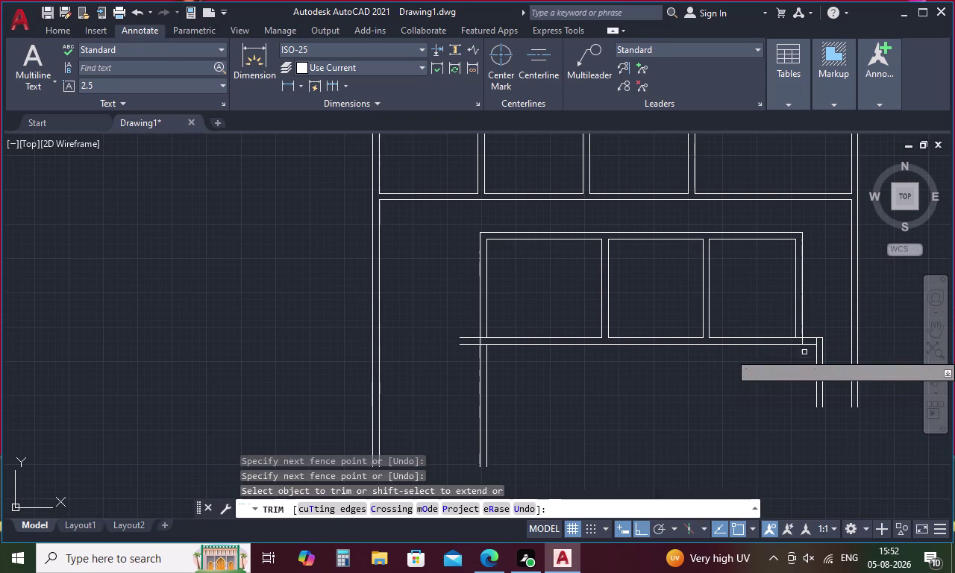
scroll(up, 3)
drag(791, 335, 752, 338)
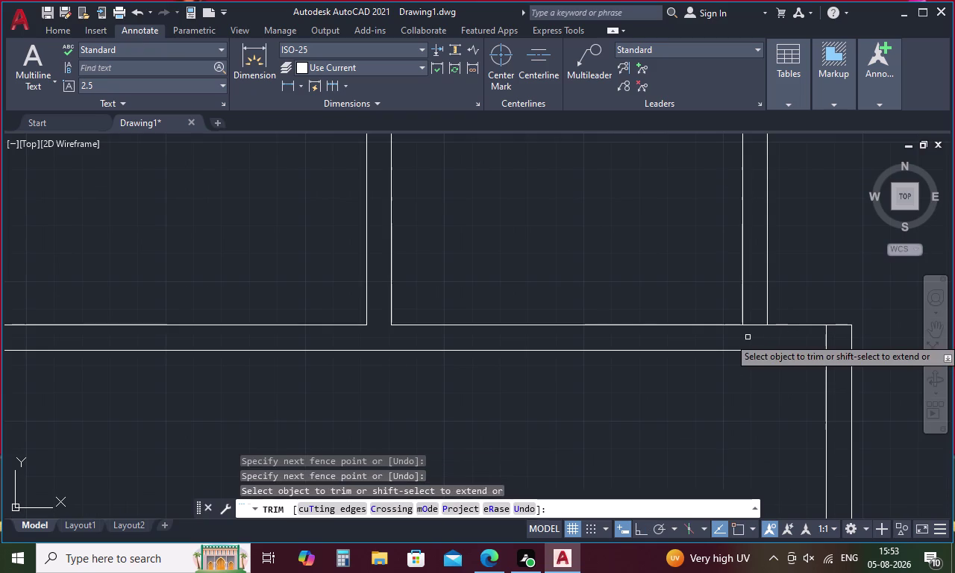
Trim the band and left jamb crossings, then undo the wrong trim.
click(827, 339)
scroll(down, 3)
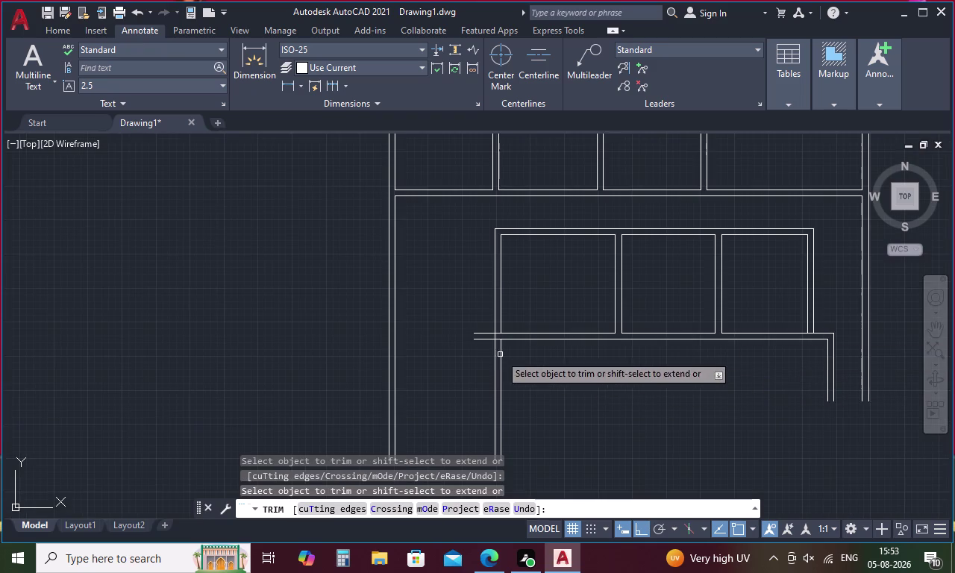
drag(480, 326, 480, 347)
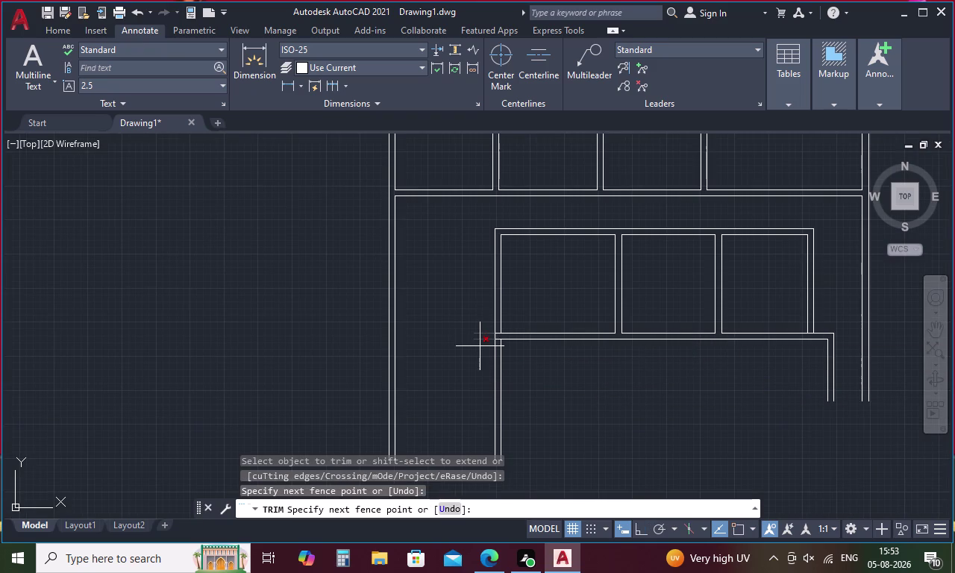
drag(480, 346, 484, 317)
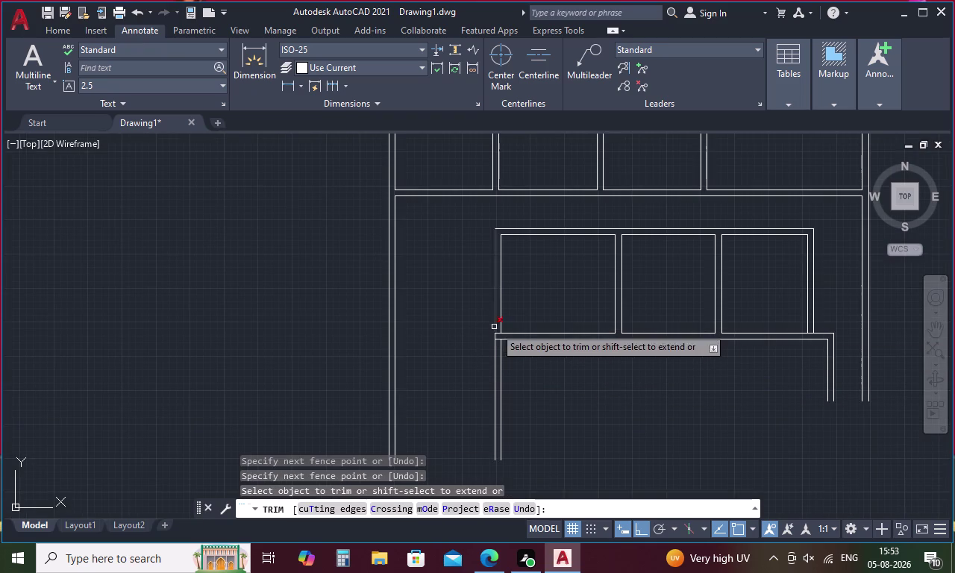
key(ctrl+z)
Cut the band open between the left jamb lines and remove the jamb below it.
scroll(down, 3)
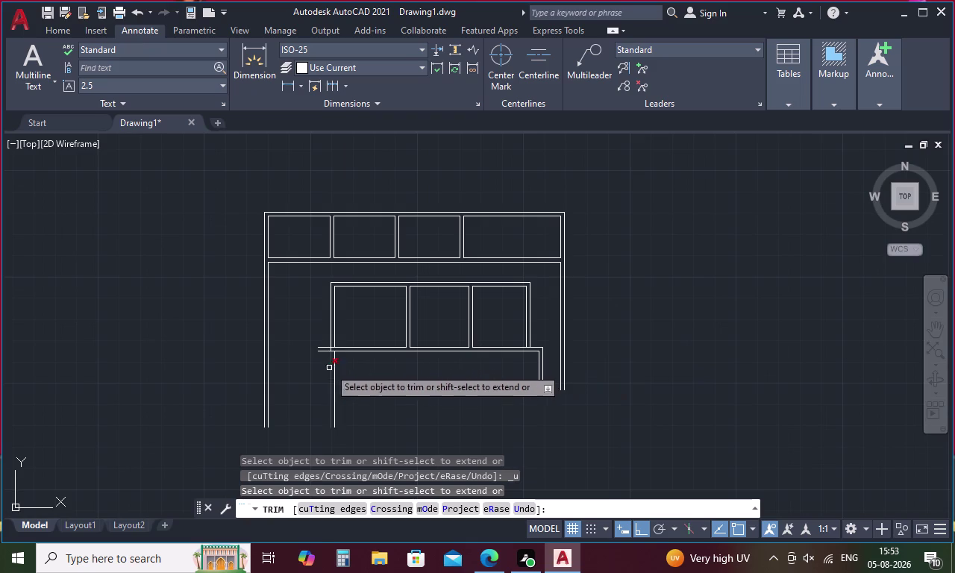
scroll(down, 3)
scroll(up, 3)
scroll(up, 3)
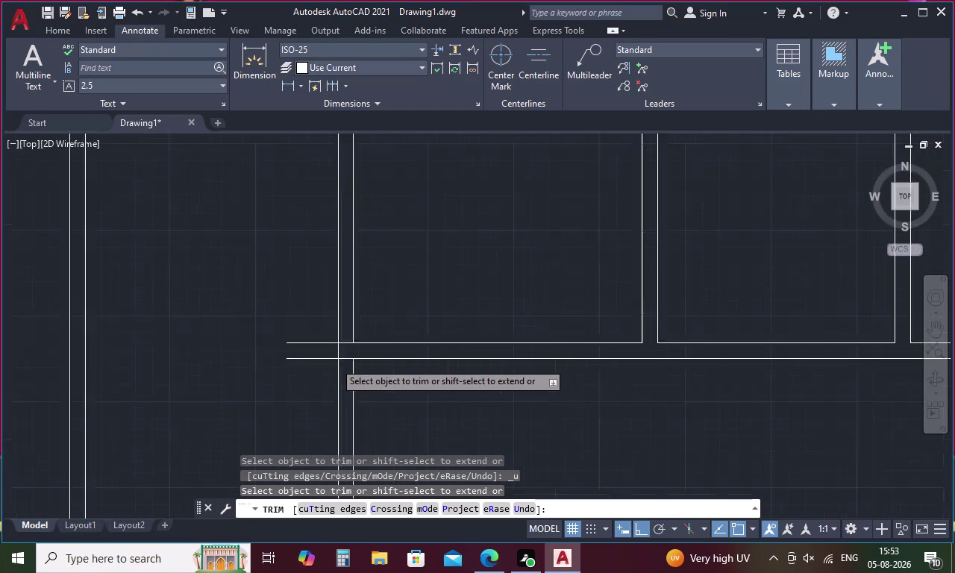
scroll(up, 3)
scroll(down, 3)
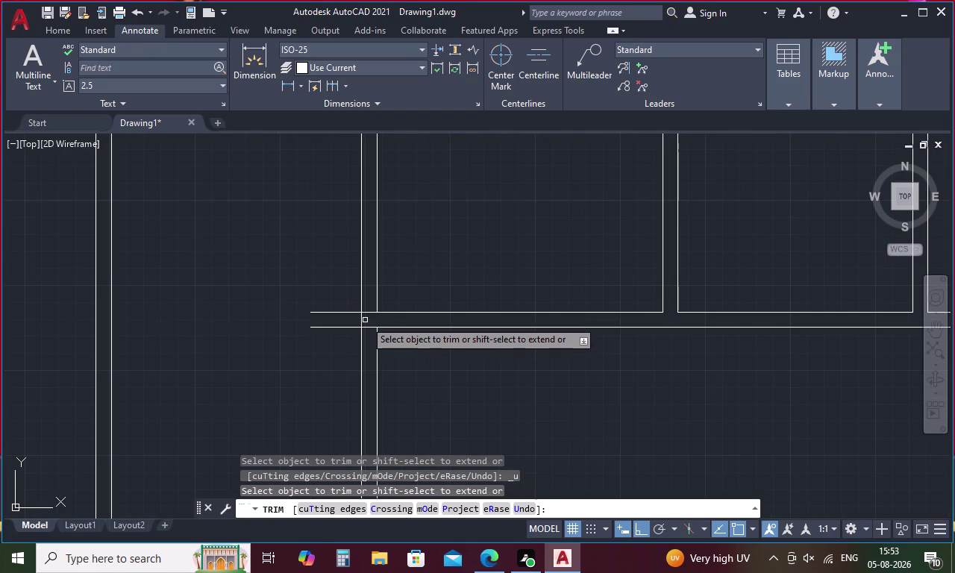
drag(364, 320, 357, 321)
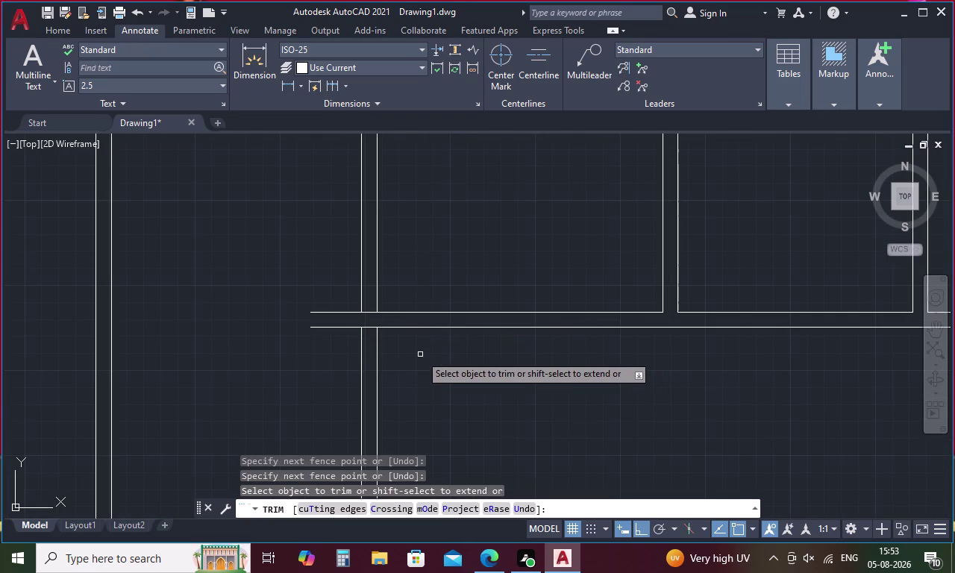
click(366, 312)
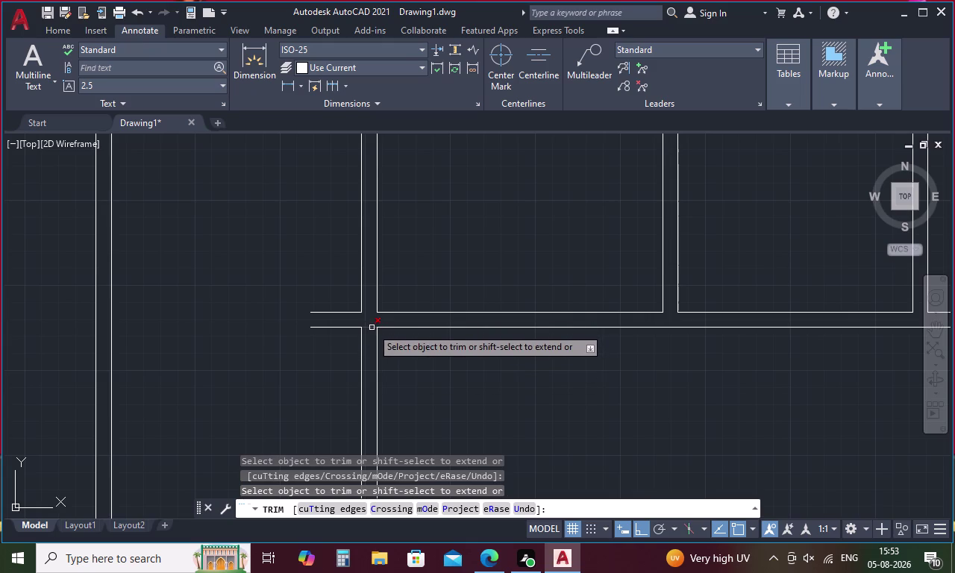
click(372, 327)
drag(404, 355, 344, 367)
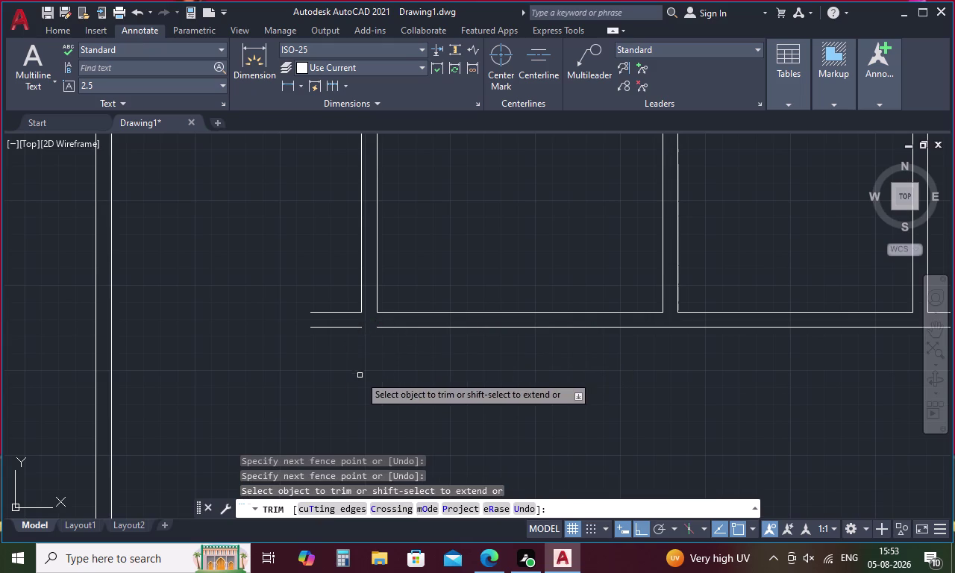
Start a new line from a point on the frame's left side.
key(l)
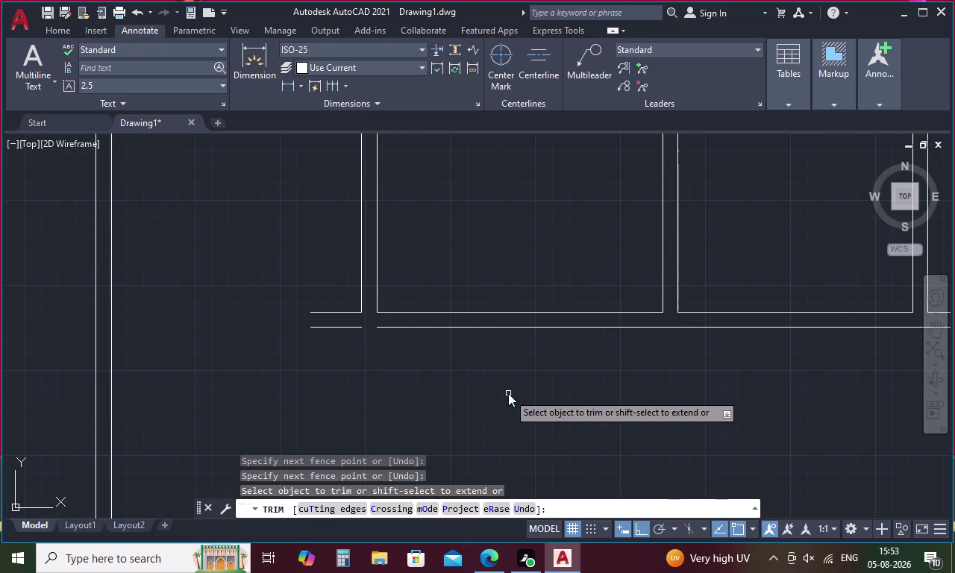
key(Return)
key(Escape)
key(l)
key(Return)
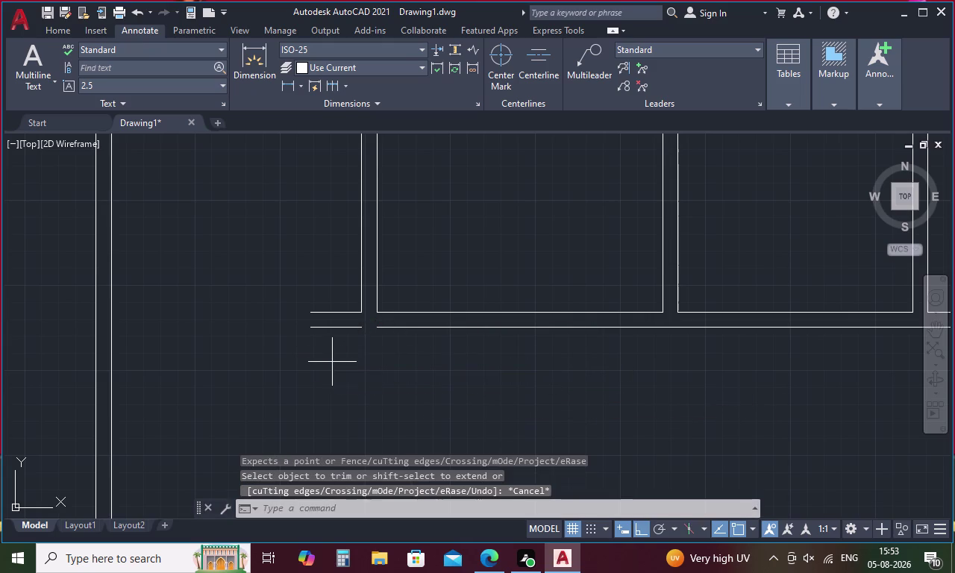
click(317, 312)
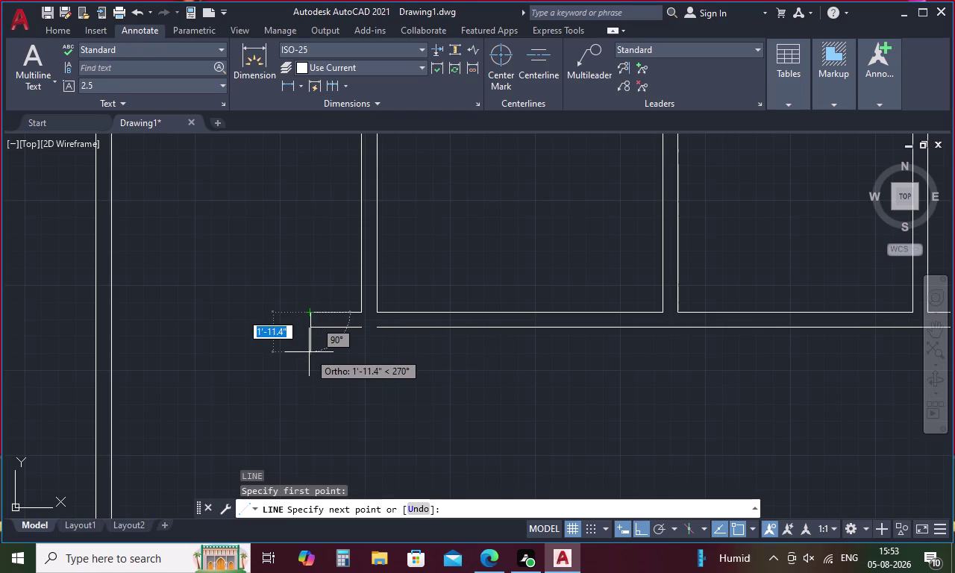
Finish the line and abandon an offset of 11.
key(Escape)
key(o)
key(Return)
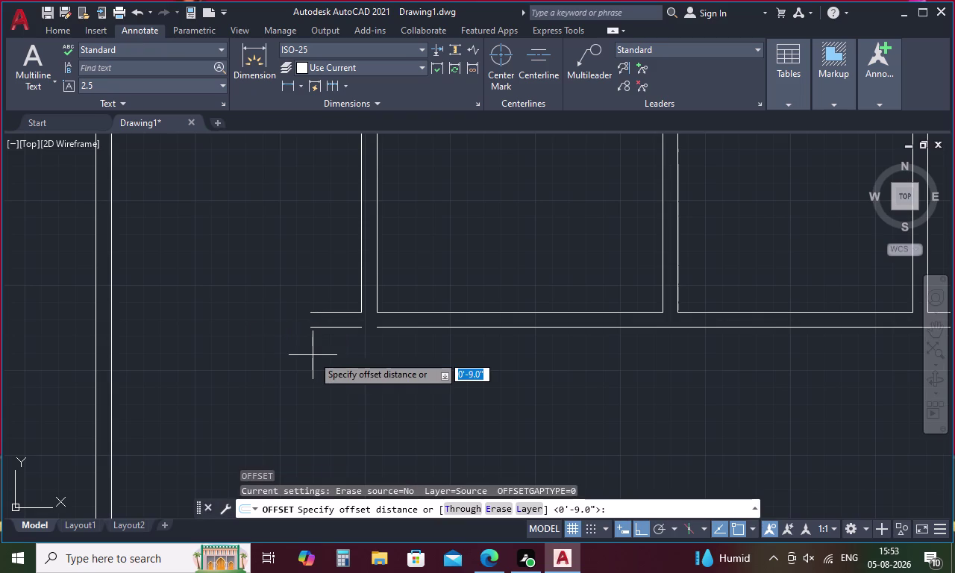
text(11)
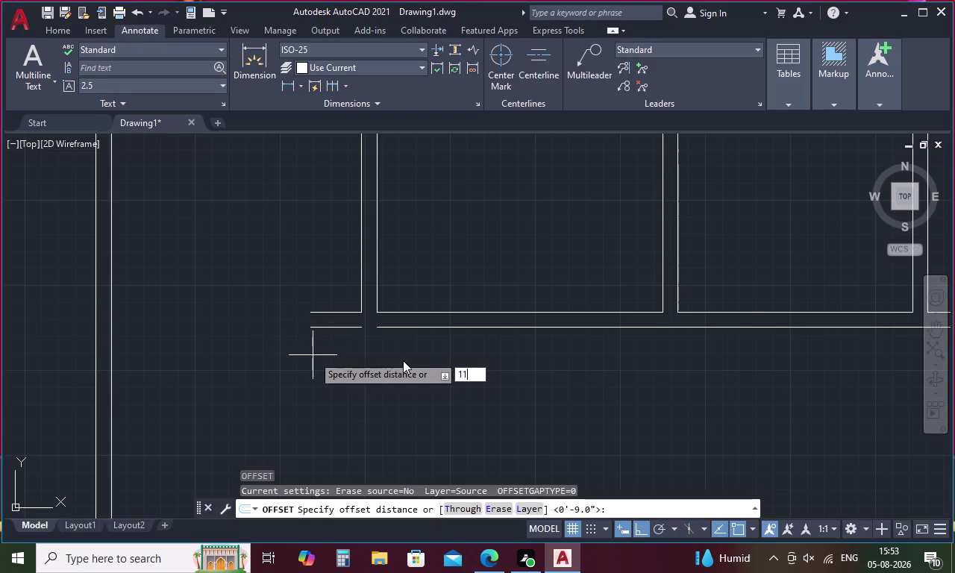
key(Escape)
Attempt to extend the short left rail line, then cancel the failed extend.
text(ex)
key(space)
key(space)
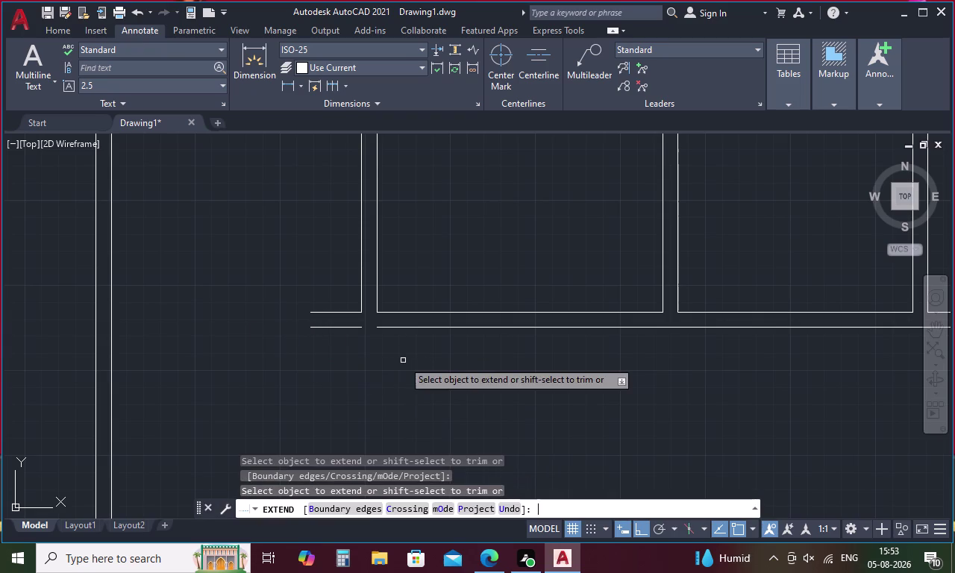
key(Escape)
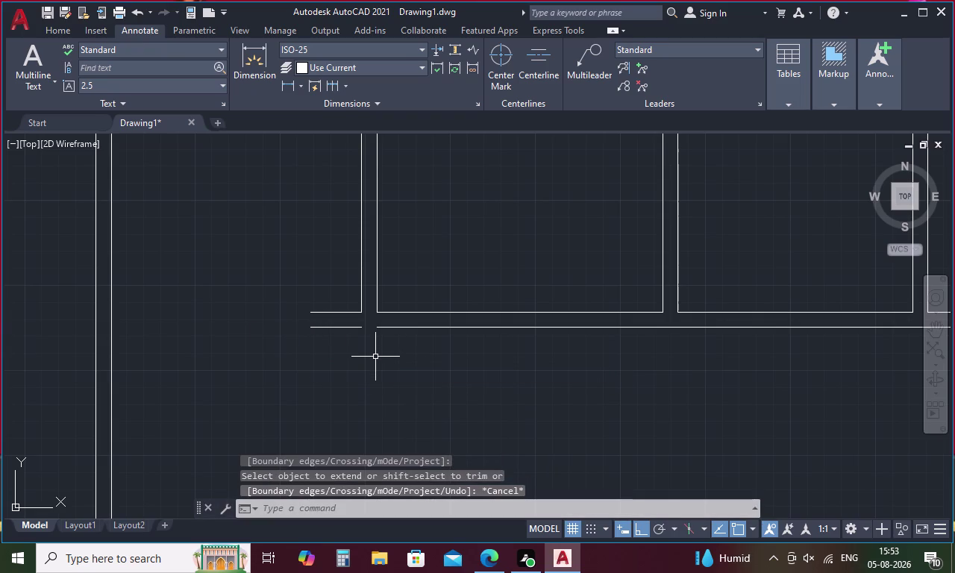
text(ex)
key(space)
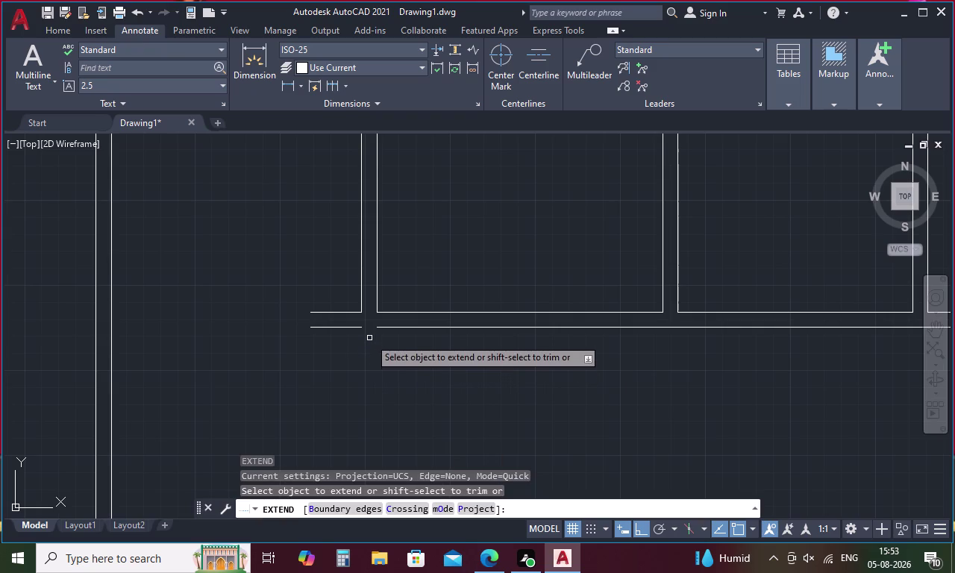
click(357, 329)
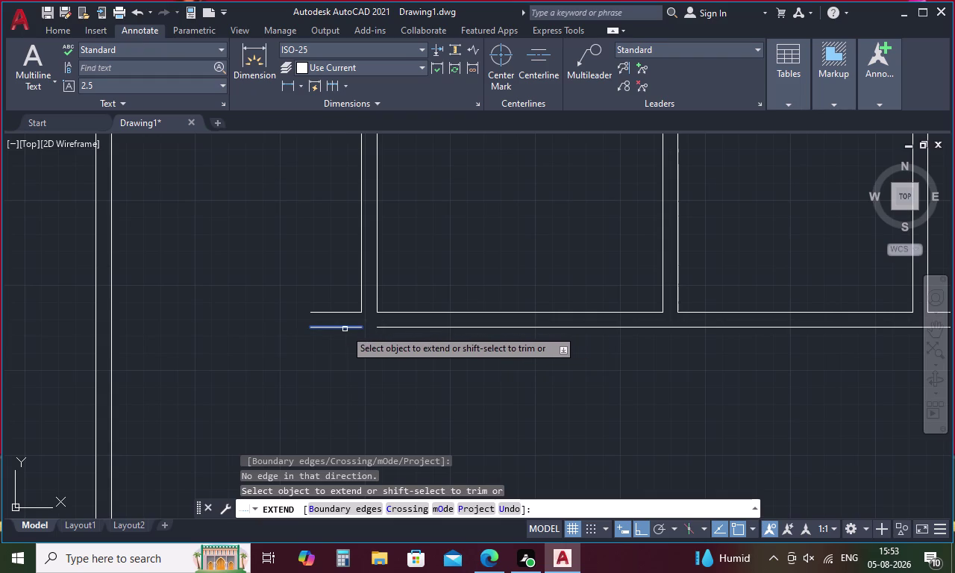
key(Escape)
Undo the recent extend, offset, extra line and trim edits.
key(ctrl+z)
key(ctrl+z)
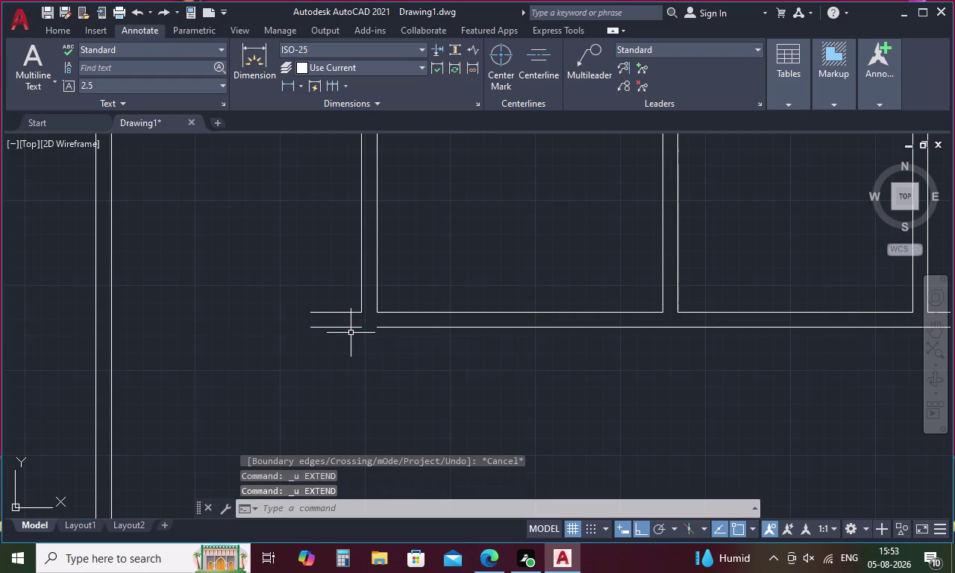
key(ctrl+z)
key(ctrl+z)
key(ctrl+z)
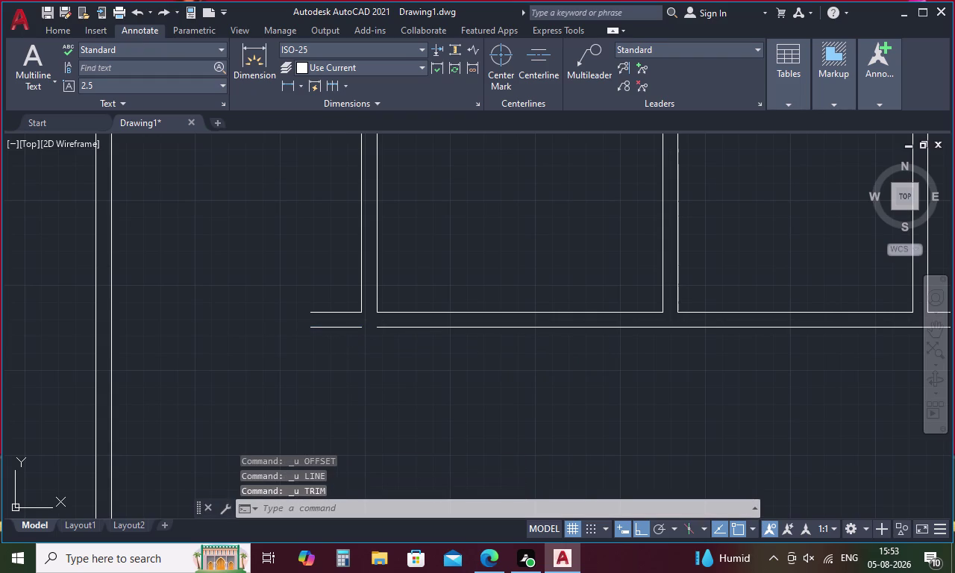
scroll(down, 3)
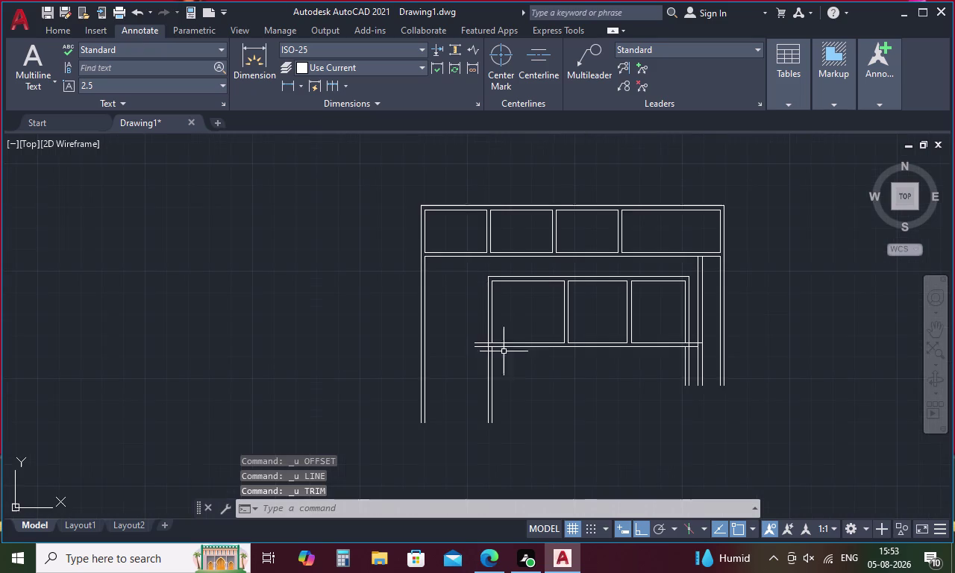
Offset the lower rail line 11'6" downward.
middle_drag(525, 353, 501, 318)
scroll(up, 3)
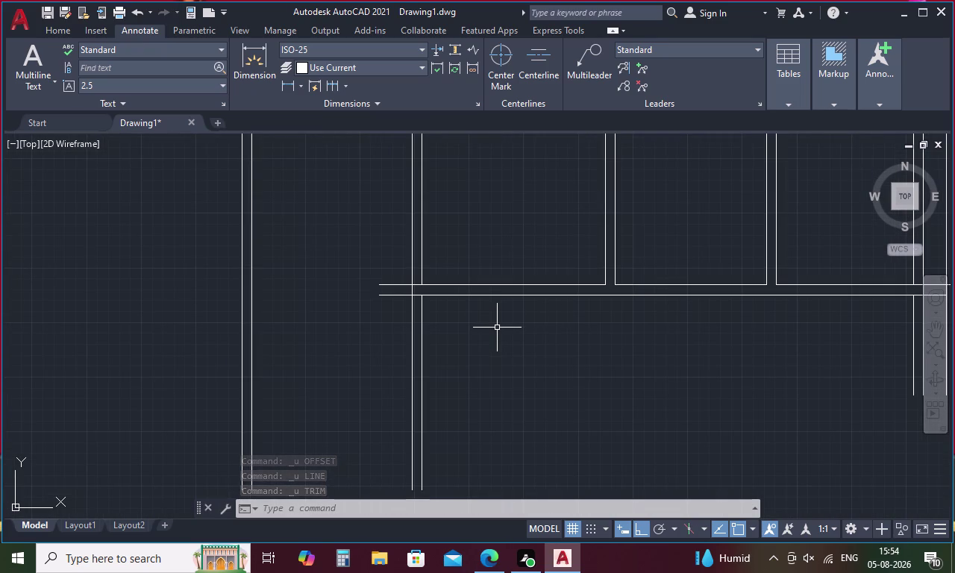
key(Escape)
key(o)
key(Return)
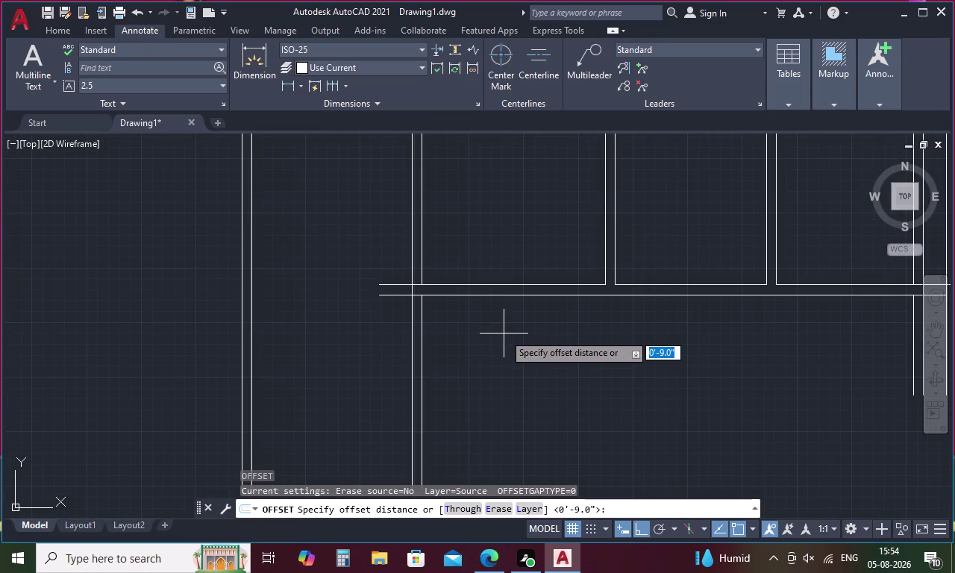
text(11)
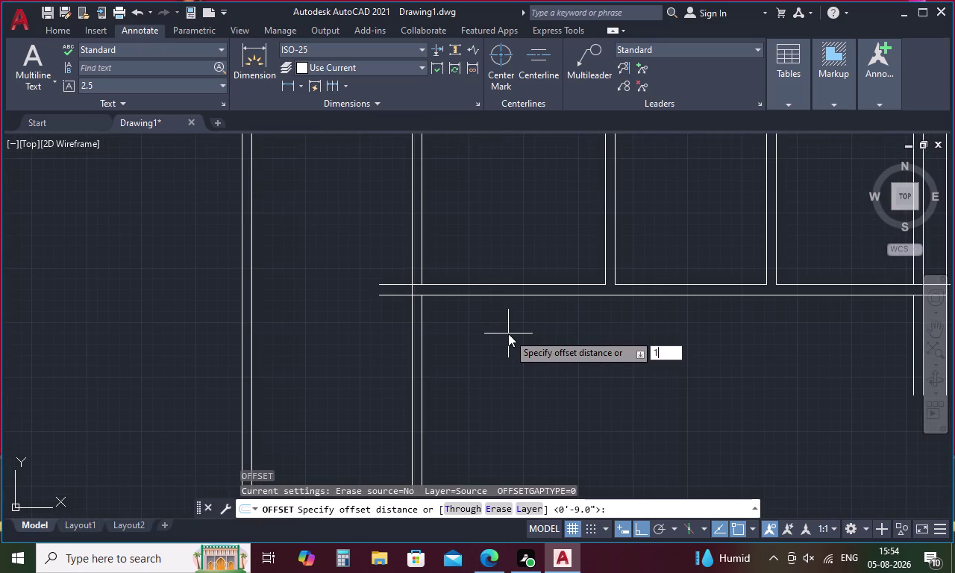
text('6)
key(shift+quotedbl)
key(Return)
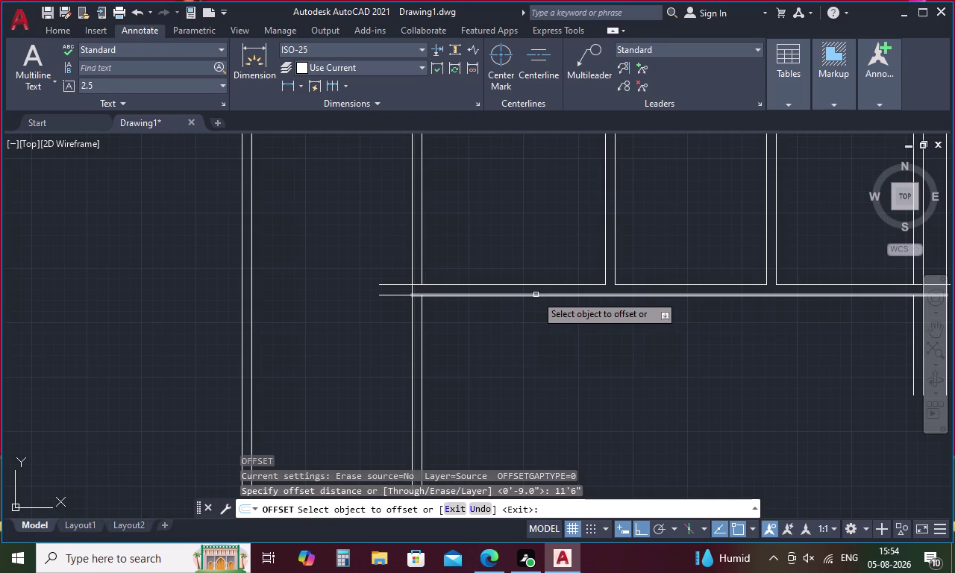
click(536, 295)
click(532, 341)
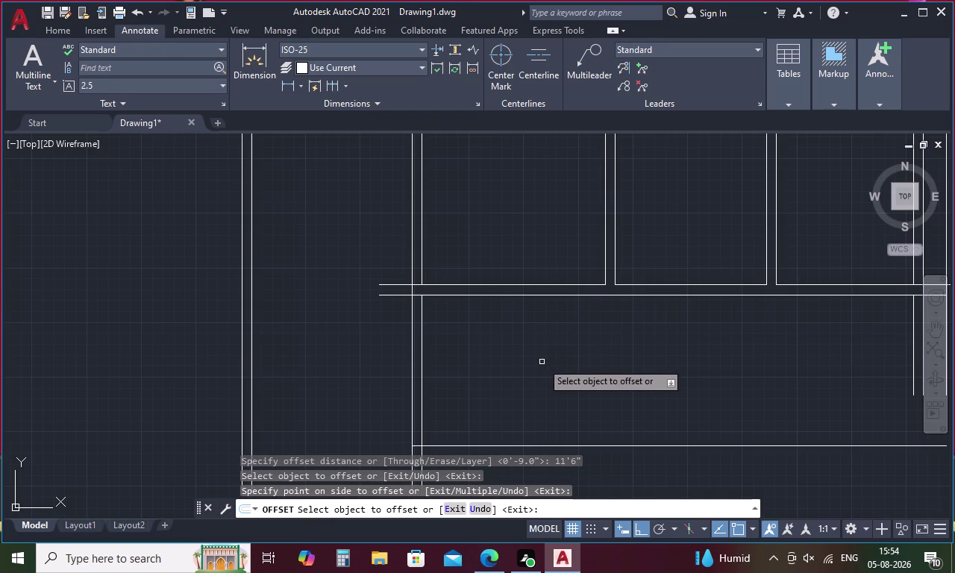
key(space)
Offset the new bottom line 9" further down to double it.
key(9)
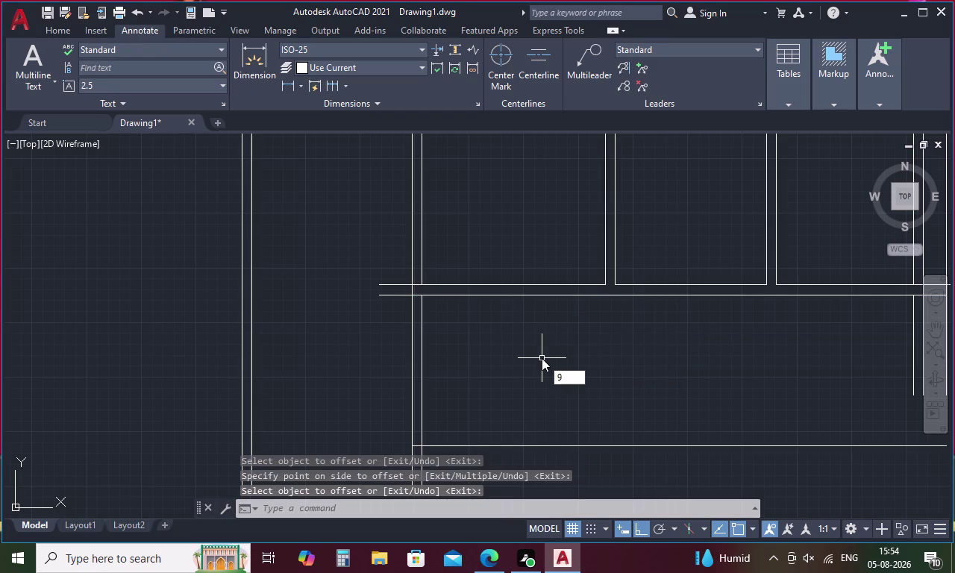
key(space)
key(Escape)
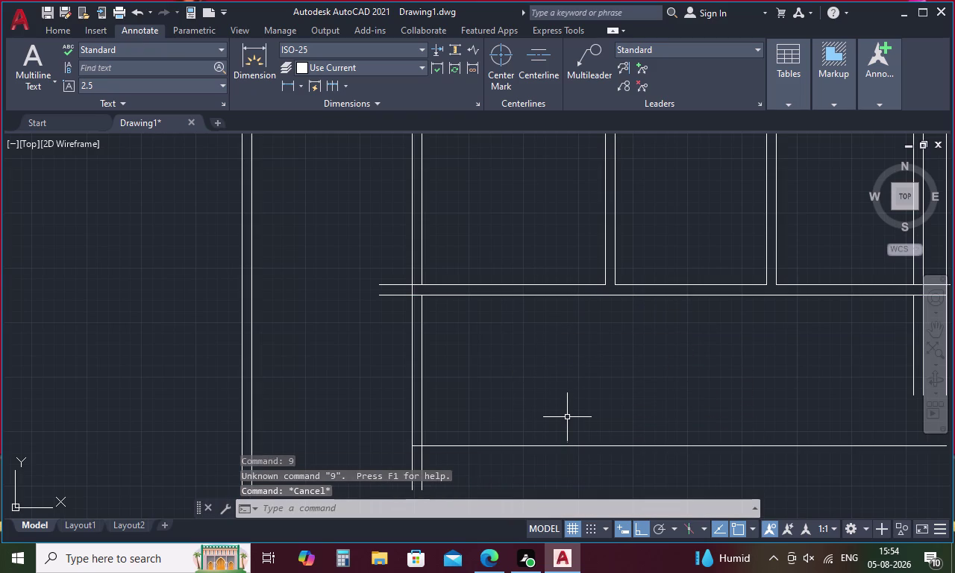
text(o 9)
key(space)
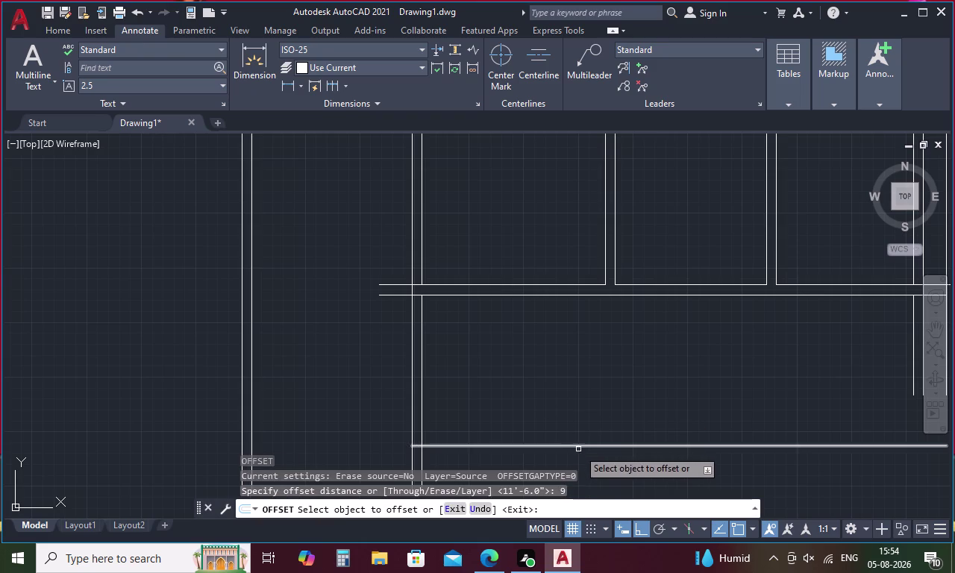
click(584, 444)
click(591, 471)
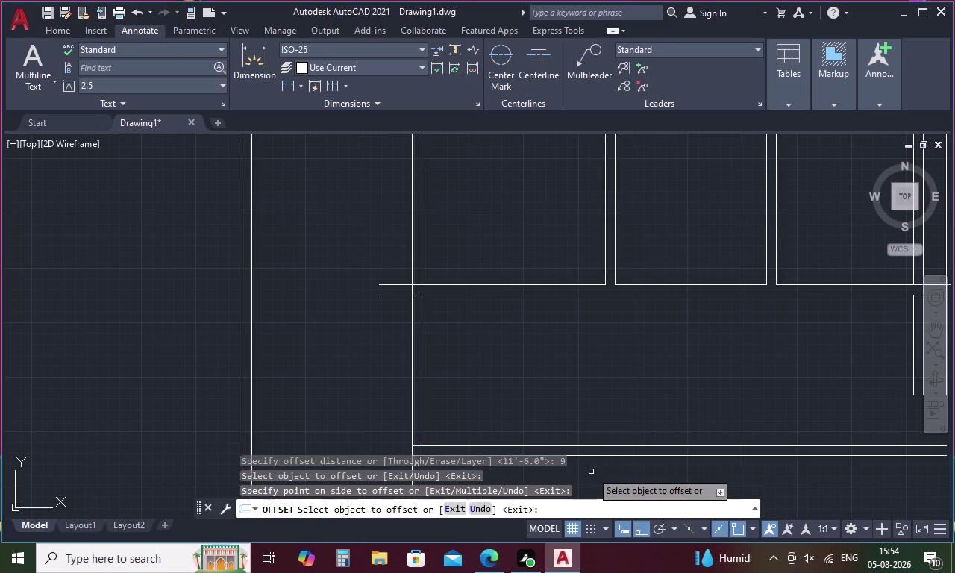
scroll(down, 3)
middle_drag(665, 388, 553, 392)
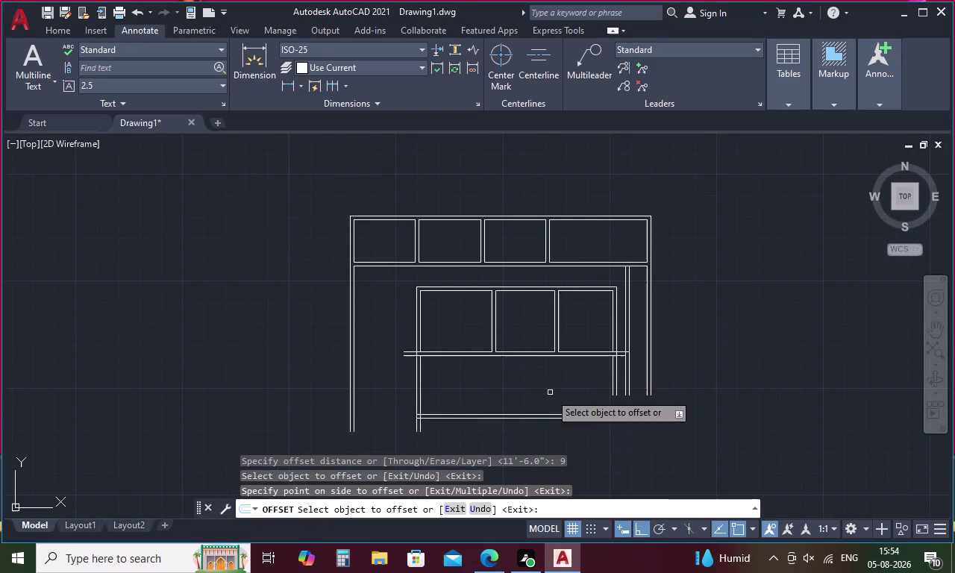
Fence-trim the vertical lines crossing the upper rail near the door jamb.
key(Escape)
text(tr)
key(space)
key(space)
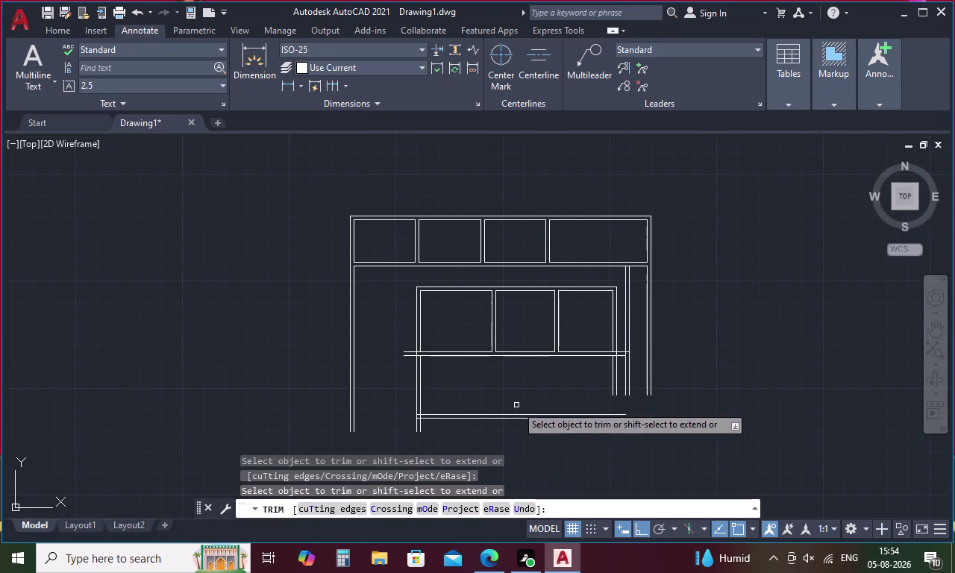
scroll(up, 3)
click(333, 313)
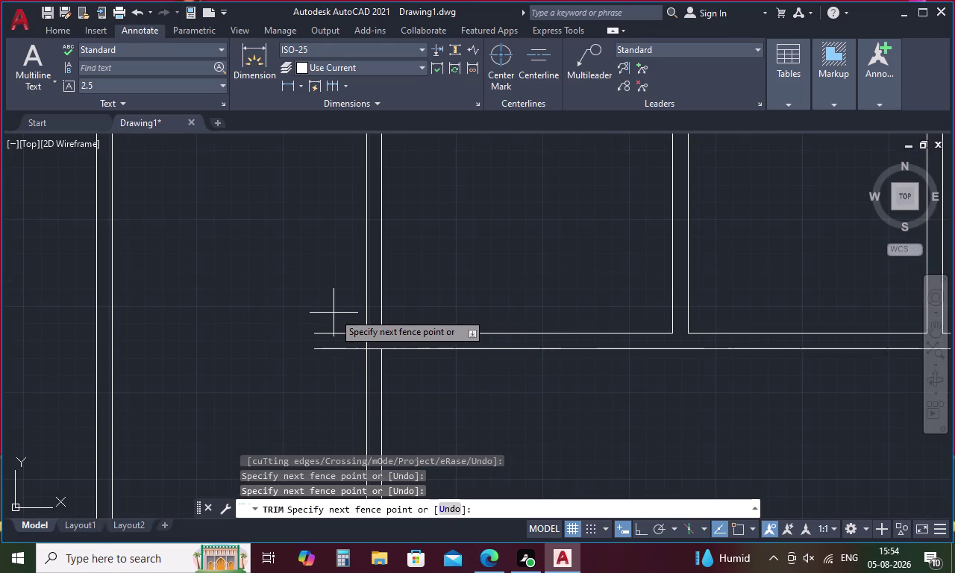
click(338, 300)
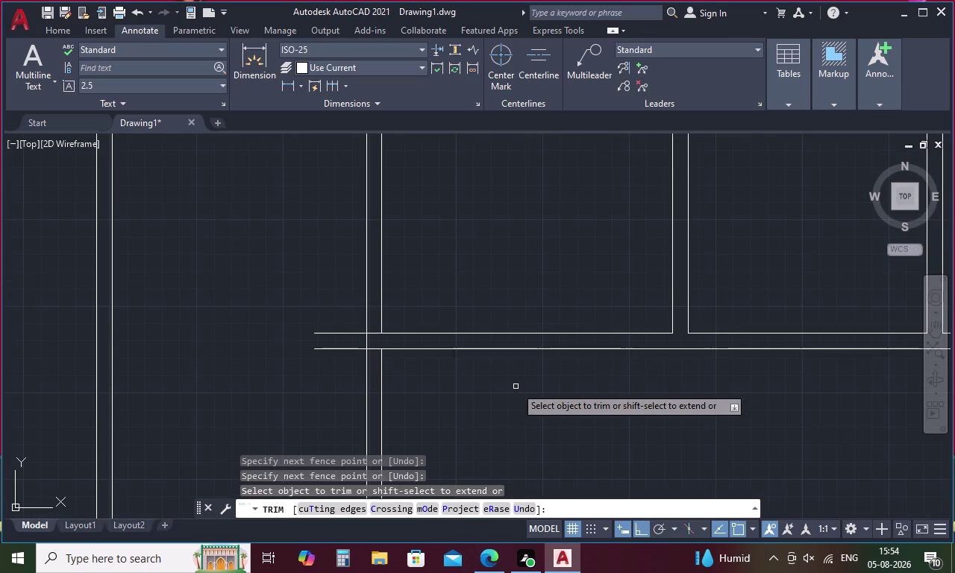
middle_drag(518, 390, 599, 259)
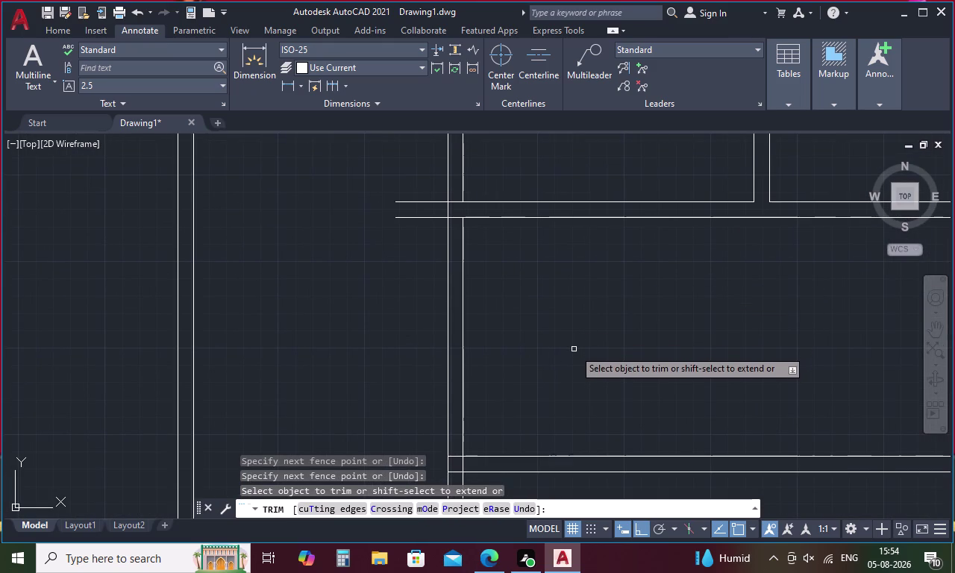
key(Escape)
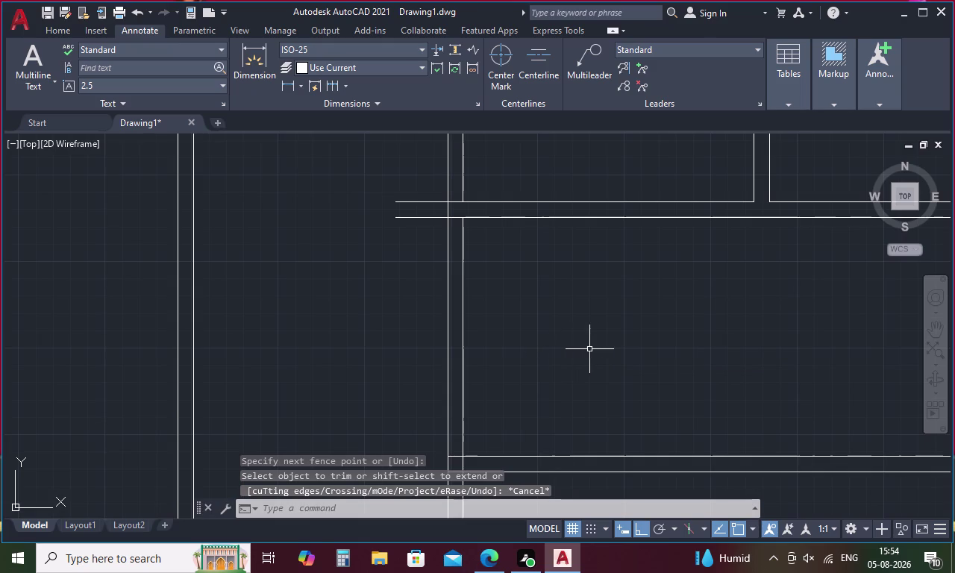
Draw a vertical line from the rail down to the lower band.
key(l)
key(Return)
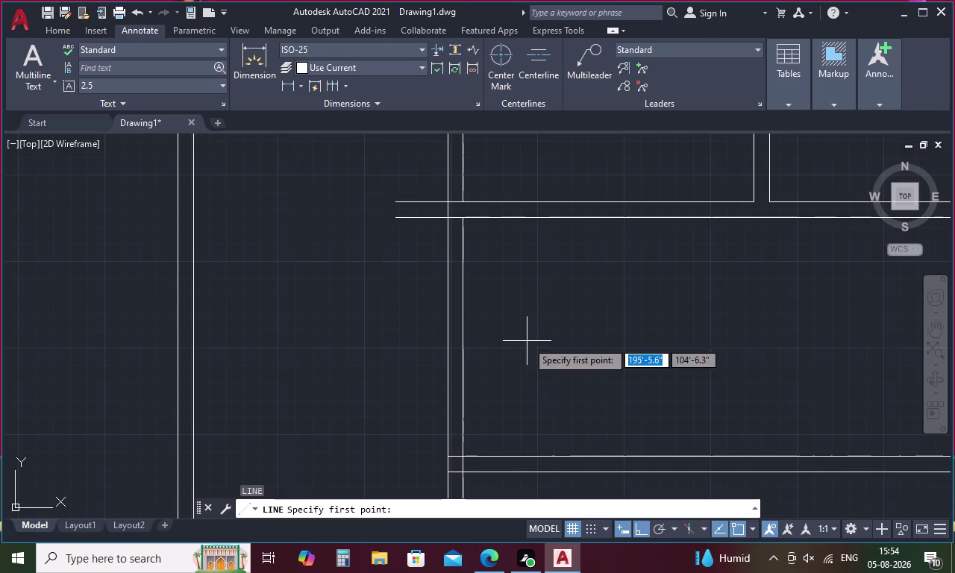
drag(394, 215, 391, 232)
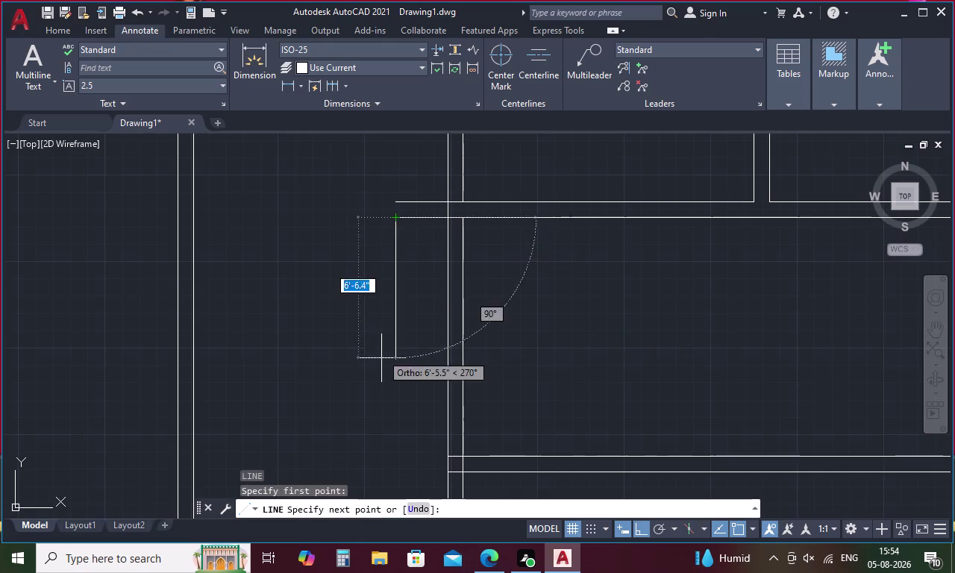
click(400, 491)
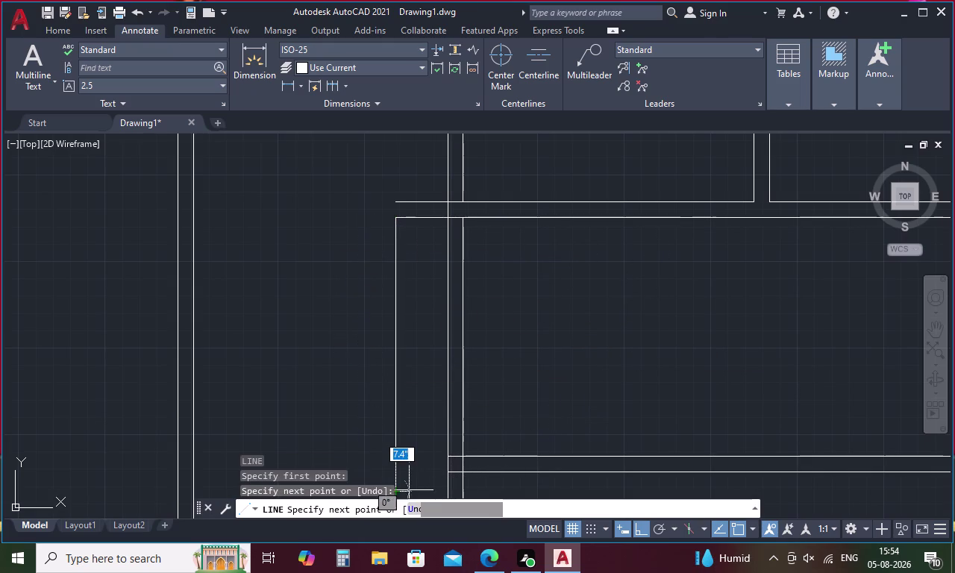
key(space)
key(Escape)
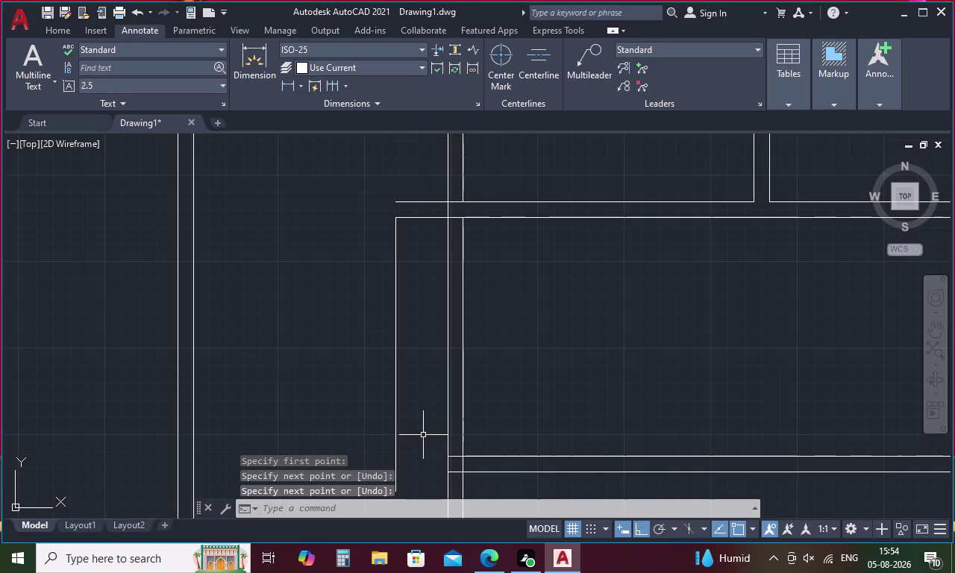
Extend lines near the lower band using a fence selection.
text(ex)
key(space)
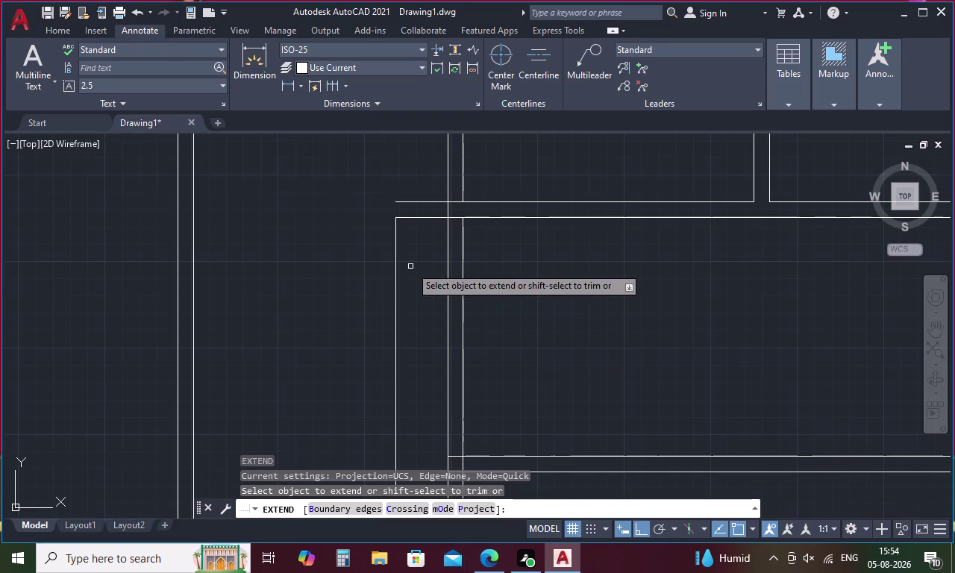
click(396, 230)
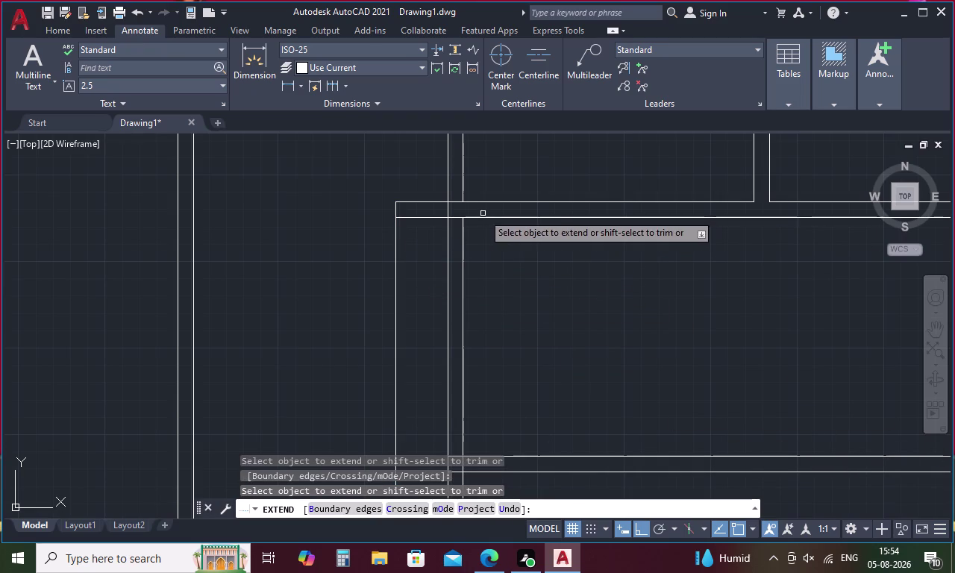
click(518, 454)
click(522, 478)
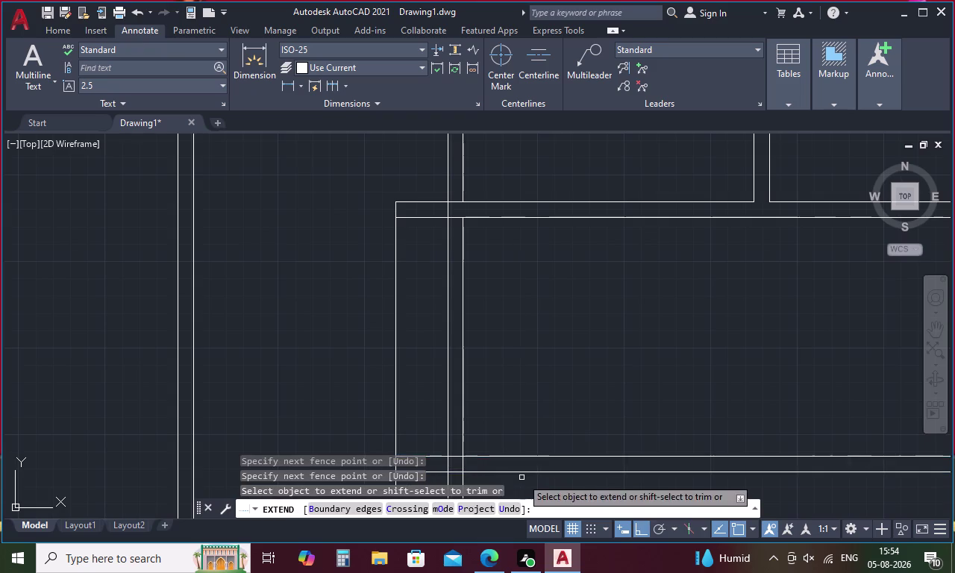
scroll(down, 3)
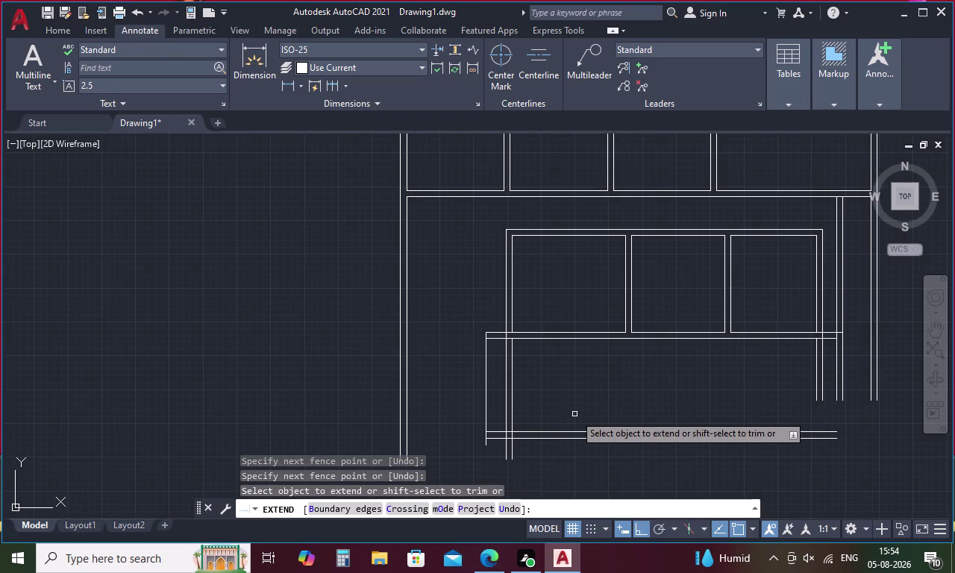
key(Escape)
Abandon a trim and start Offset with a distance of 9.
text(tr)
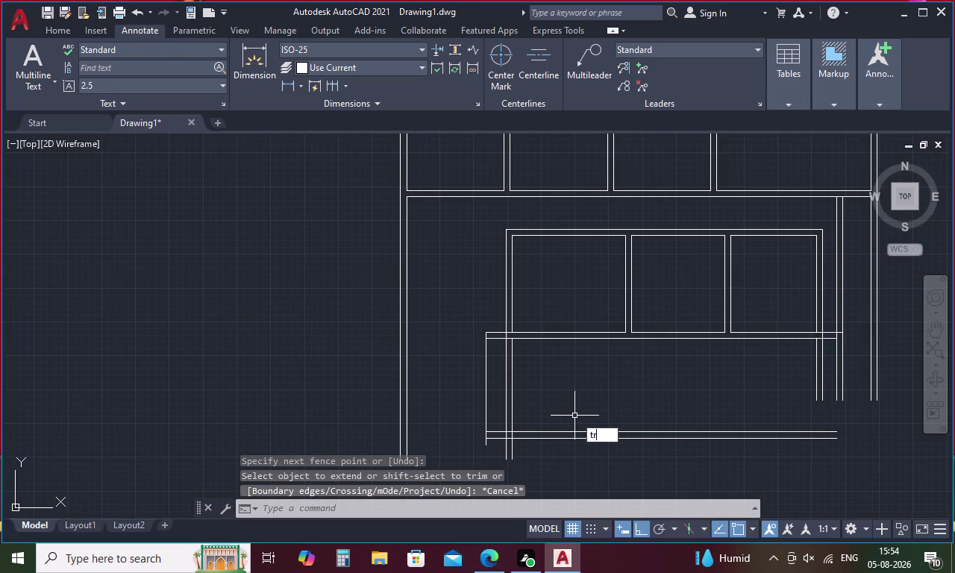
key(space)
key(space)
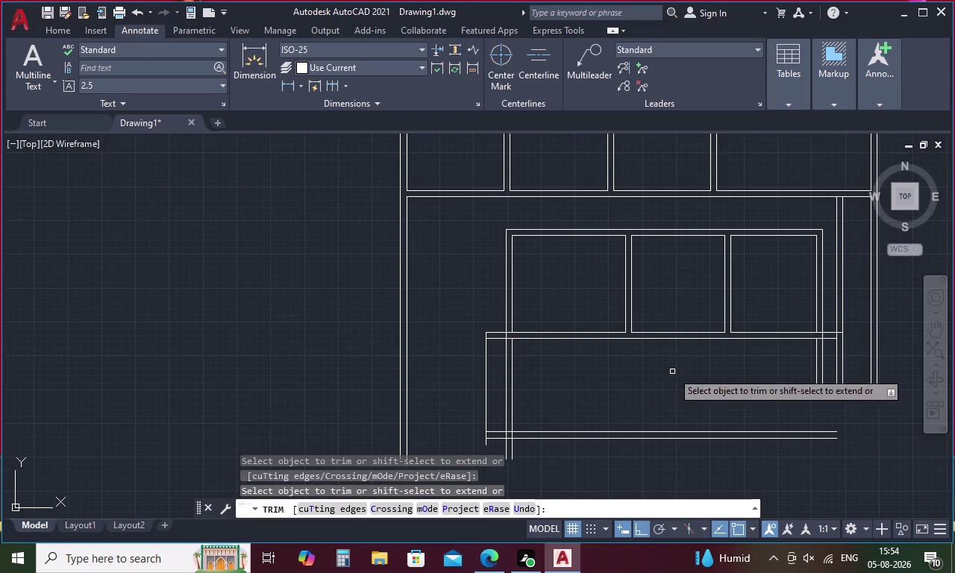
key(Escape)
key(o)
key(Return)
key(9)
key(Return)
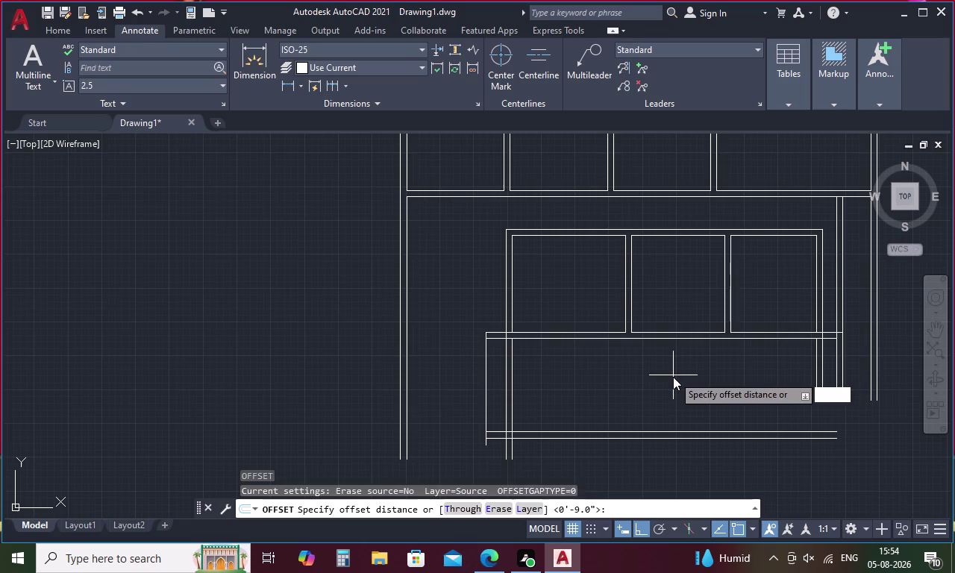
Offset the lower band's left edge 9 units inward.
click(485, 369)
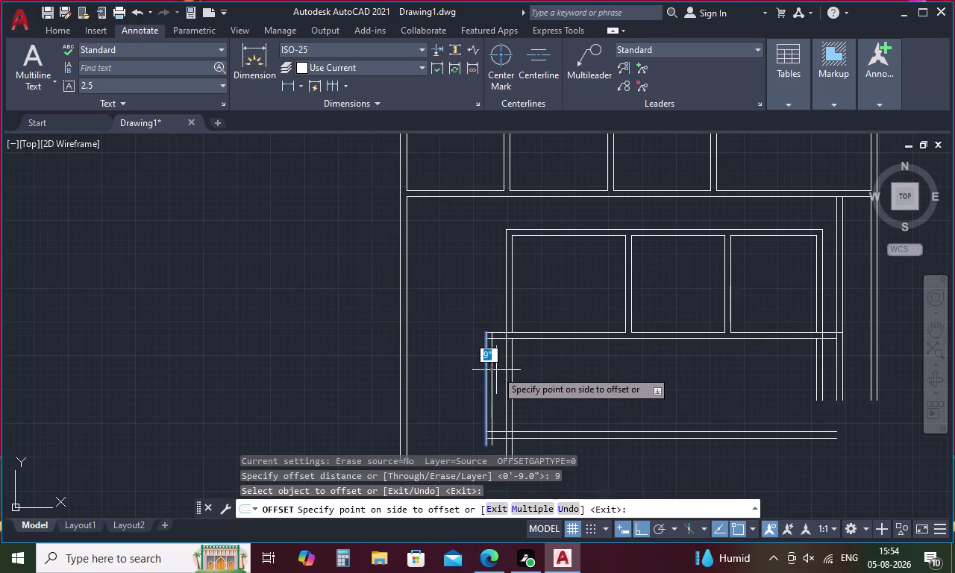
click(505, 369)
key(Escape)
Fence-trim the crossing line ends at the band corner and between the double horizontals.
key(t)
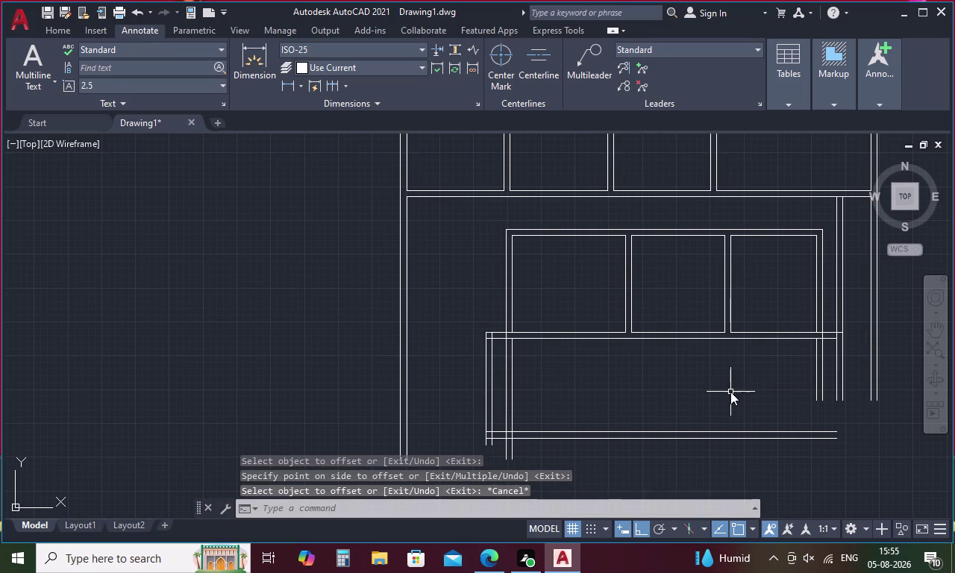
key(r)
key(space)
key(space)
scroll(up, 3)
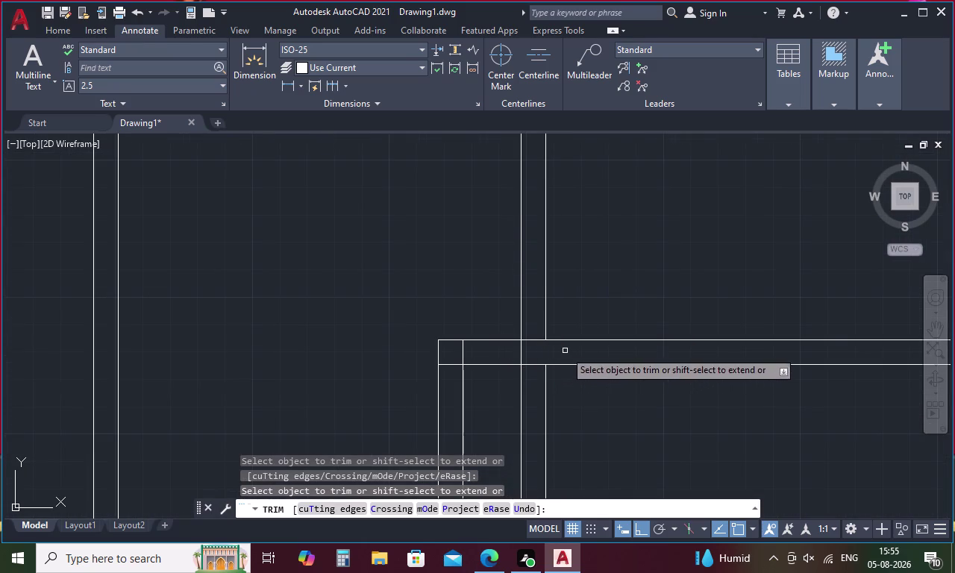
drag(568, 351, 492, 351)
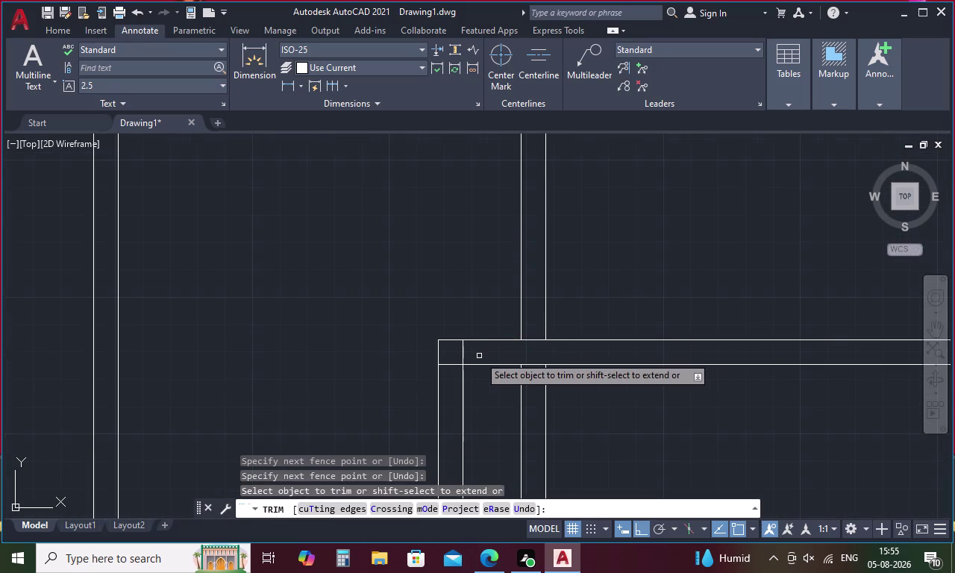
drag(478, 356, 444, 375)
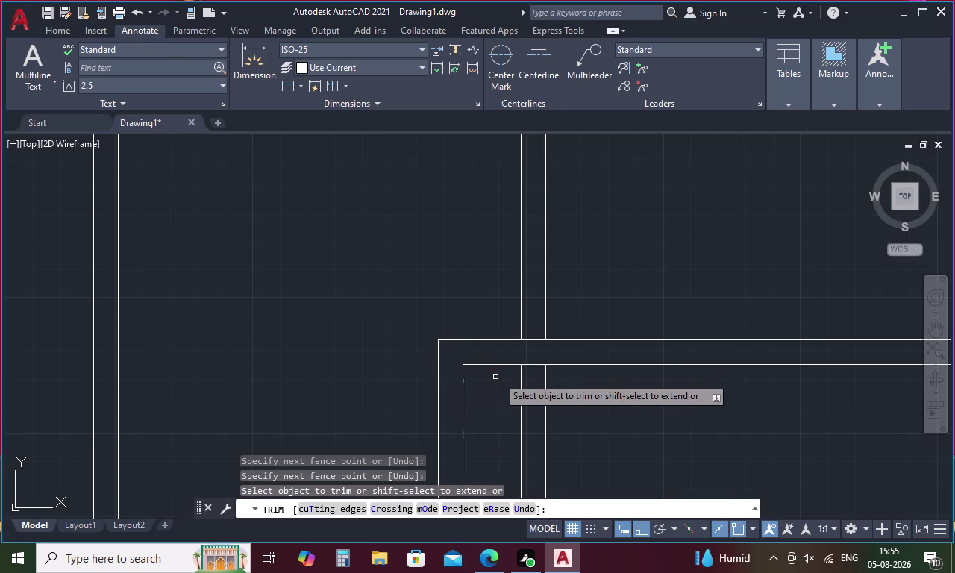
drag(533, 326, 529, 385)
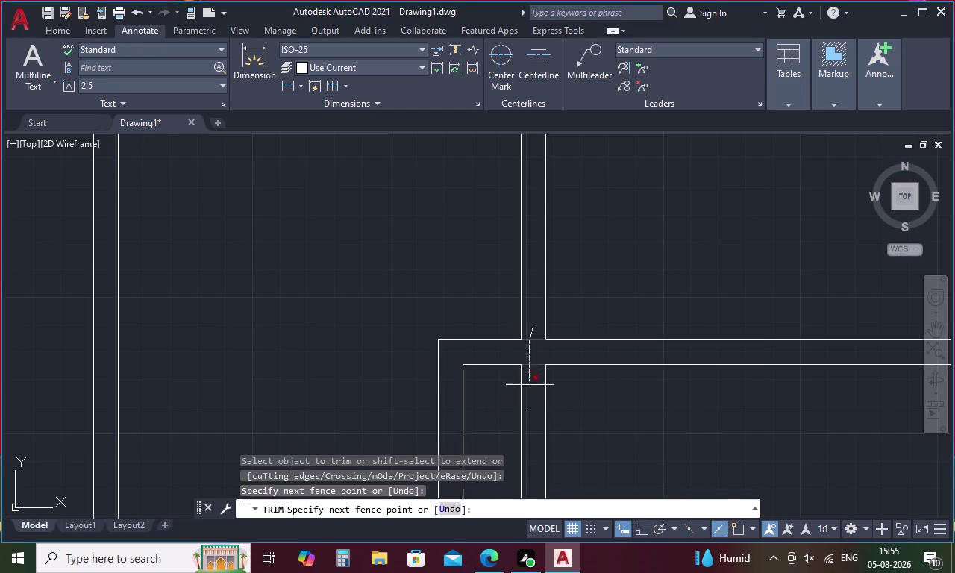
drag(530, 385, 530, 385)
Trim overlapping lines inside the band and at its lower-left and inner corners.
scroll(down, 3)
scroll(down, 3)
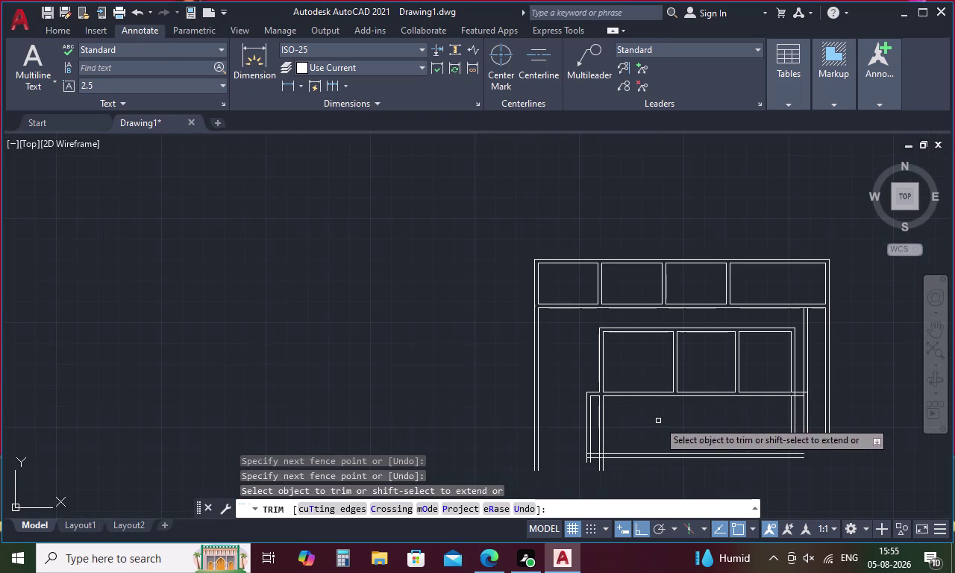
drag(612, 471, 577, 468)
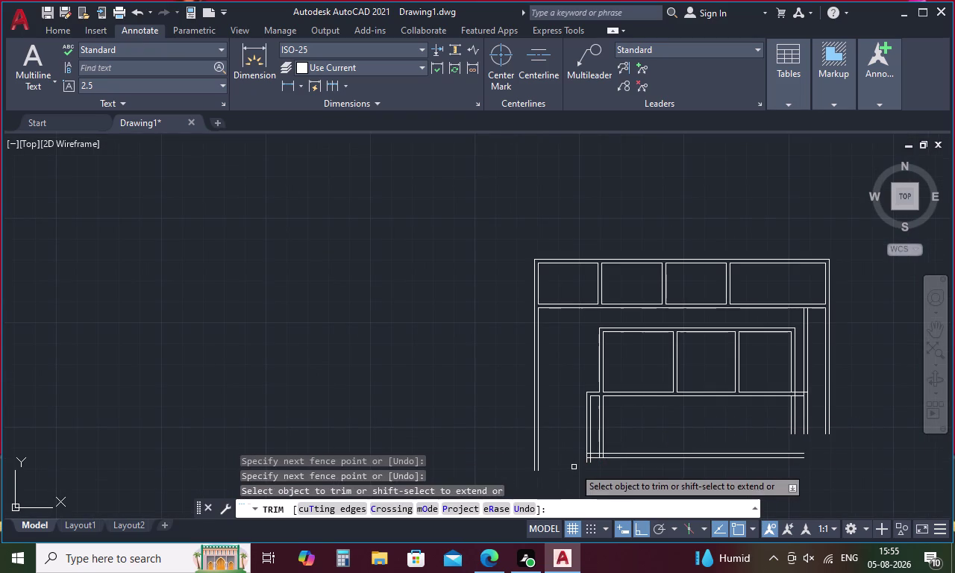
scroll(up, 3)
drag(593, 447, 552, 455)
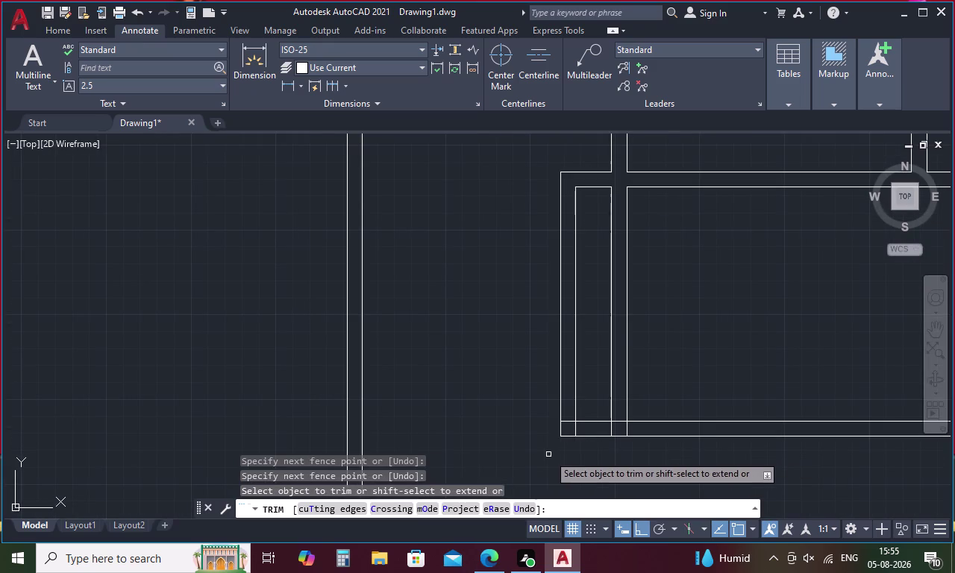
drag(565, 408, 568, 421)
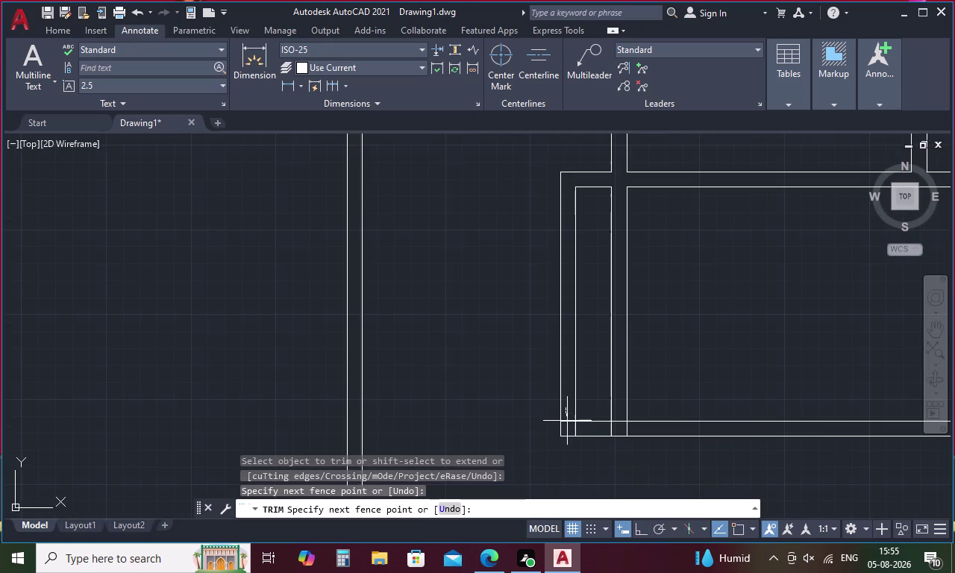
drag(567, 421, 640, 428)
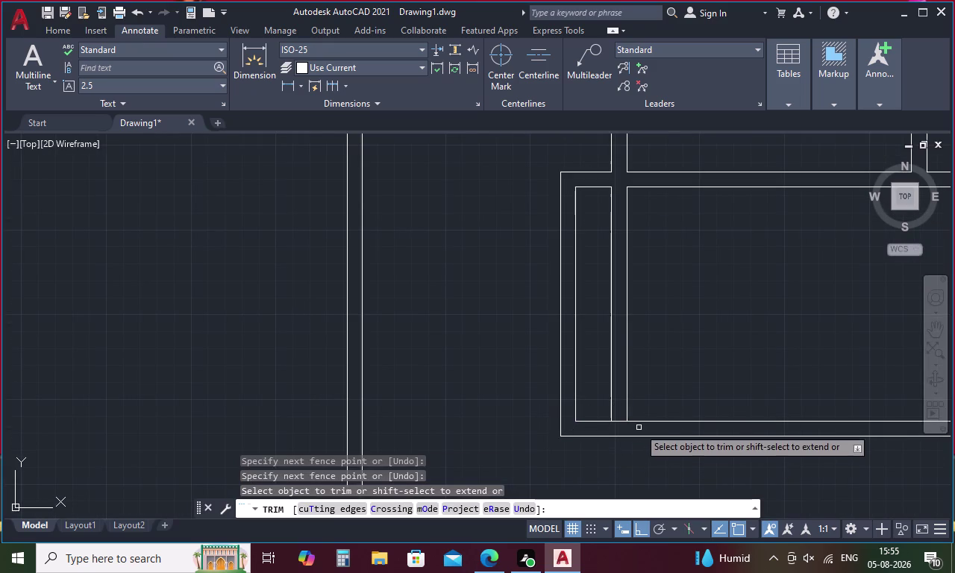
drag(646, 366, 622, 389)
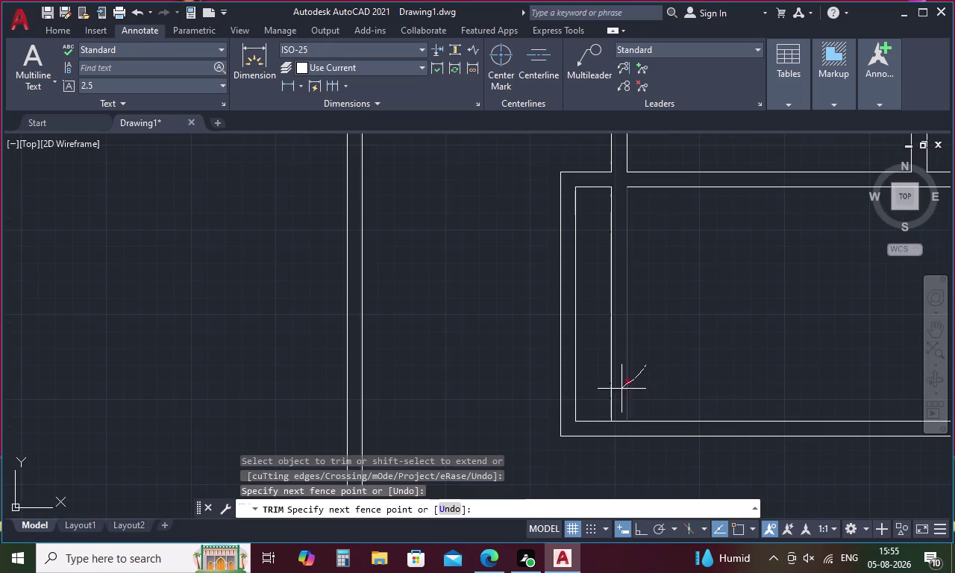
drag(621, 389, 612, 400)
drag(639, 352, 606, 366)
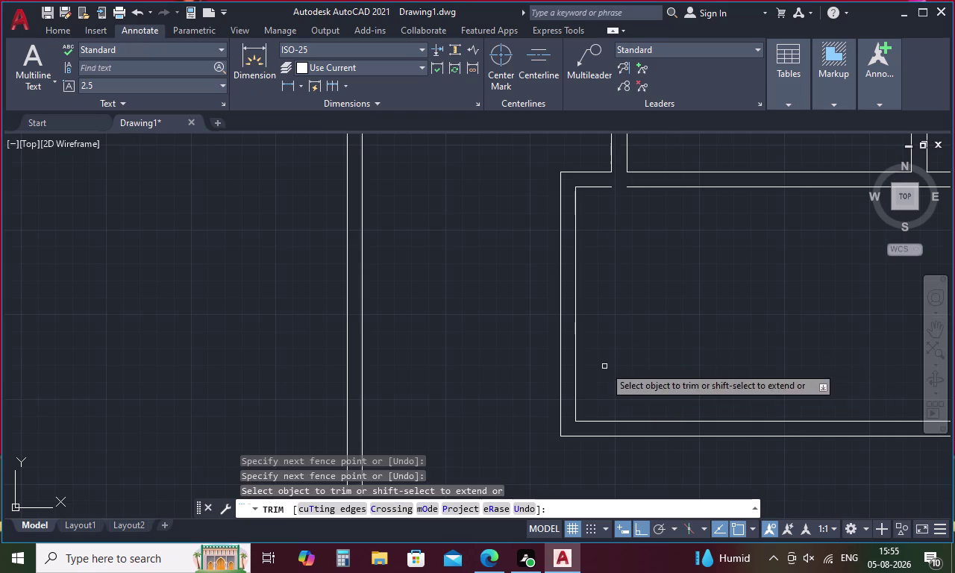
Trim the crossing lines and a leftover segment at the band's upper-right corner.
scroll(down, 3)
middle_drag(751, 317, 596, 331)
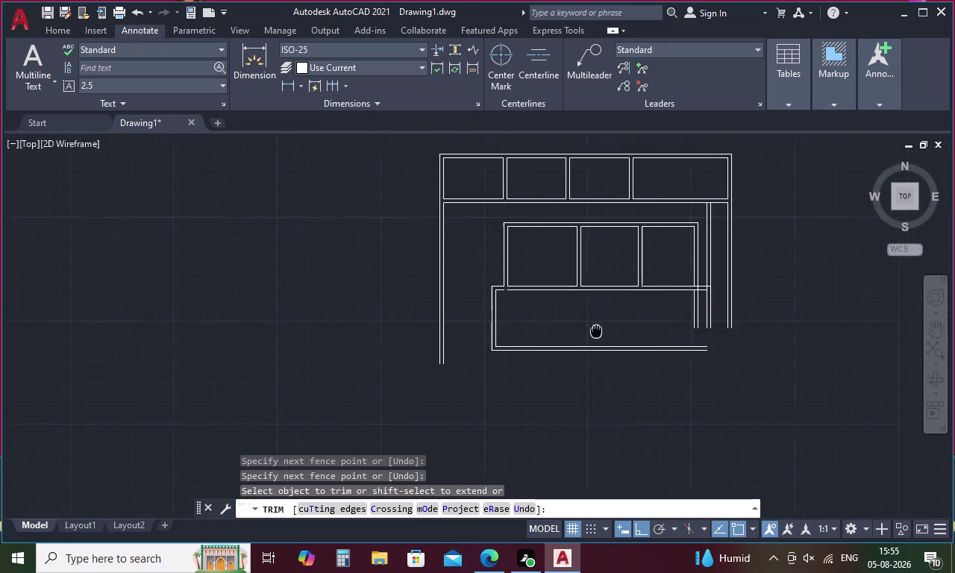
middle_drag(596, 331, 541, 345)
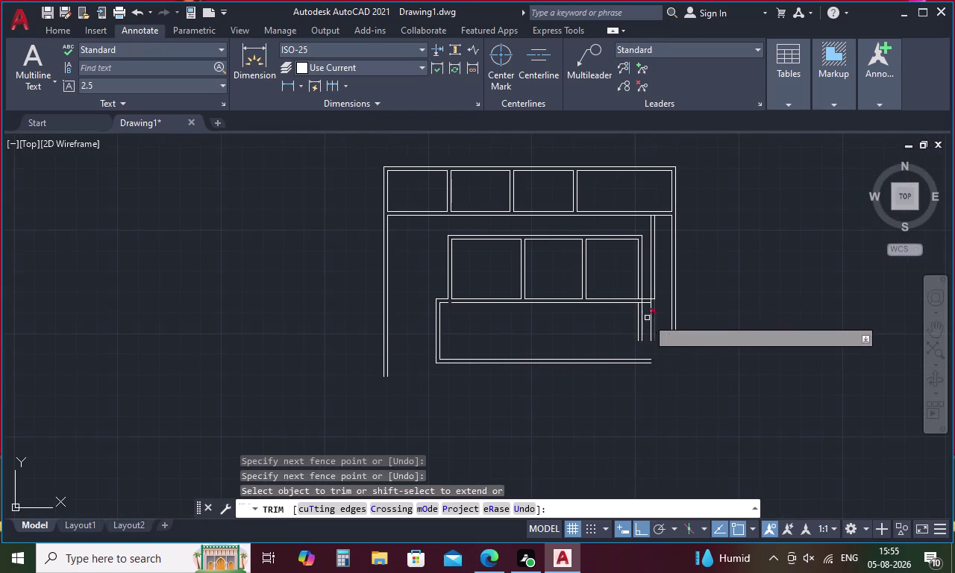
scroll(up, 3)
drag(650, 298, 589, 335)
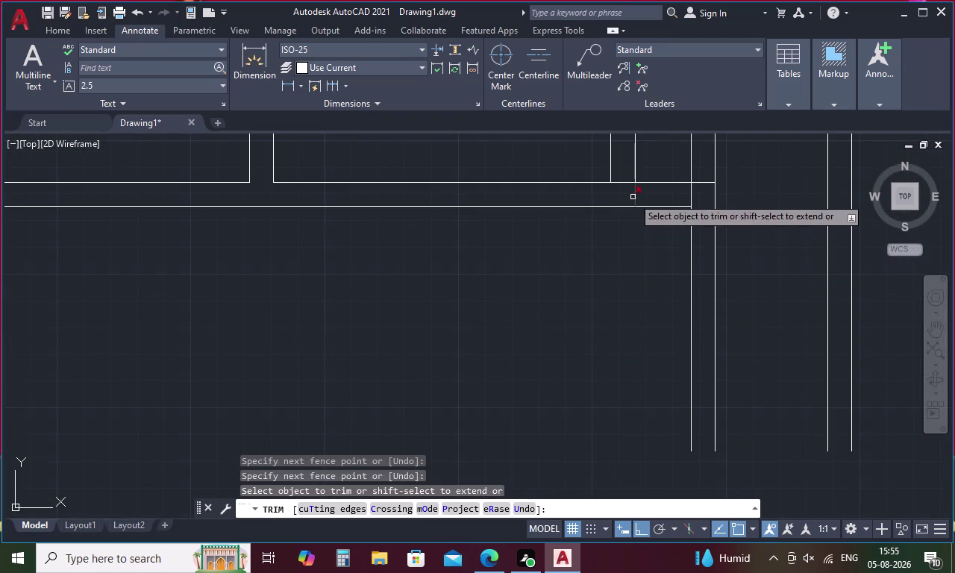
click(635, 192)
drag(659, 194, 688, 194)
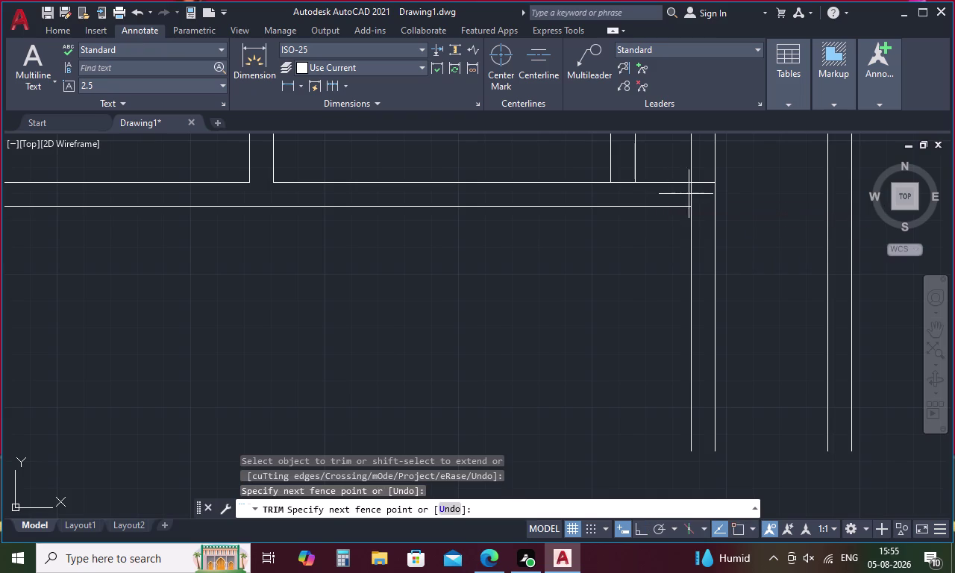
drag(688, 194, 694, 194)
scroll(down, 3)
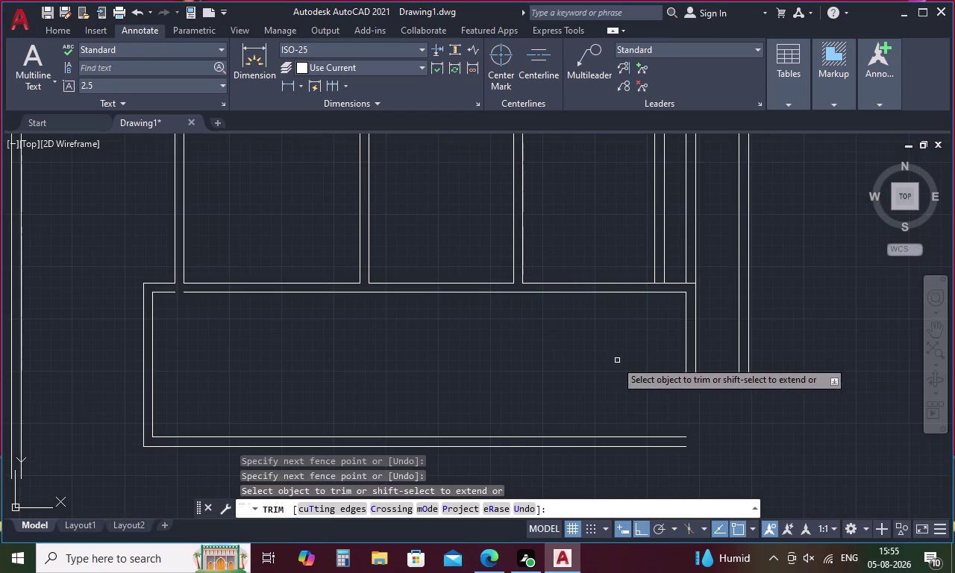
key(Escape)
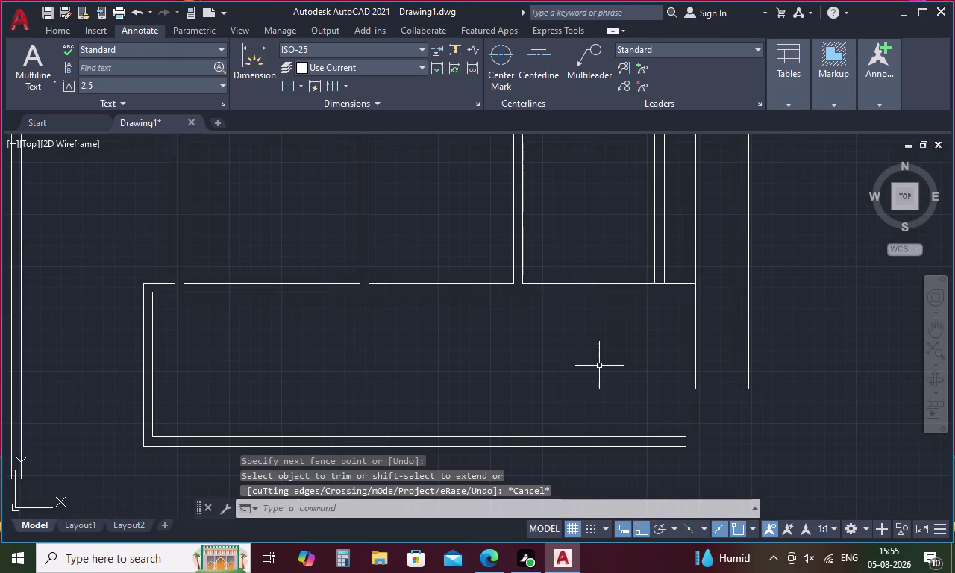
key(e)
key(x)
key(space)
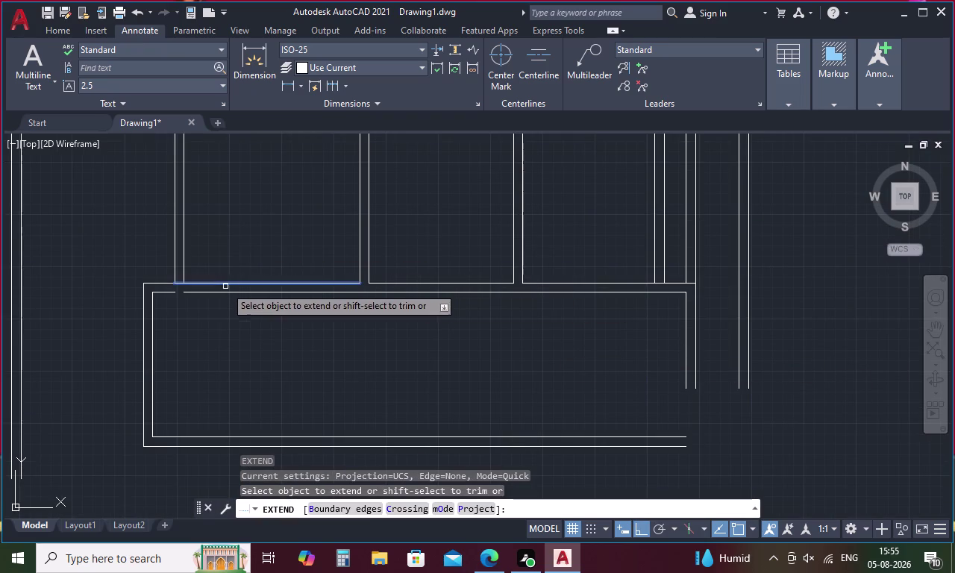
Extend the short horizontal edge to its boundary.
click(217, 293)
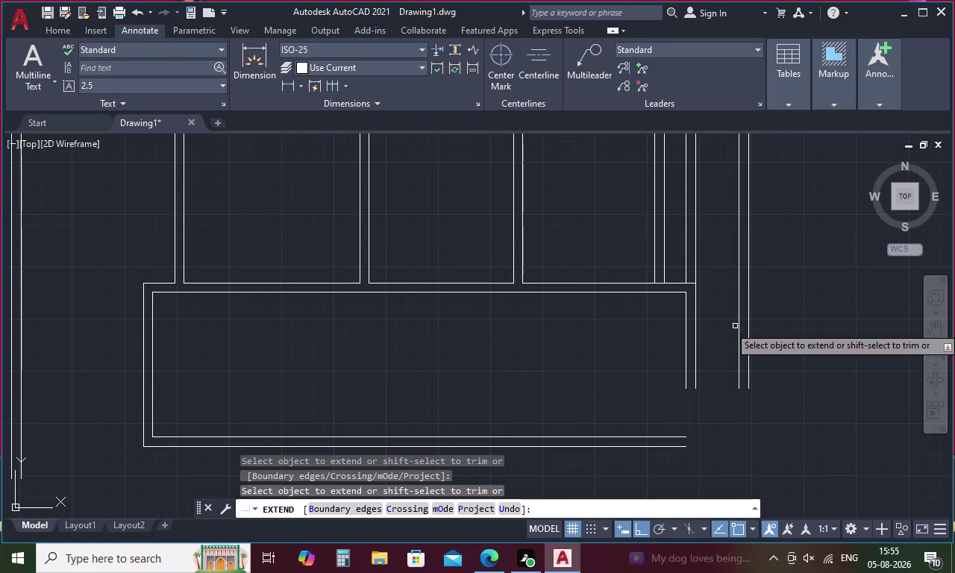
key(Escape)
scroll(down, 3)
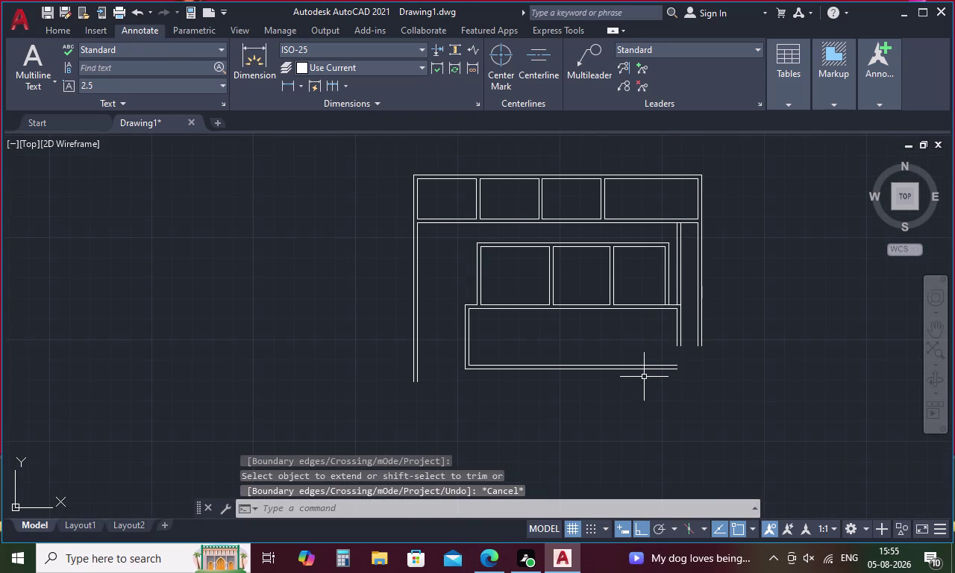
key(Escape)
Trim the overhanging line segments at the band's right side.
text(t)
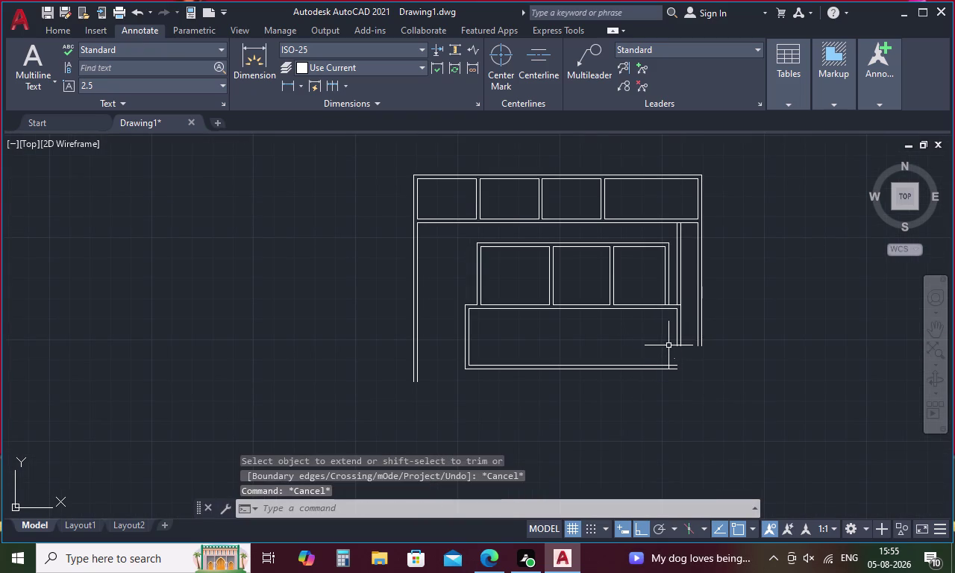
text(r)
key(space)
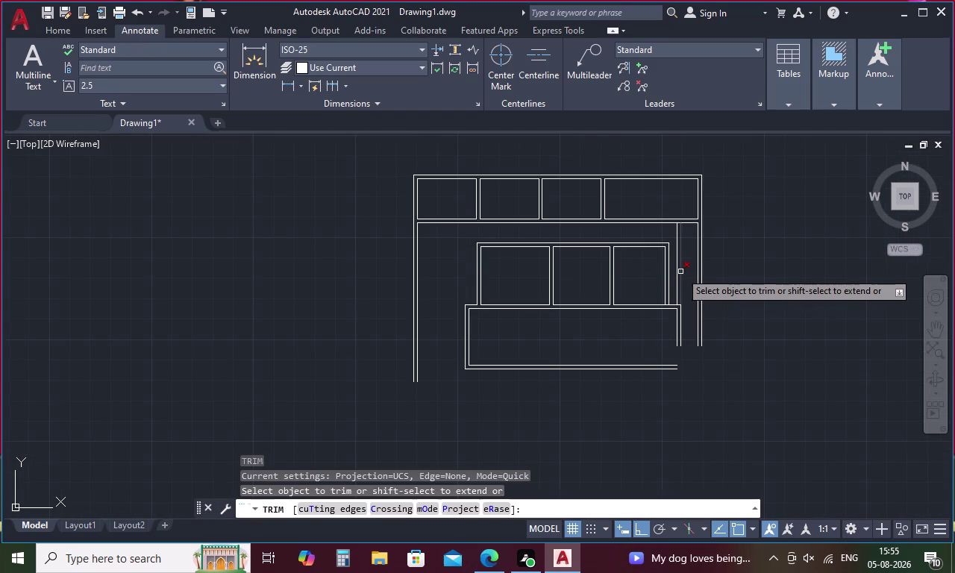
click(680, 274)
click(676, 277)
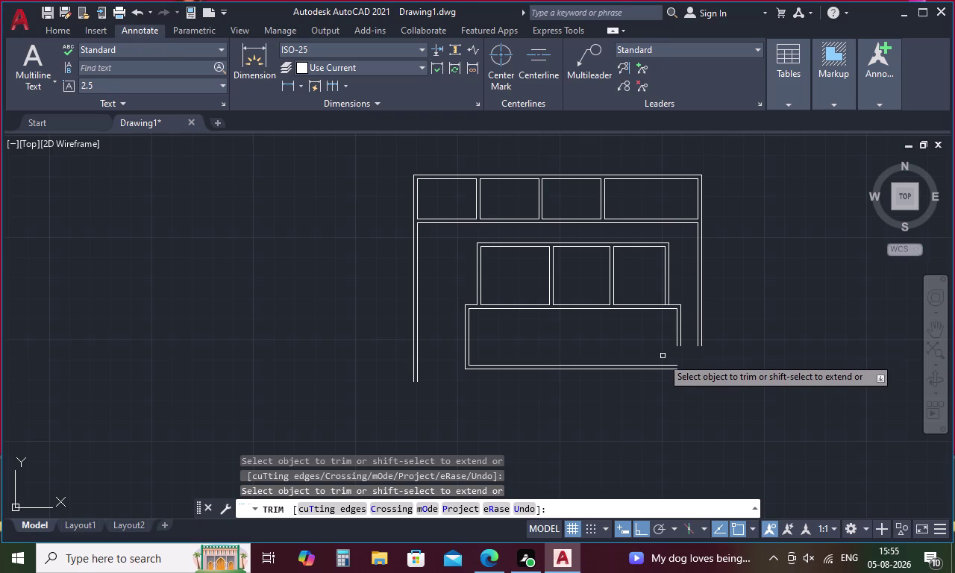
scroll(up, 3)
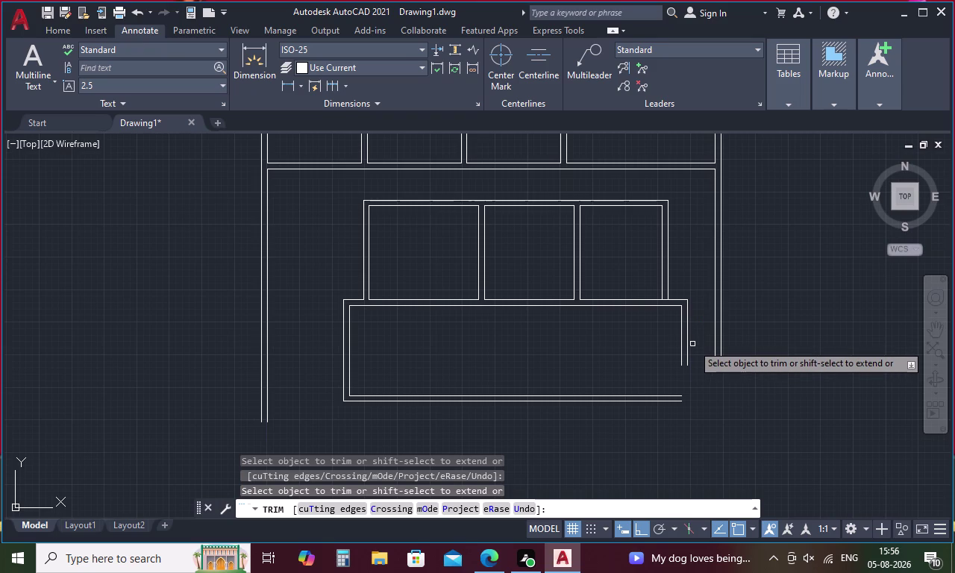
key(Escape)
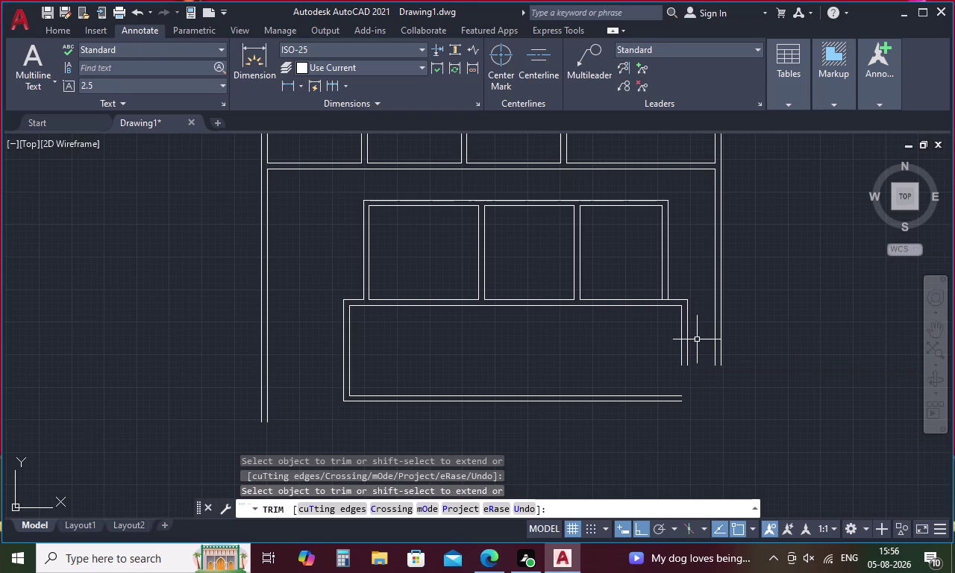
Try extending a line at the band's right side, then cancel.
text(ex)
key(space)
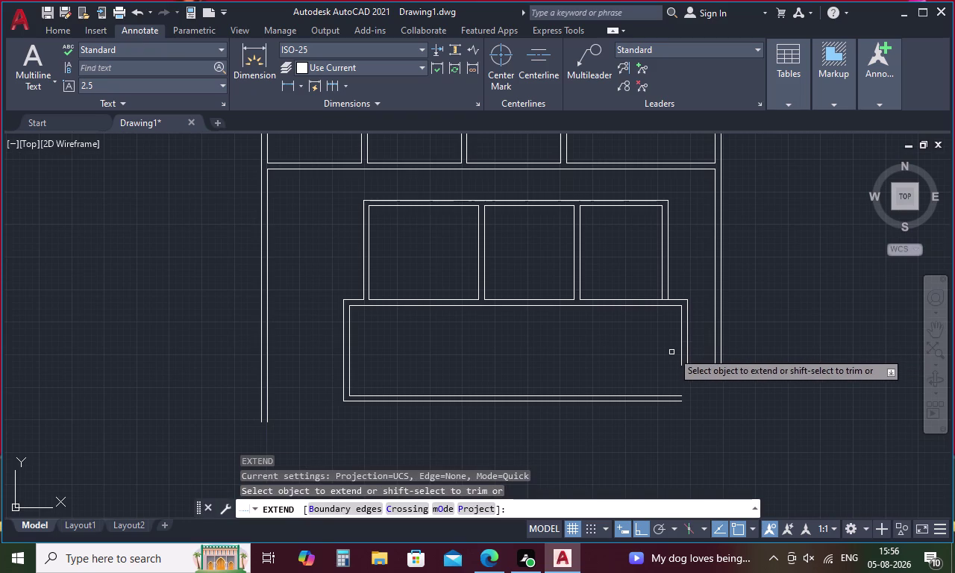
click(679, 345)
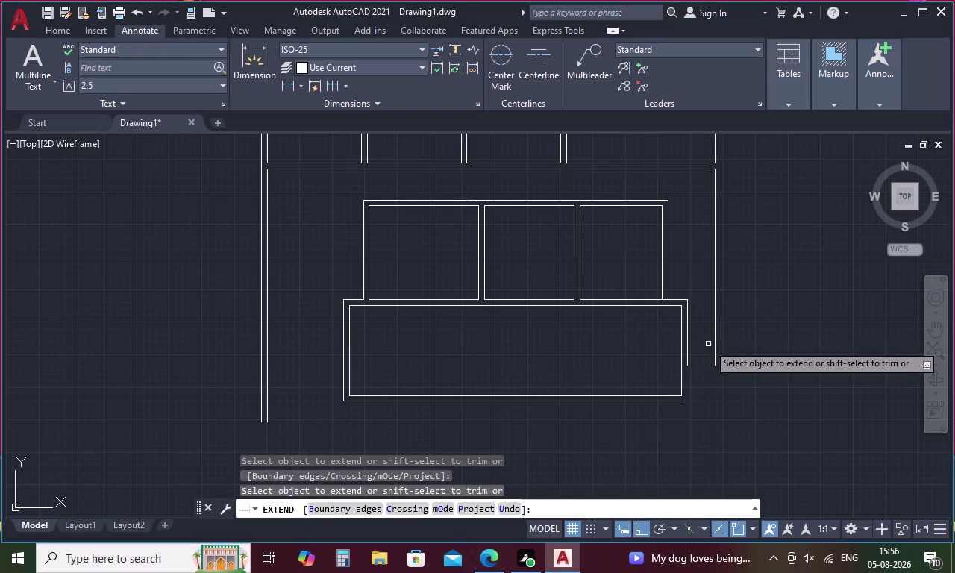
key(Escape)
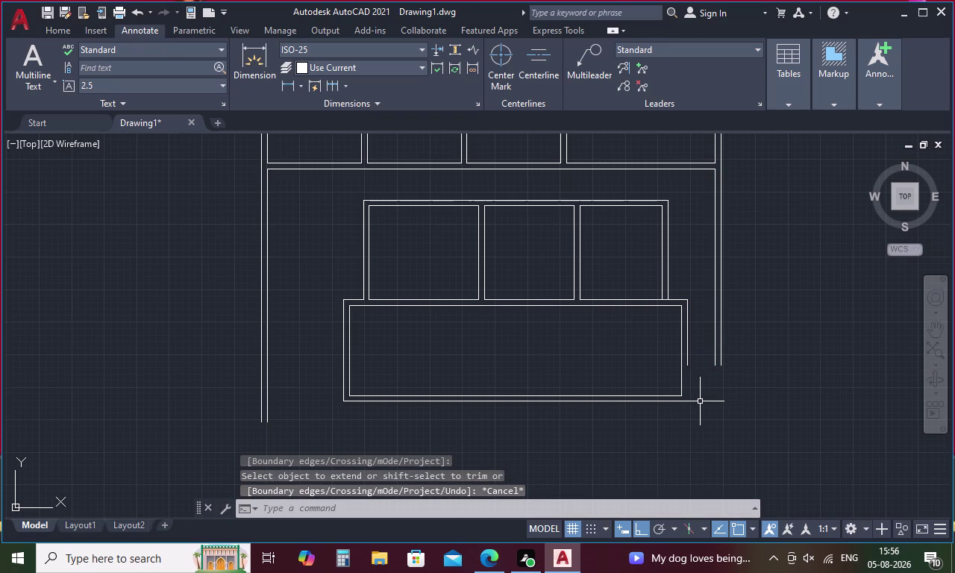
Fillet the band's bottom and right outer lines into a clean corner.
key(f)
key(space)
click(688, 351)
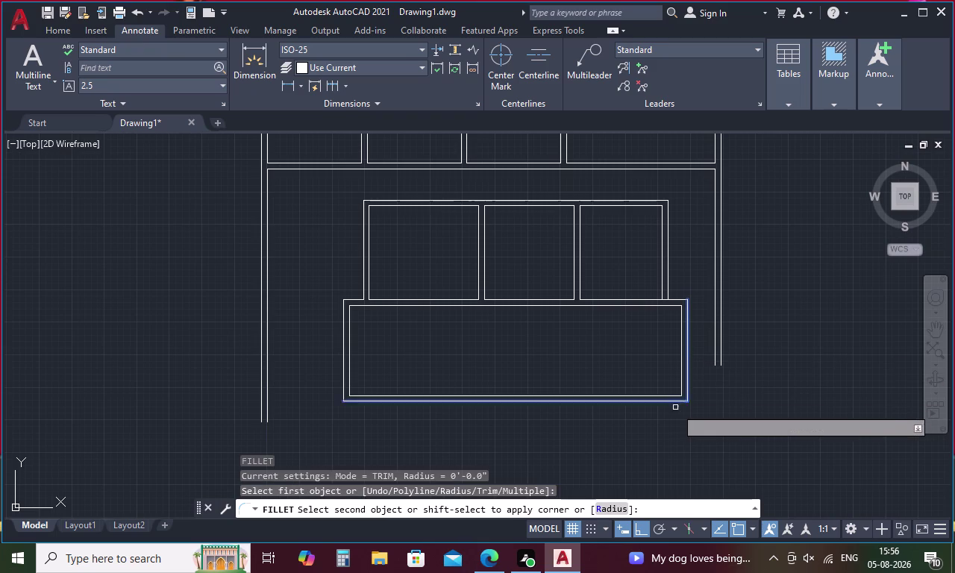
click(674, 402)
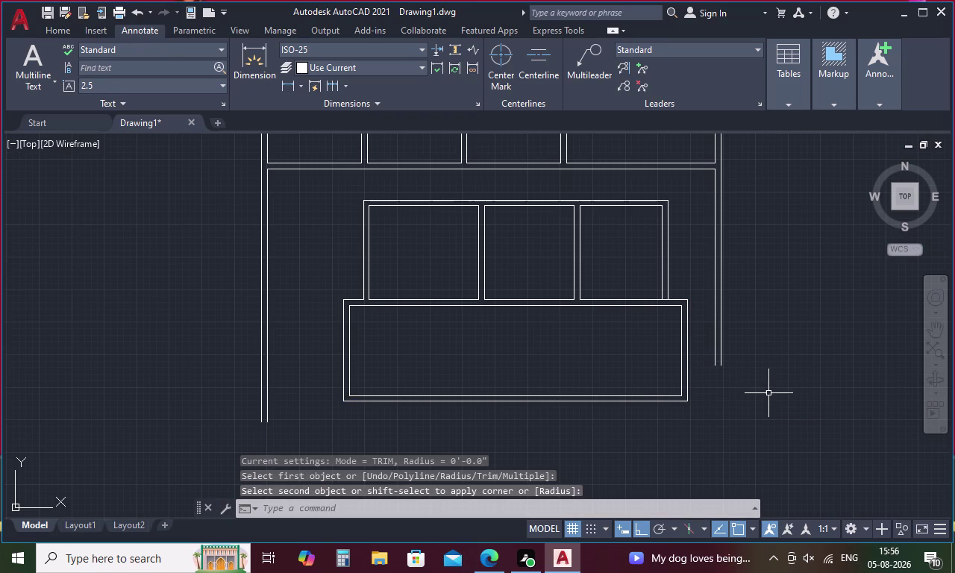
key(Escape)
key(o)
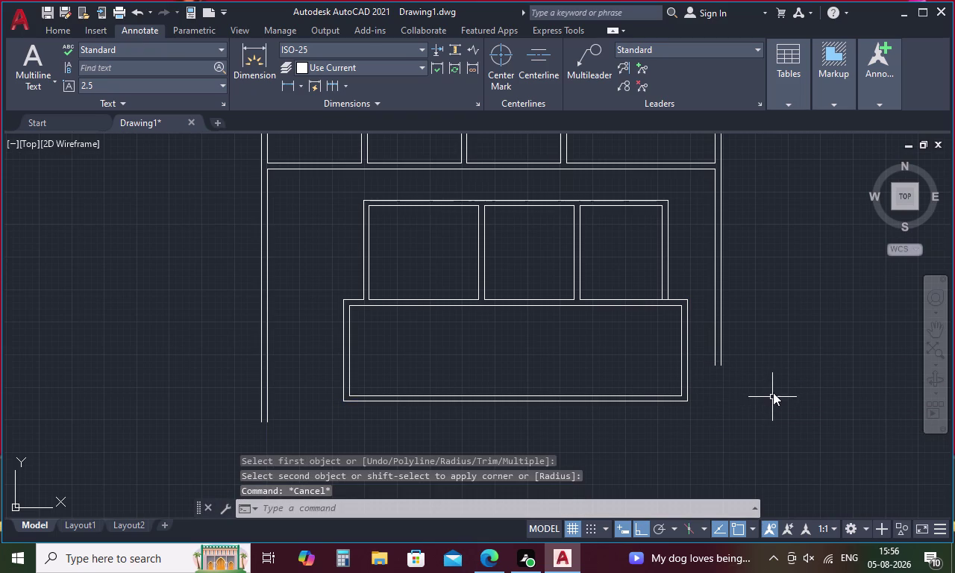
key(Return)
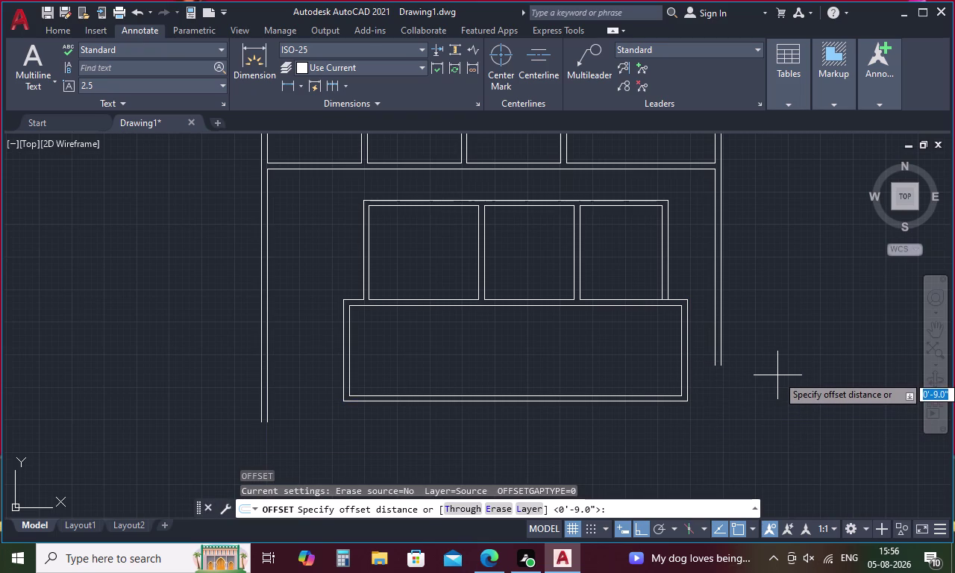
Offset the band's inner left line 12'3" to the right.
text(12)
key(apostrophe)
key(3)
key(shift+quotedbl)
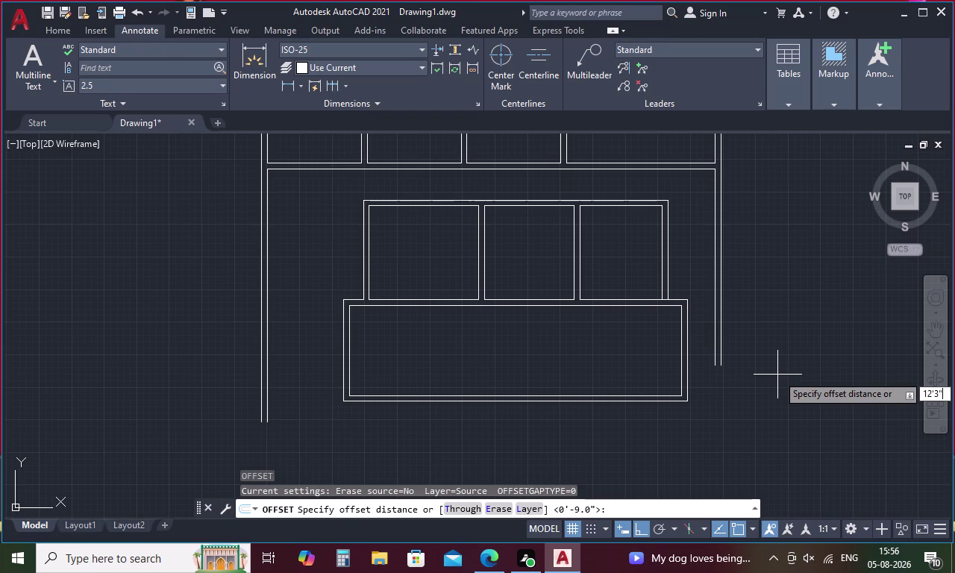
key(Return)
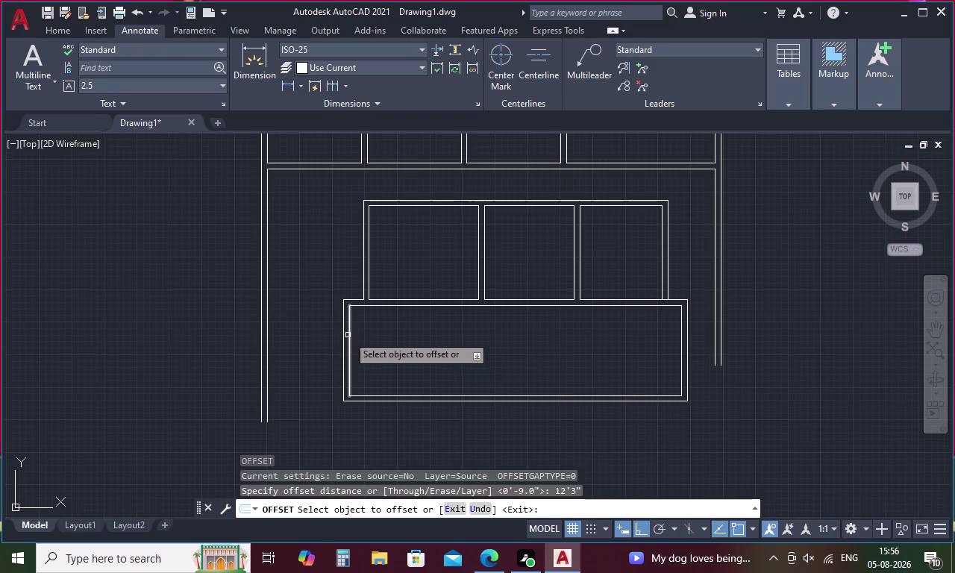
click(348, 335)
click(455, 353)
key(space)
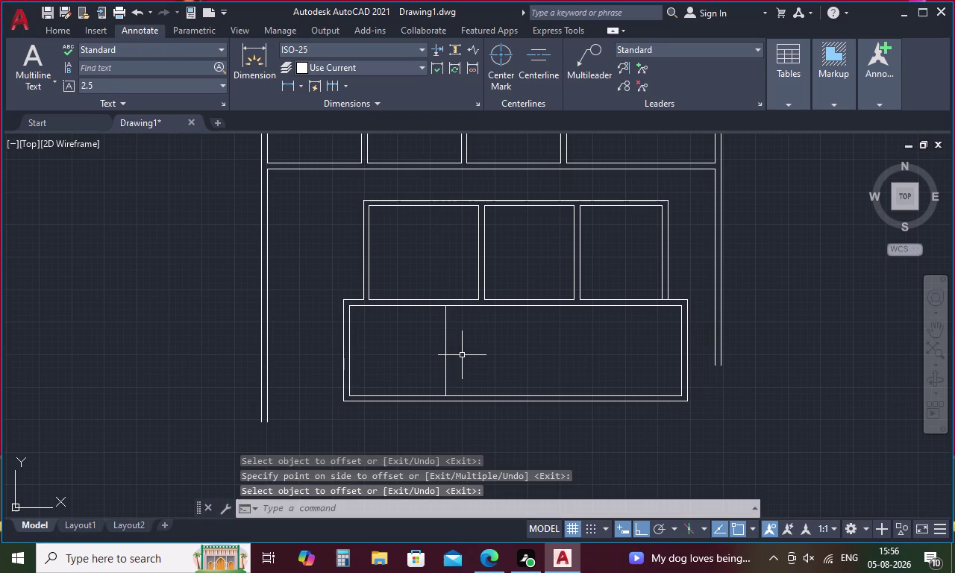
Offset the new left divider 9" to the right to double it.
key(space)
text(9)
key(space)
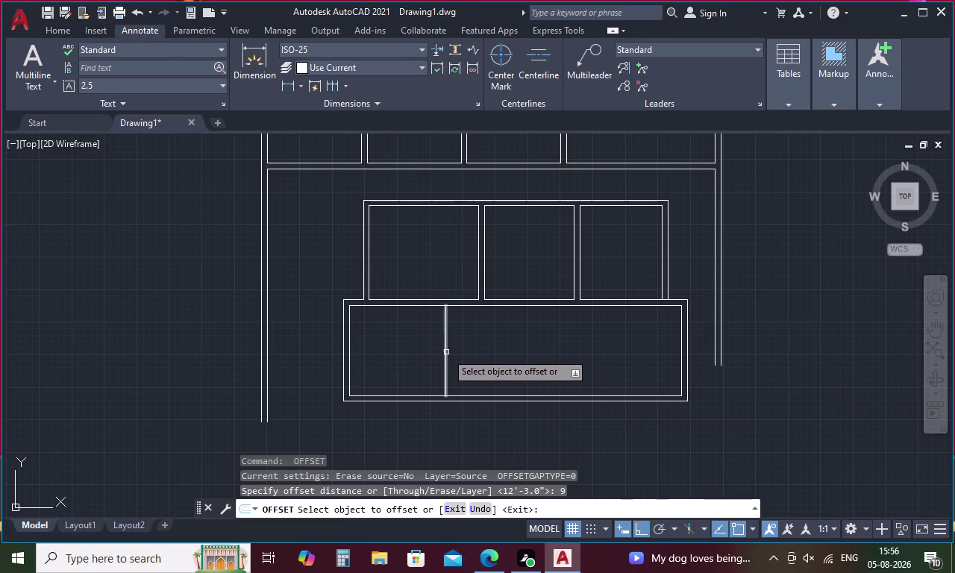
click(445, 348)
click(490, 361)
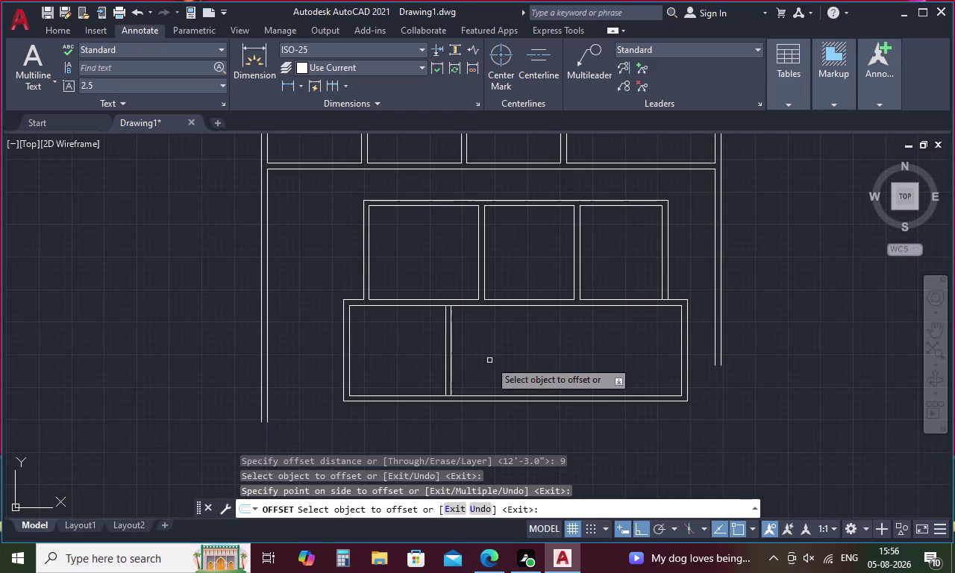
key(space)
Offset the band's inner right line 13' to the left.
key(space)
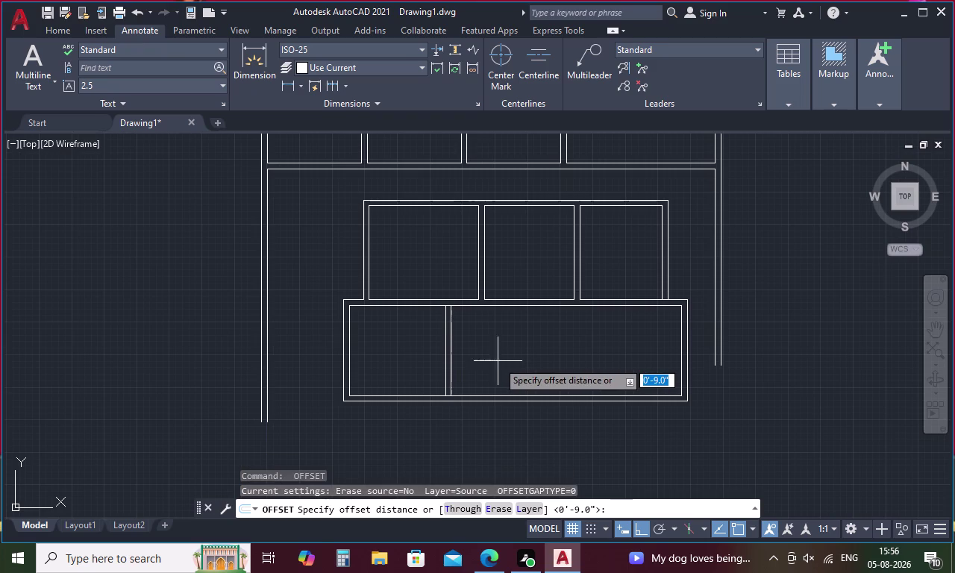
text(13)
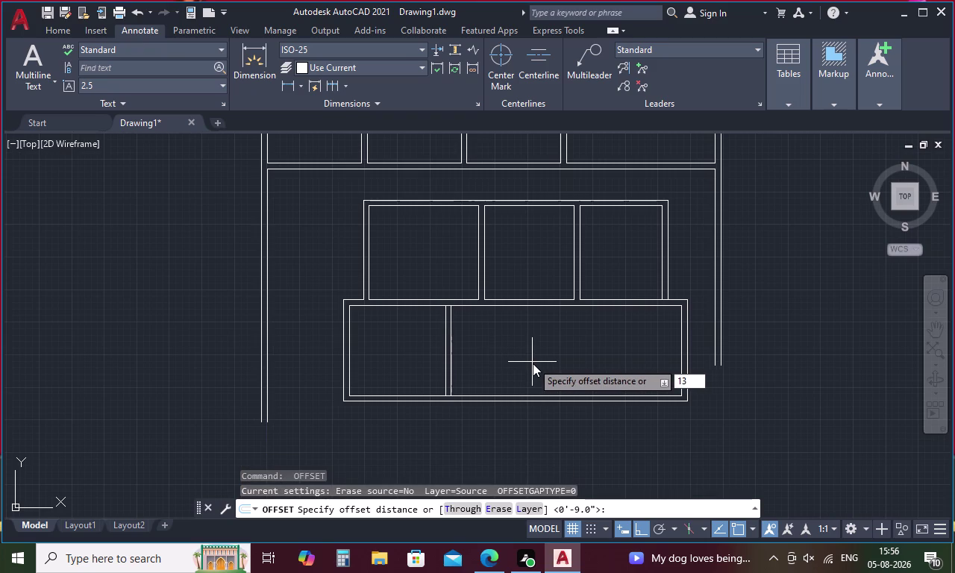
key(apostrophe)
key(space)
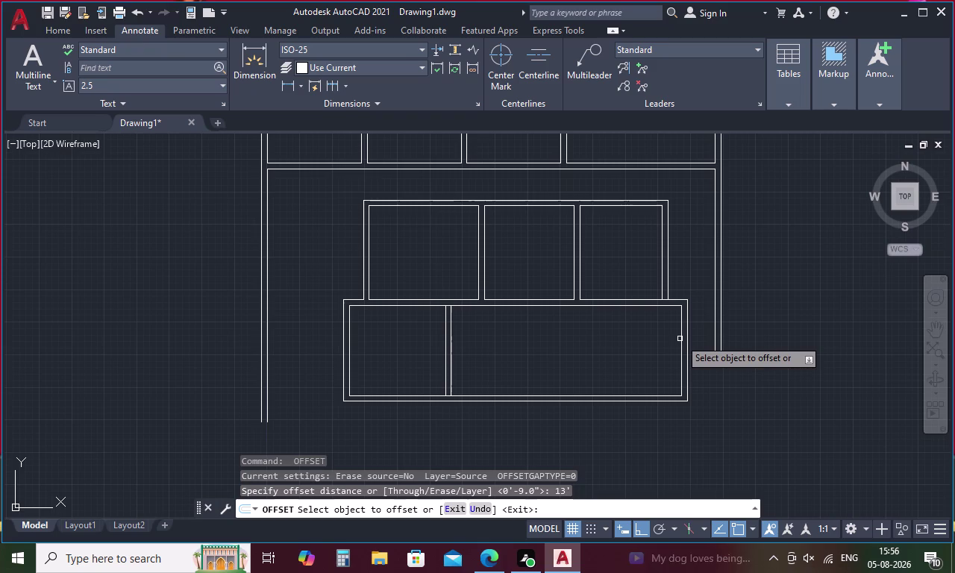
click(681, 337)
click(637, 350)
key(space)
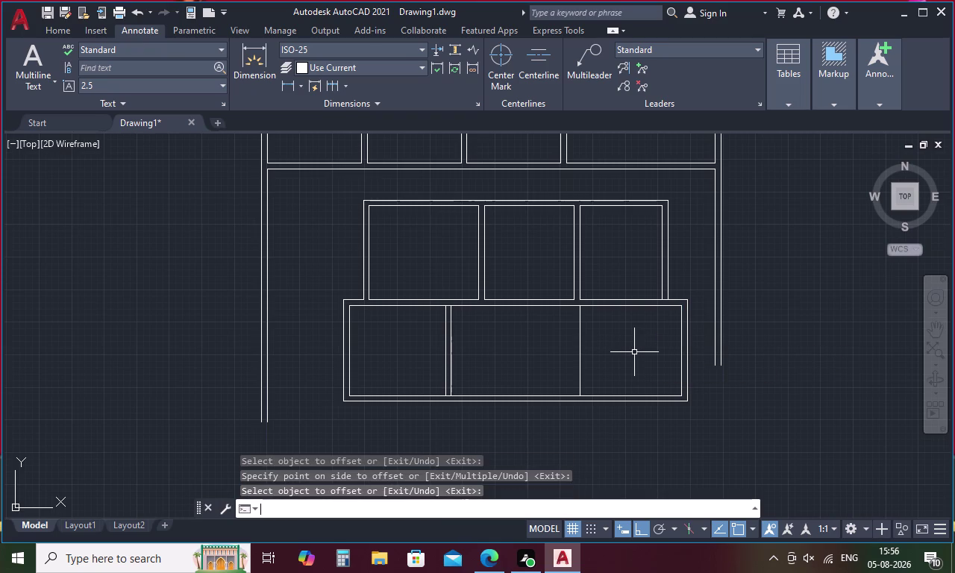
Offset the new right divider 9" to the left to double it.
key(space)
key(9)
key(space)
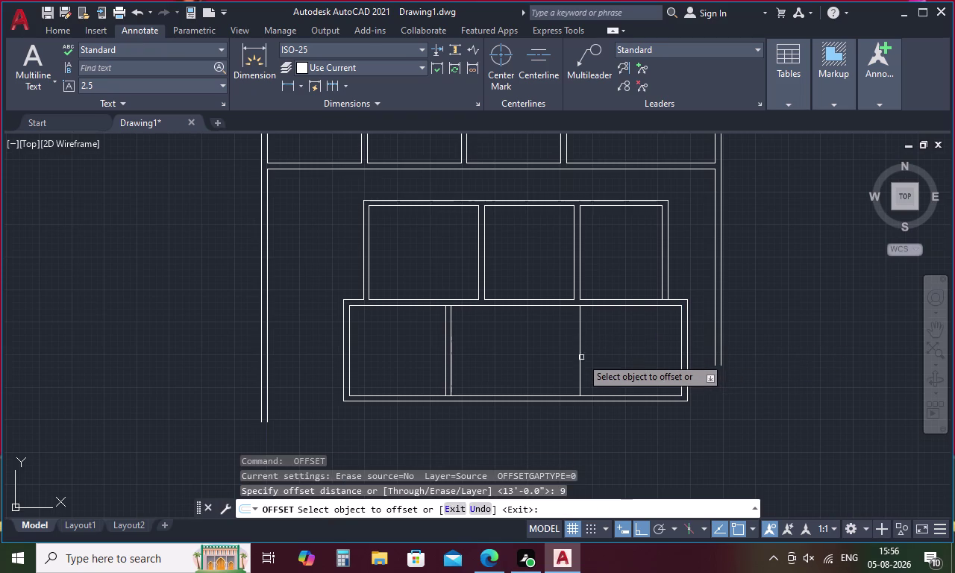
click(583, 344)
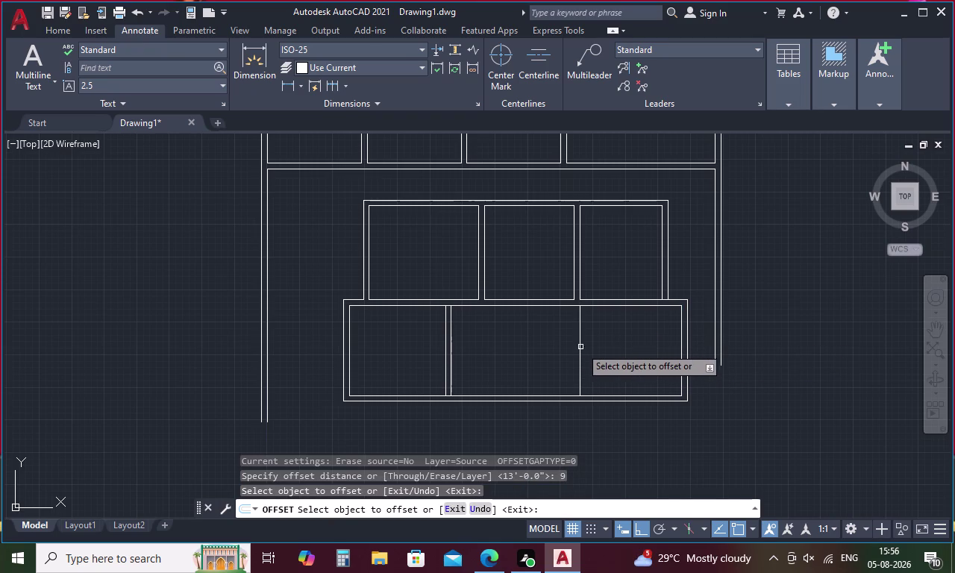
click(581, 343)
click(551, 352)
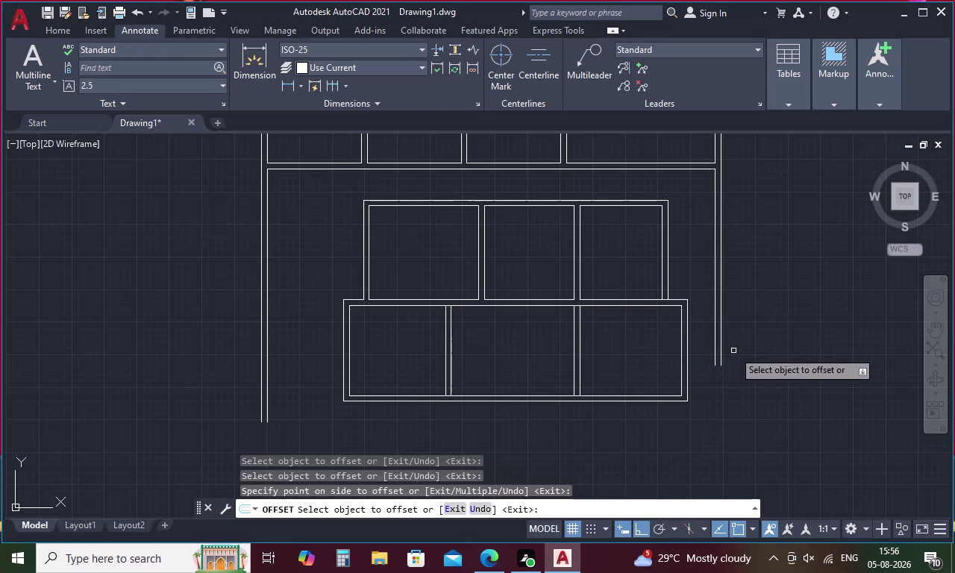
key(Escape)
Trim the top frame line between the left divider pair.
key(t)
key(r)
key(space)
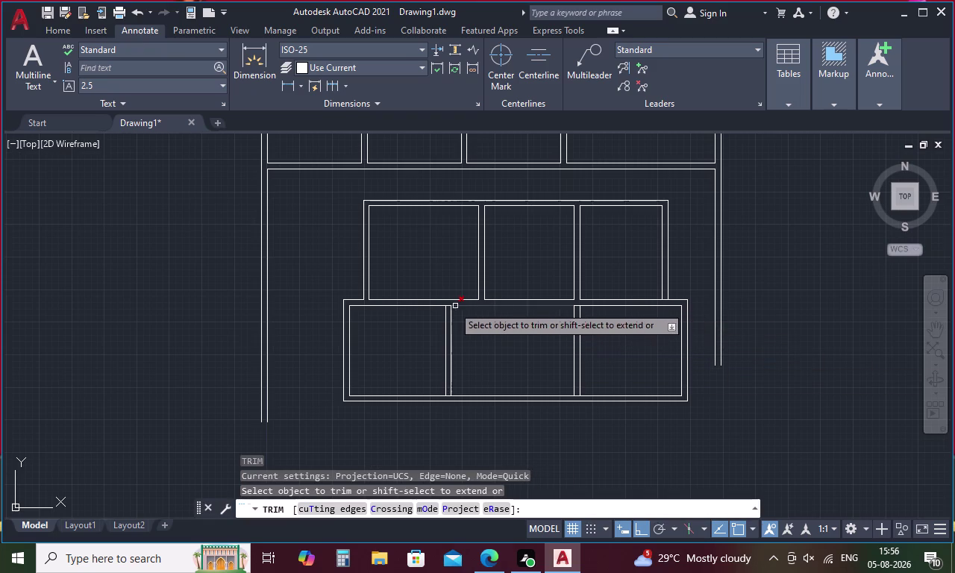
scroll(up, 3)
drag(446, 300, 441, 307)
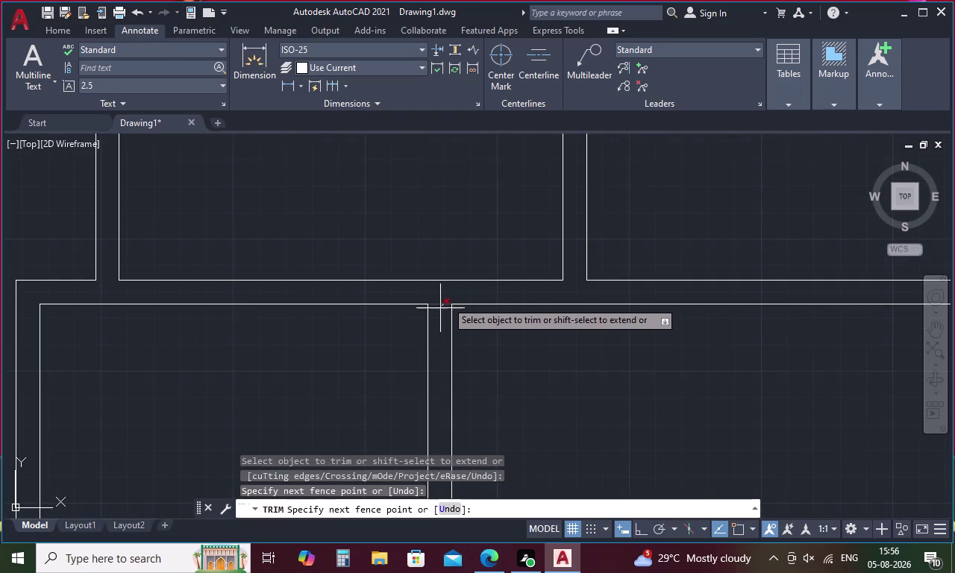
drag(441, 308, 439, 312)
click(439, 312)
scroll(down, 3)
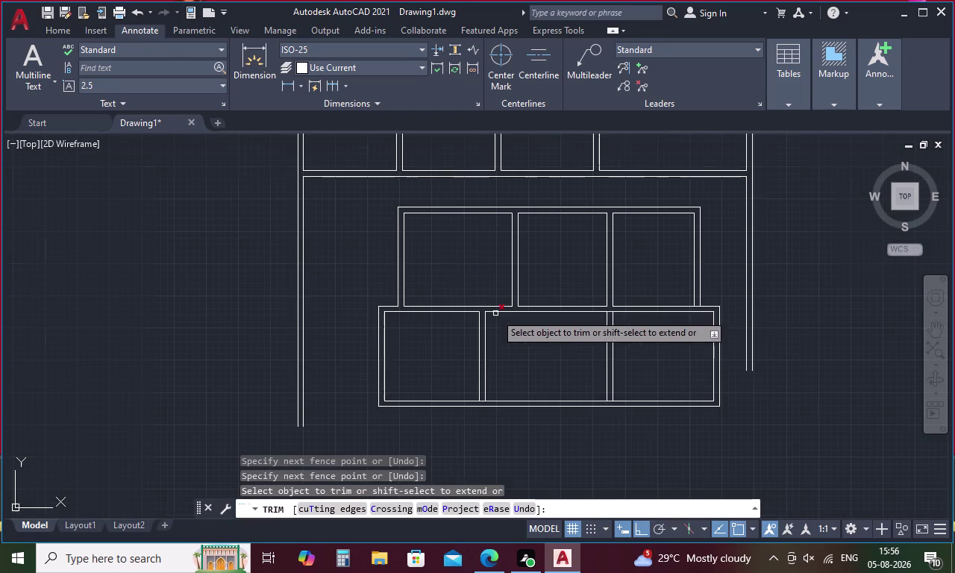
scroll(up, 3)
Trim the frame lines between the right dividers and the bottom line between the left dividers.
drag(610, 308, 607, 326)
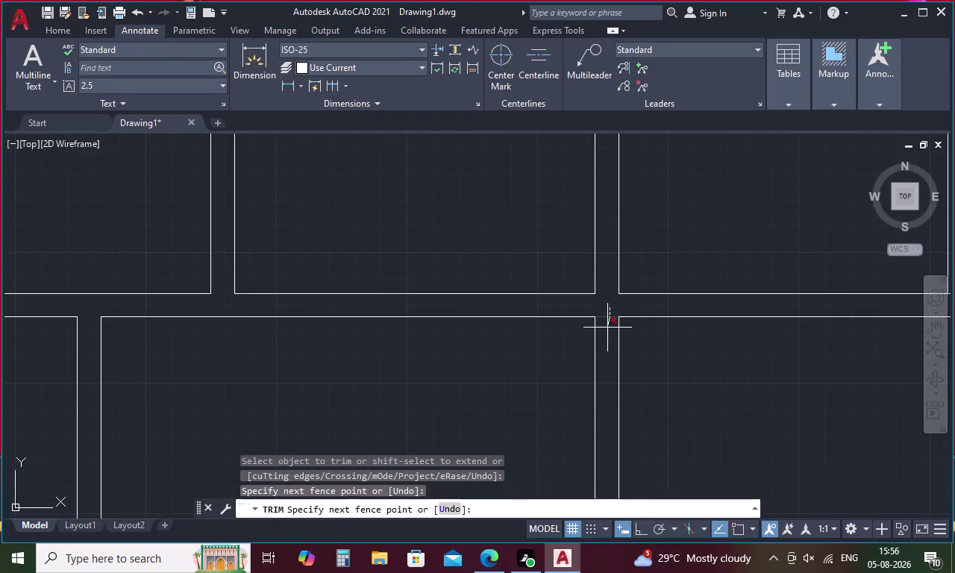
drag(607, 326, 608, 328)
scroll(down, 3)
scroll(up, 3)
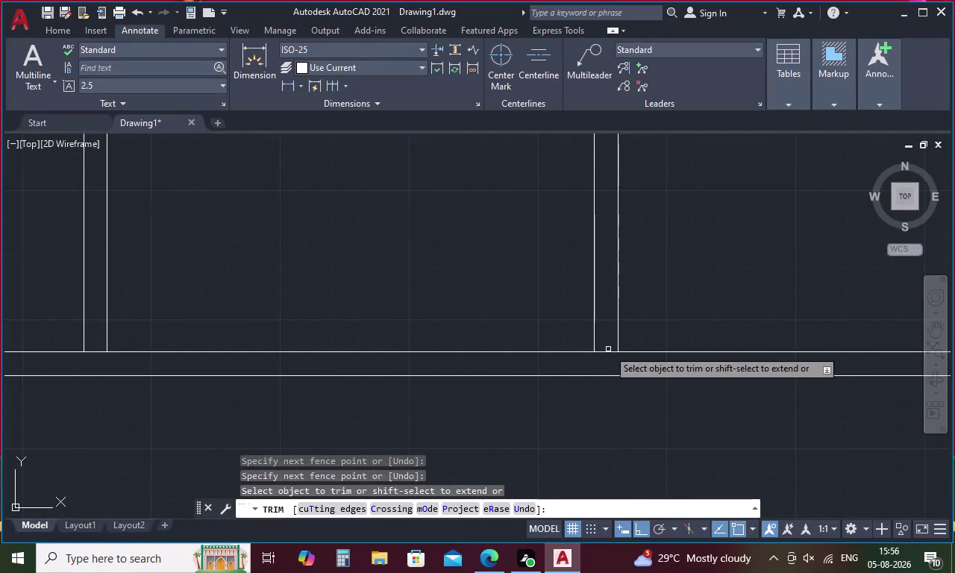
drag(607, 341, 608, 359)
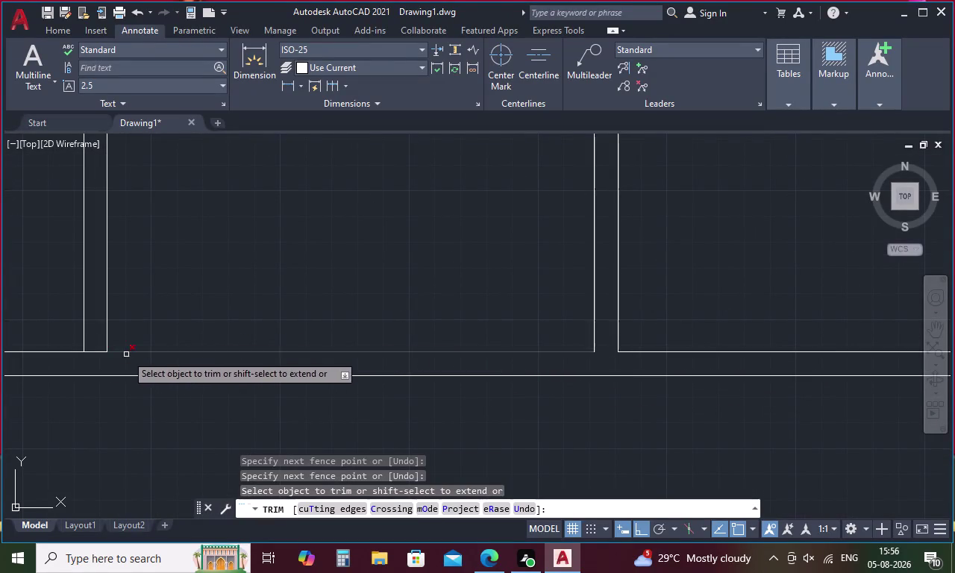
drag(92, 344, 93, 348)
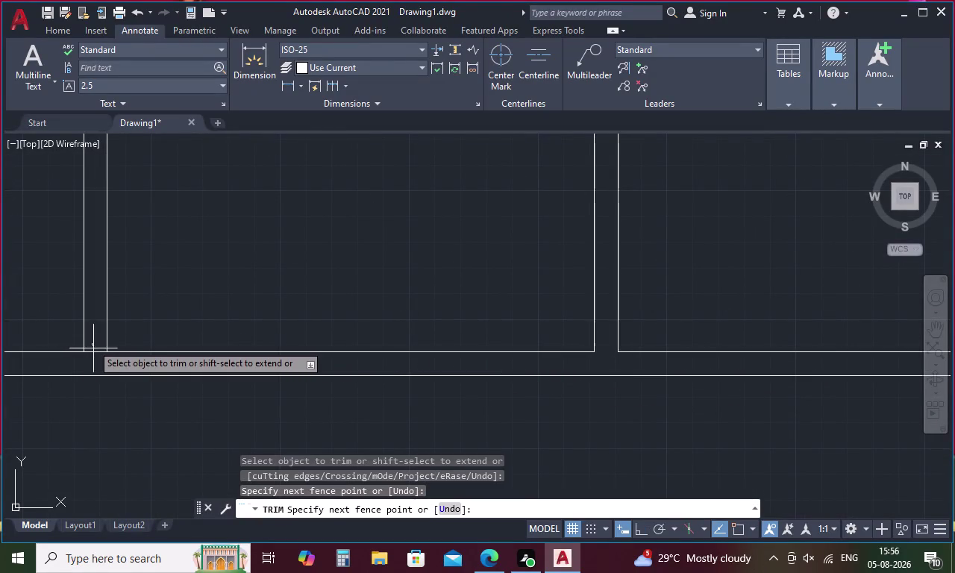
drag(94, 349, 96, 357)
scroll(down, 3)
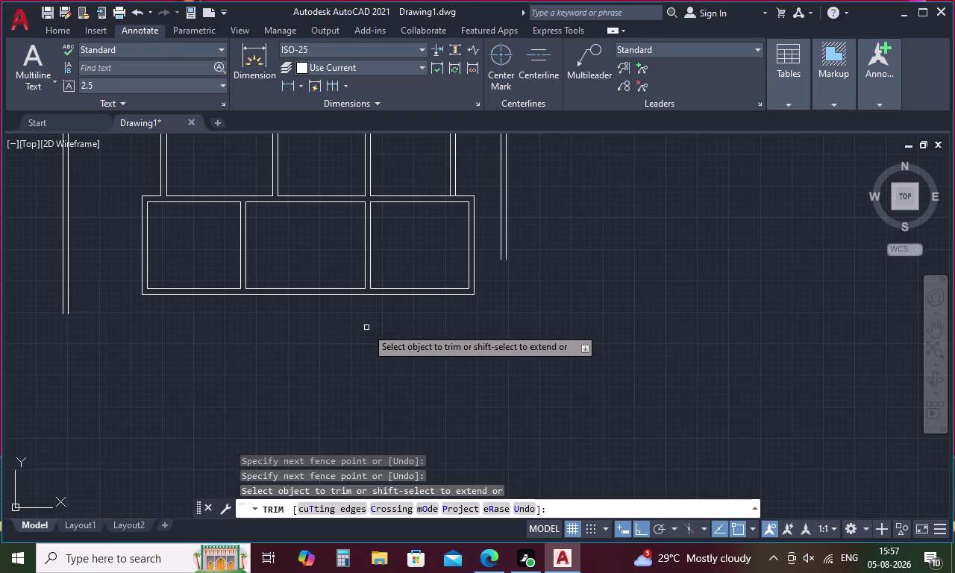
Extend a panel divider and a lower band line down to their boundaries.
key(Escape)
key(o)
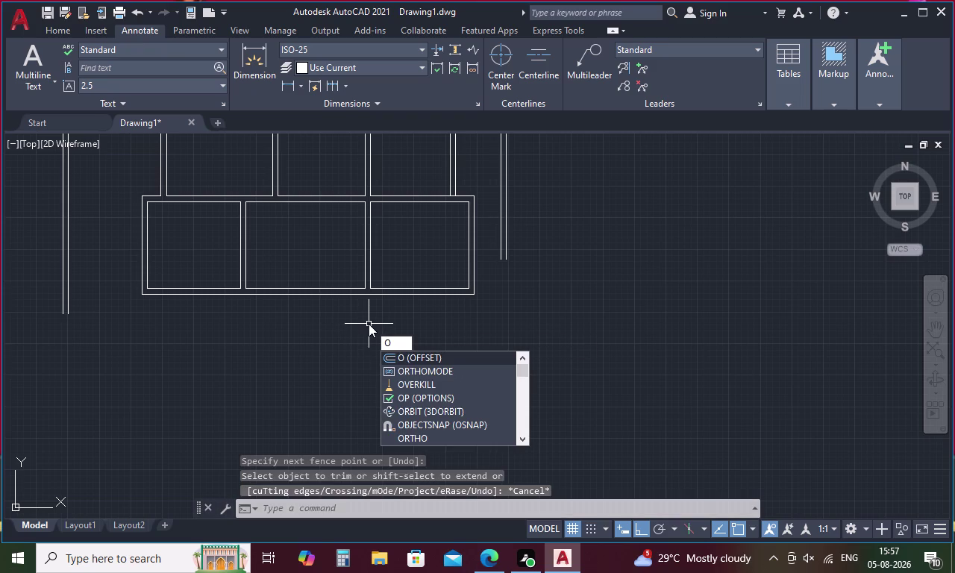
key(Escape)
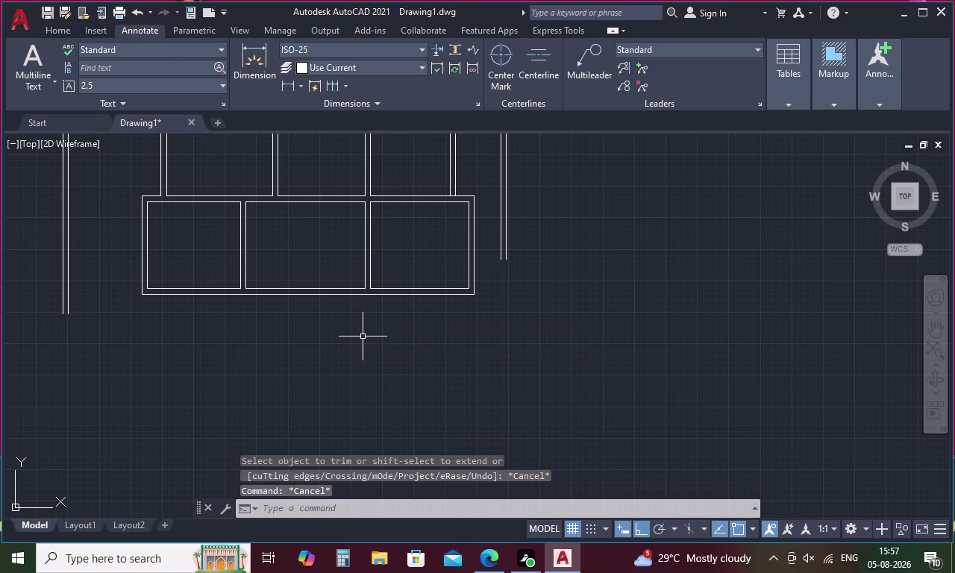
text(e)
text(x)
key(space)
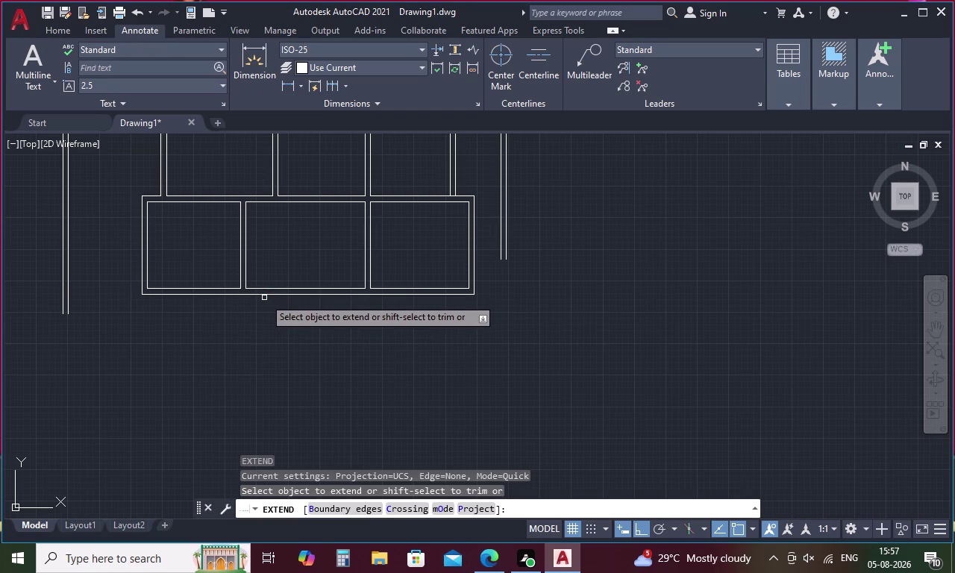
key(Escape)
key(e)
key(x)
key(space)
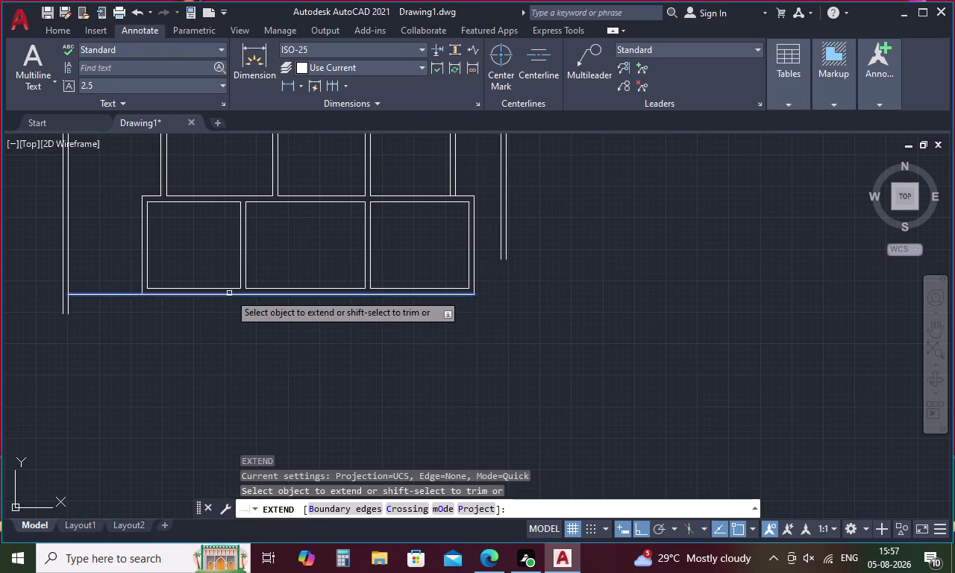
click(247, 273)
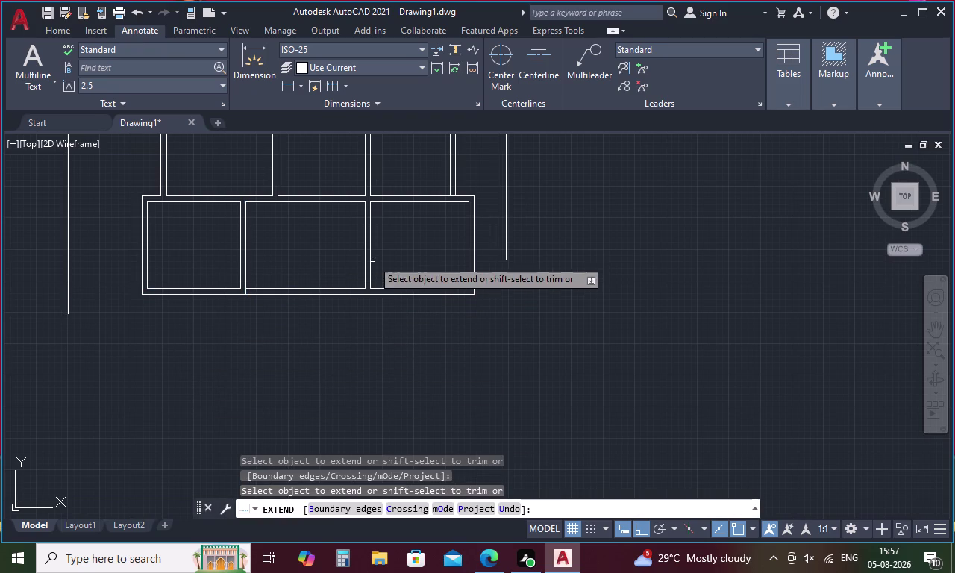
click(364, 268)
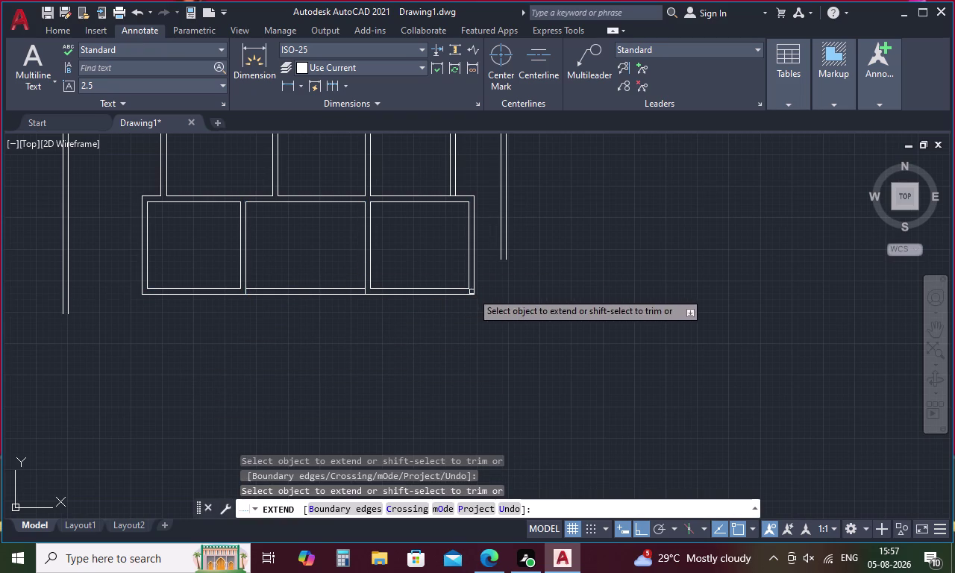
key(Escape)
Fence-trim away the lines beneath the middle lower panel.
text(tr)
key(space)
drag(292, 267, 286, 317)
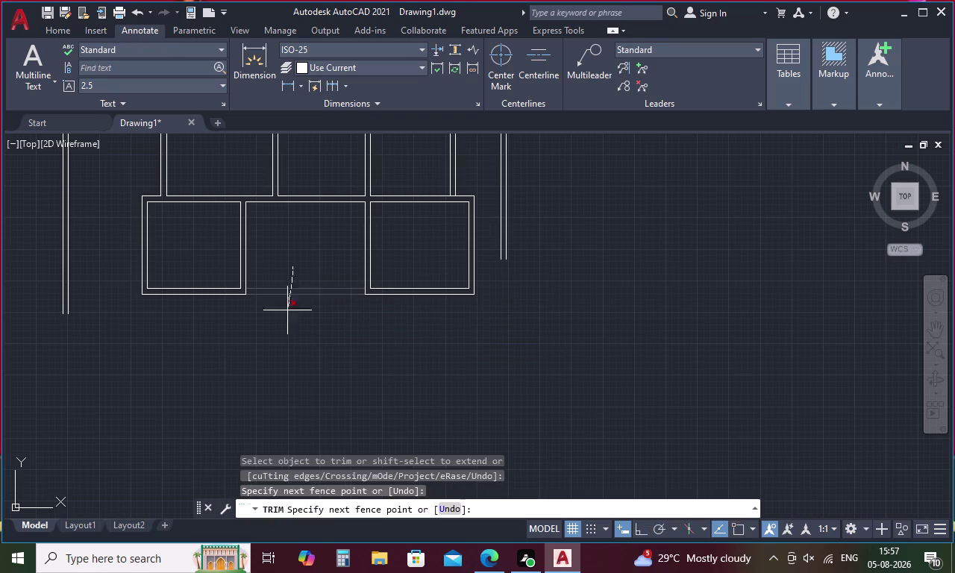
drag(286, 318, 285, 323)
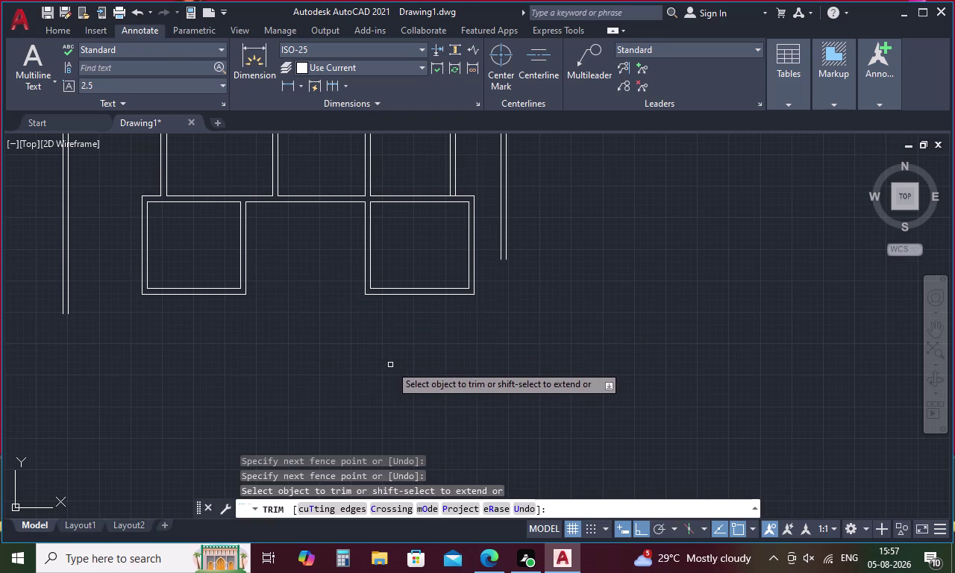
Try a trim option with a 21'7.5" distance, then cancel trimming.
key(o)
key(Return)
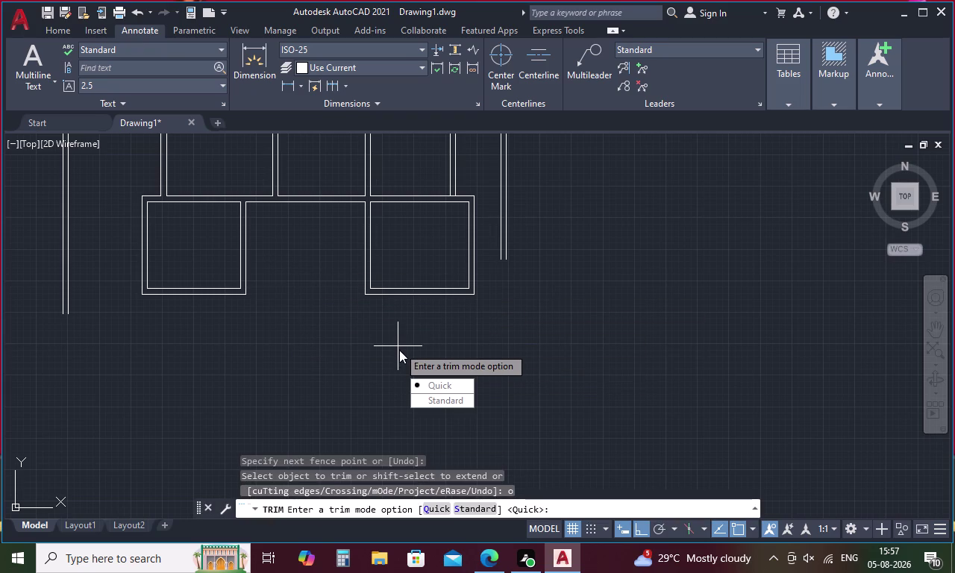
text(21)
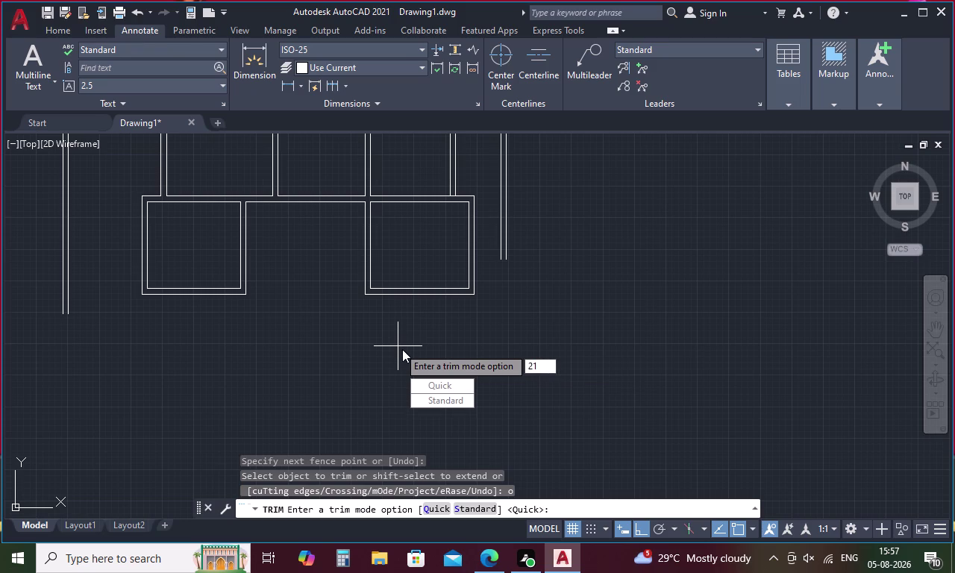
key(apostrophe)
key(7)
key(period)
text(5)
text(")
key(Return)
click(319, 251)
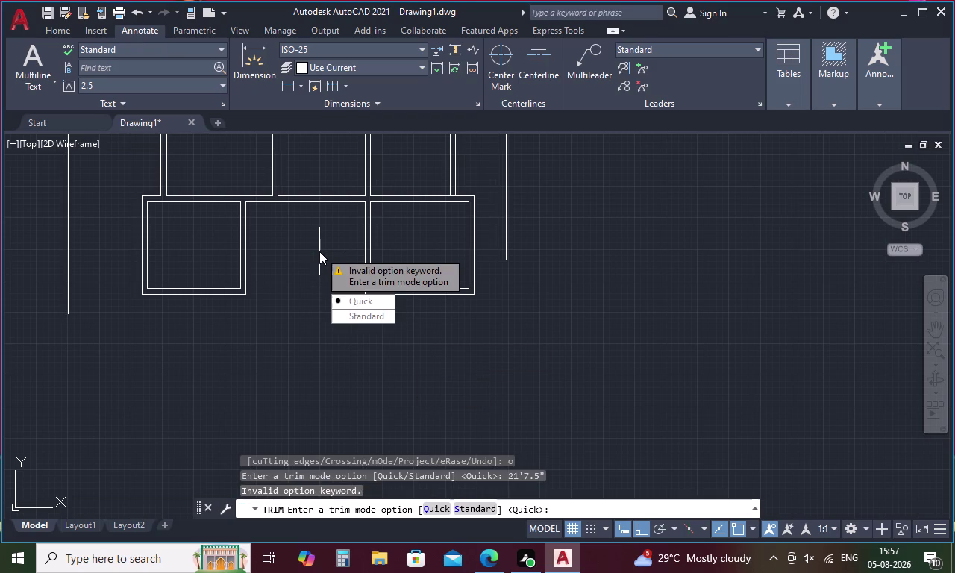
key(Escape)
key(Escape)
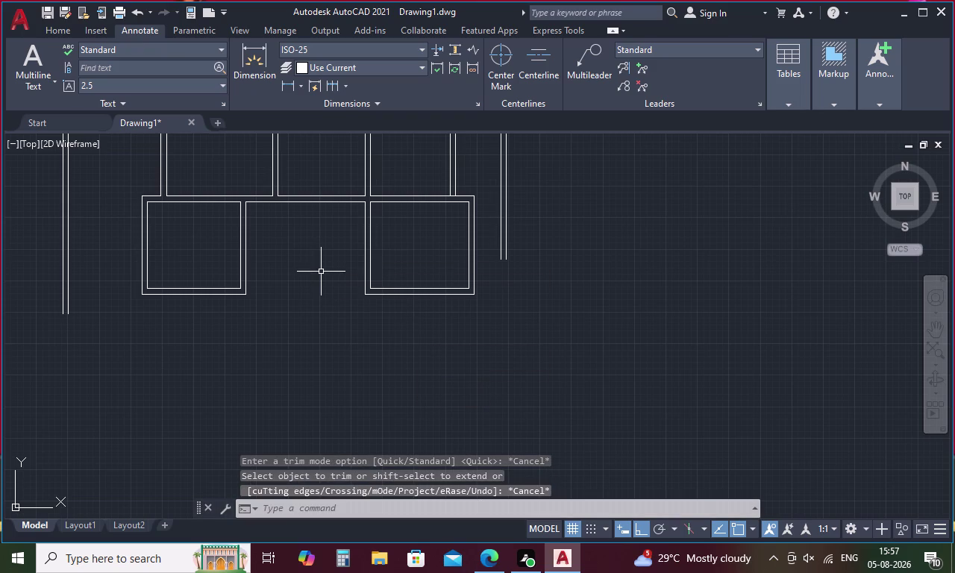
Offset the middle panel's line 21'7.5" down below the lower band.
key(o)
key(Return)
text(21)
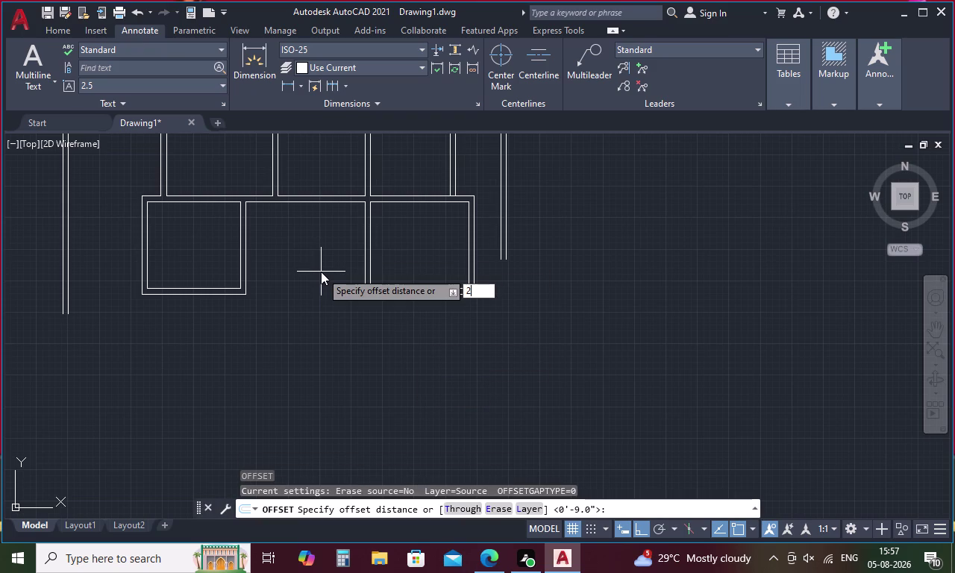
key(apostrophe)
key(7)
text(.)
text(5)
key(shift+quotedbl)
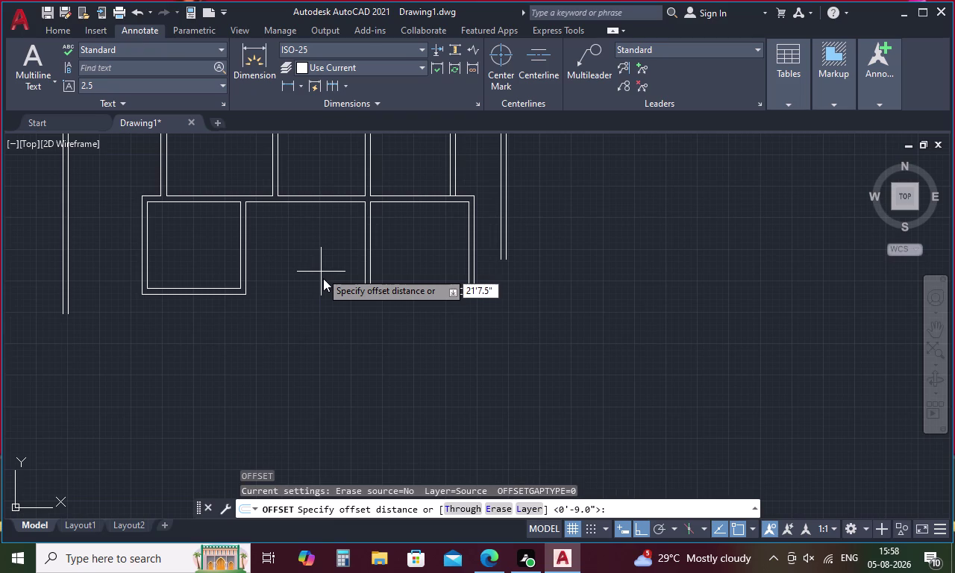
key(Return)
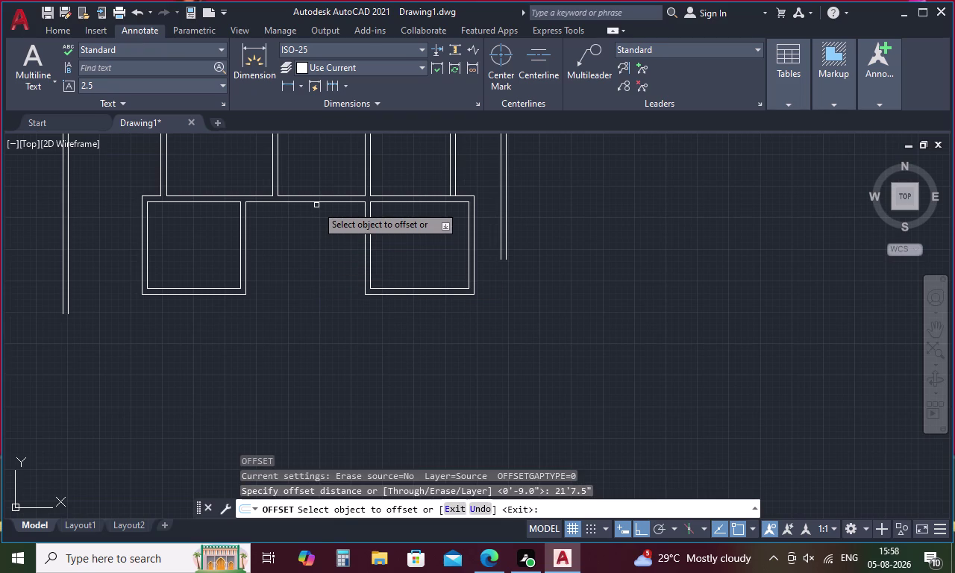
click(319, 202)
click(313, 253)
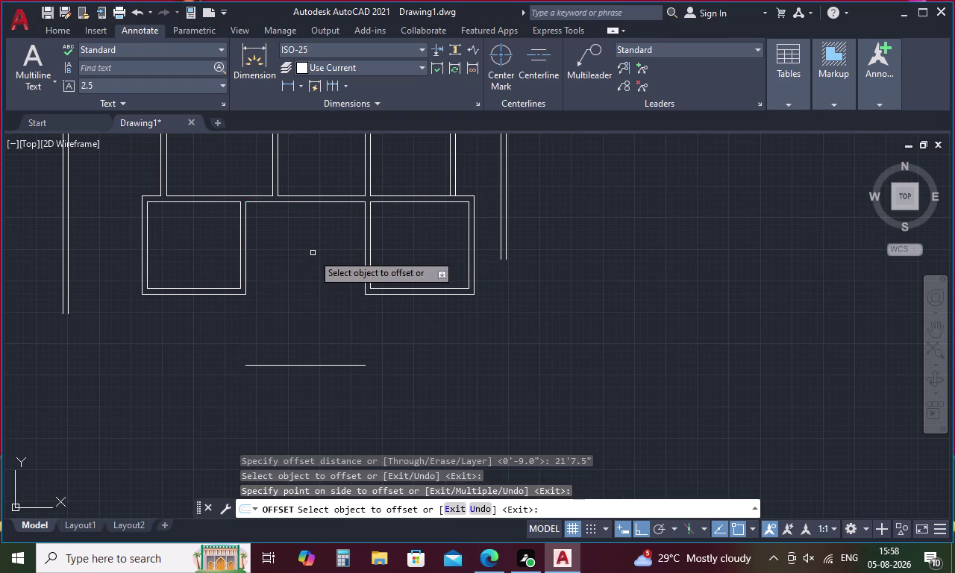
key(space)
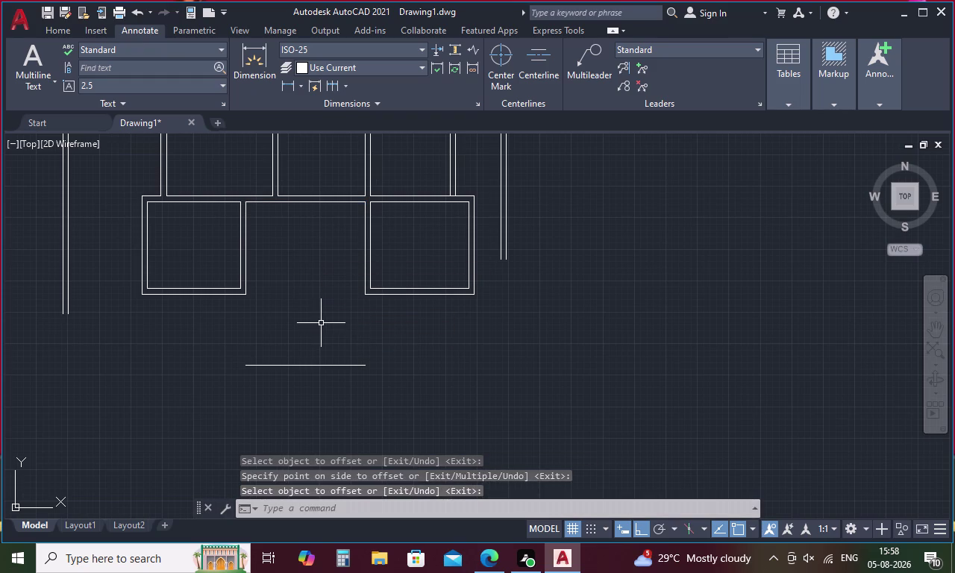
Offset that new line 9 further down to form the double sill.
key(space)
key(9)
key(space)
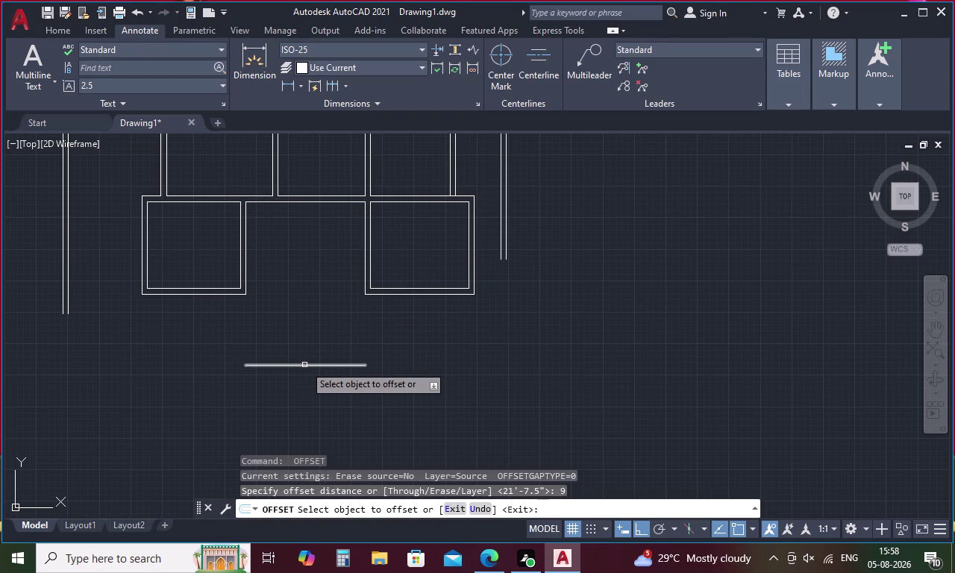
click(306, 366)
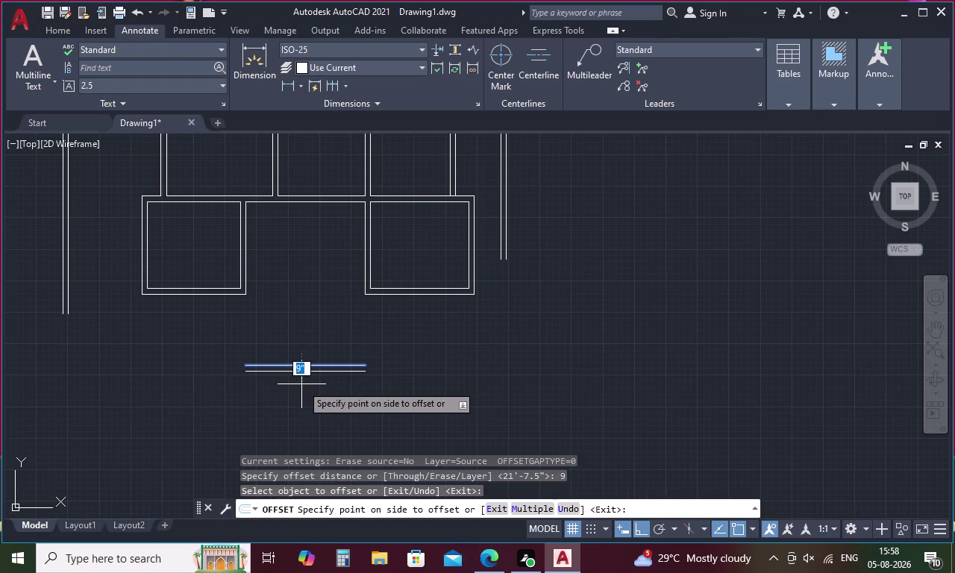
click(302, 384)
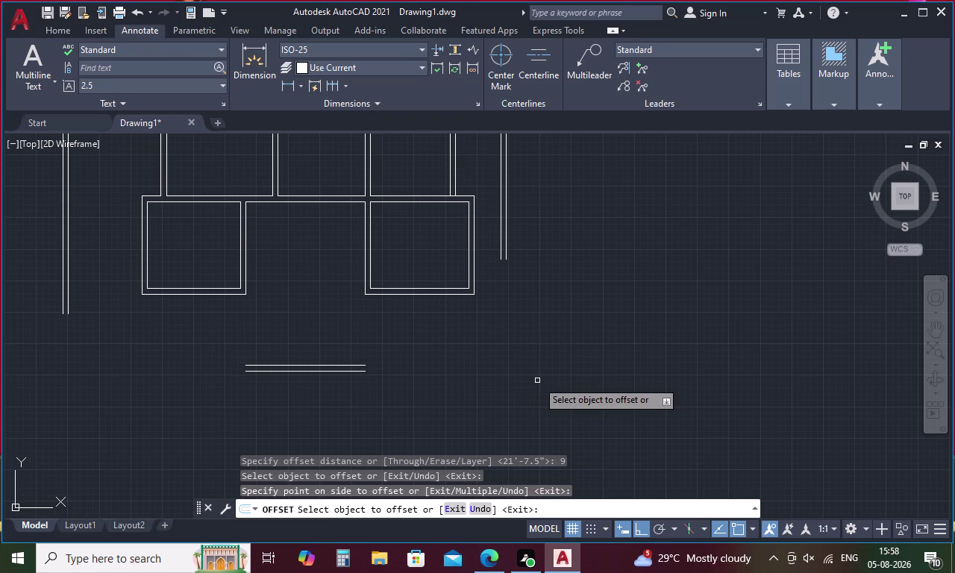
key(Escape)
key(t)
key(r)
key(space)
key(space)
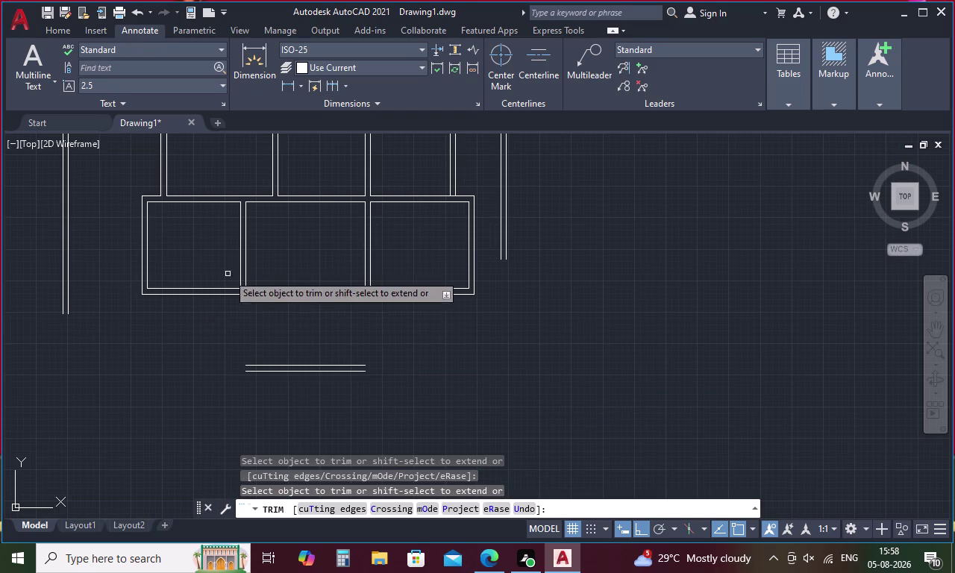
key(Escape)
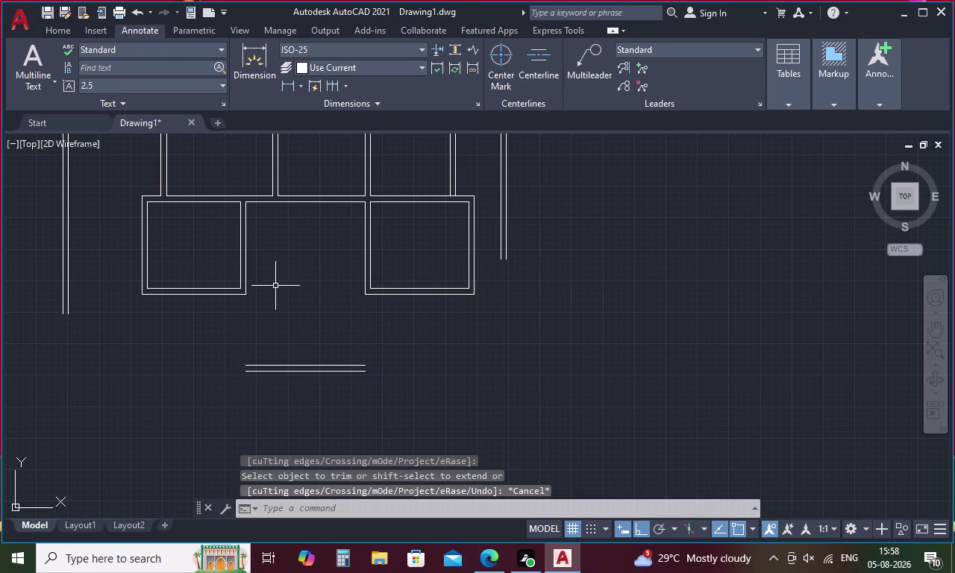
Extend the middle bay's four side lines down to the sill.
key(e)
text(x)
key(space)
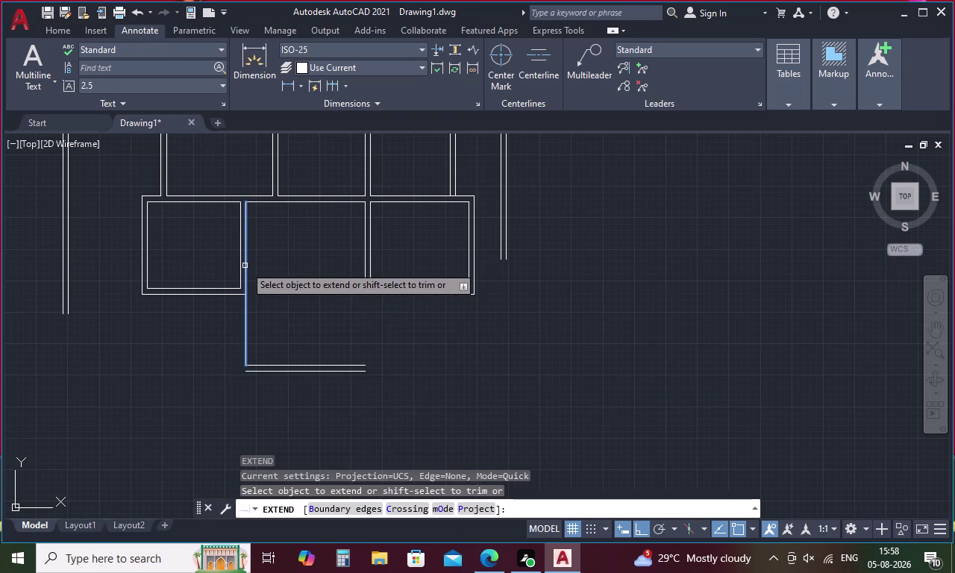
click(245, 266)
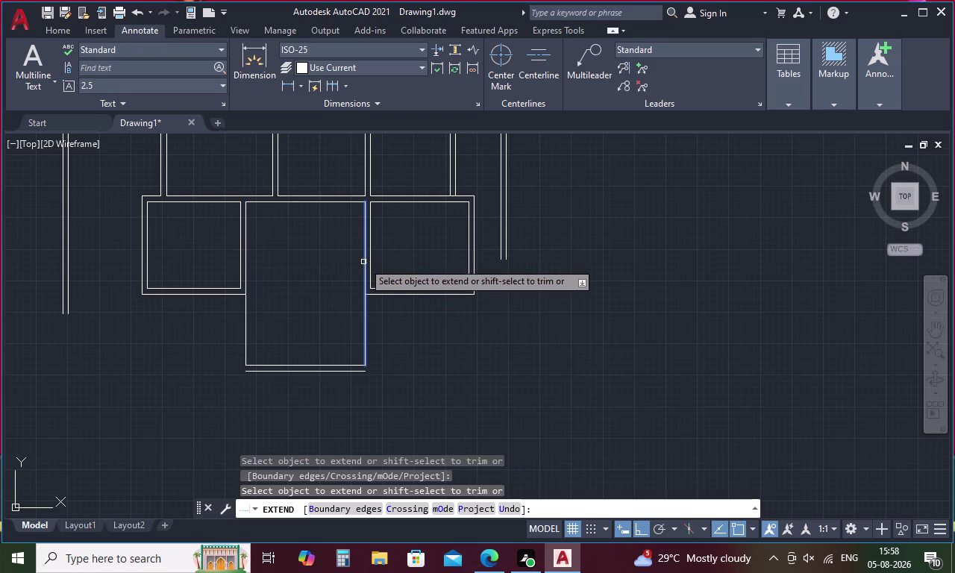
click(365, 262)
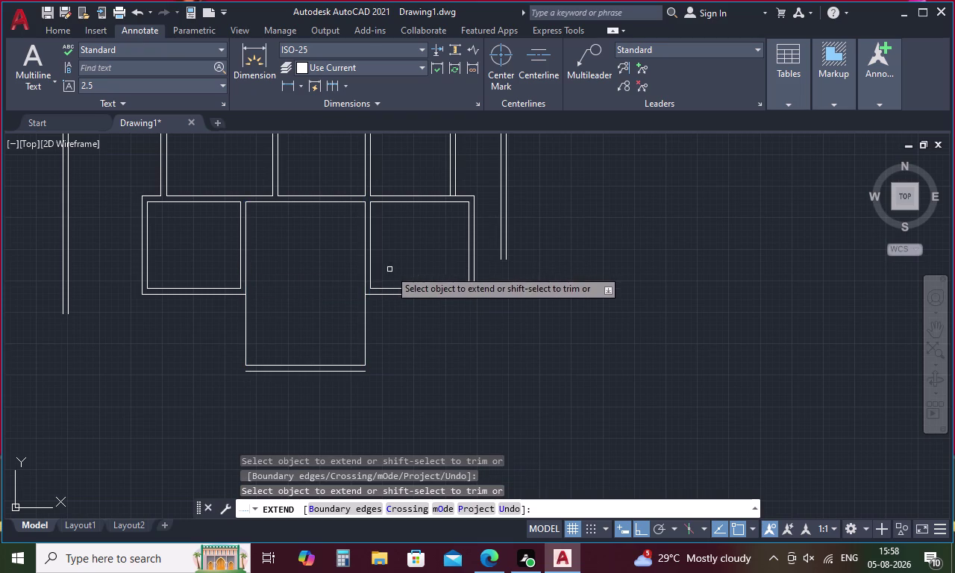
click(372, 273)
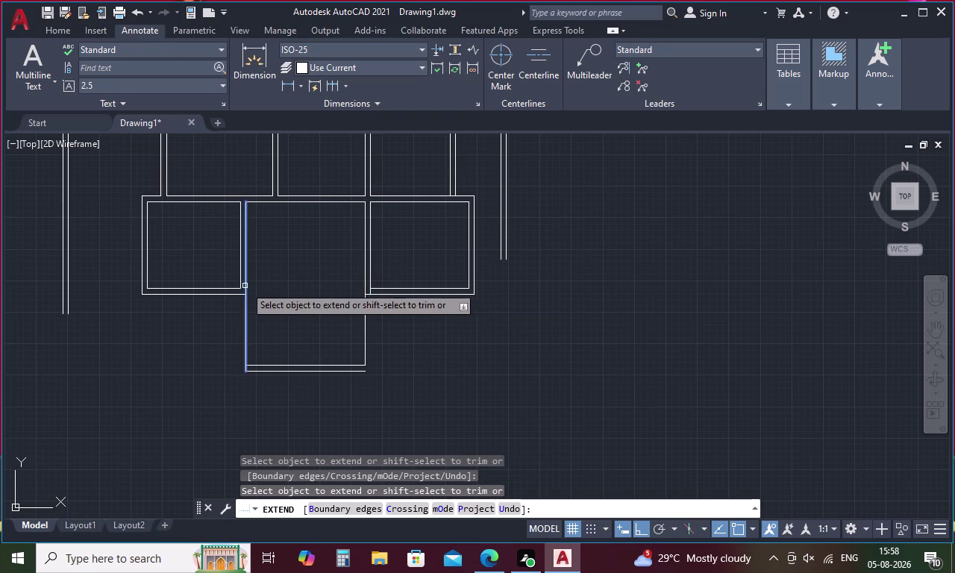
click(239, 276)
key(Escape)
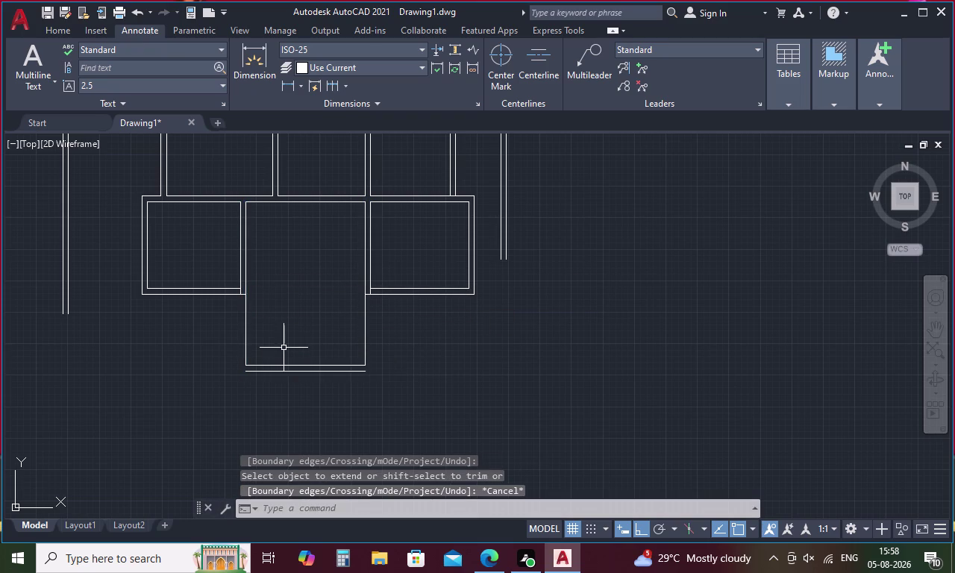
Fillet the bay's left and right sides to the sill for clean corners.
text(f)
key(space)
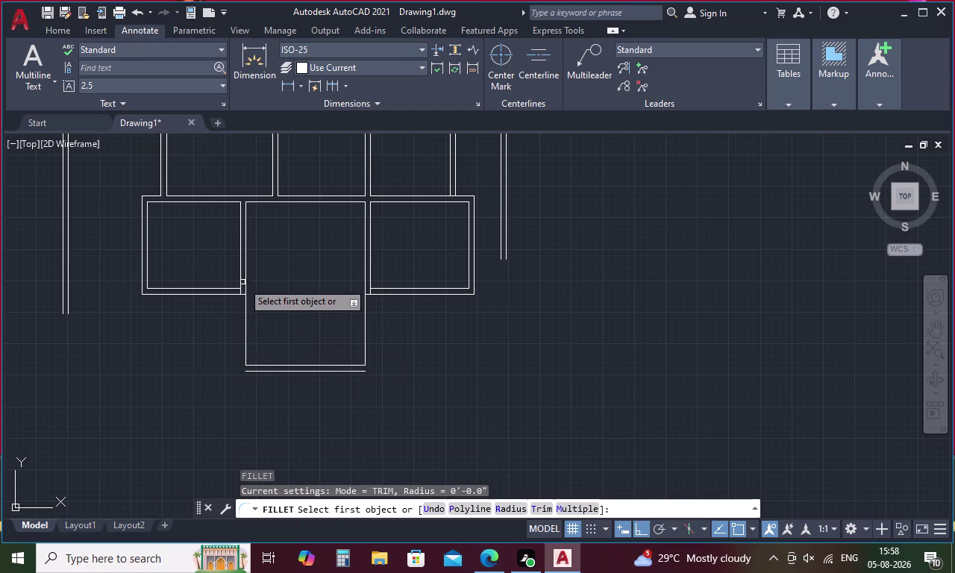
scroll(up, 3)
click(229, 315)
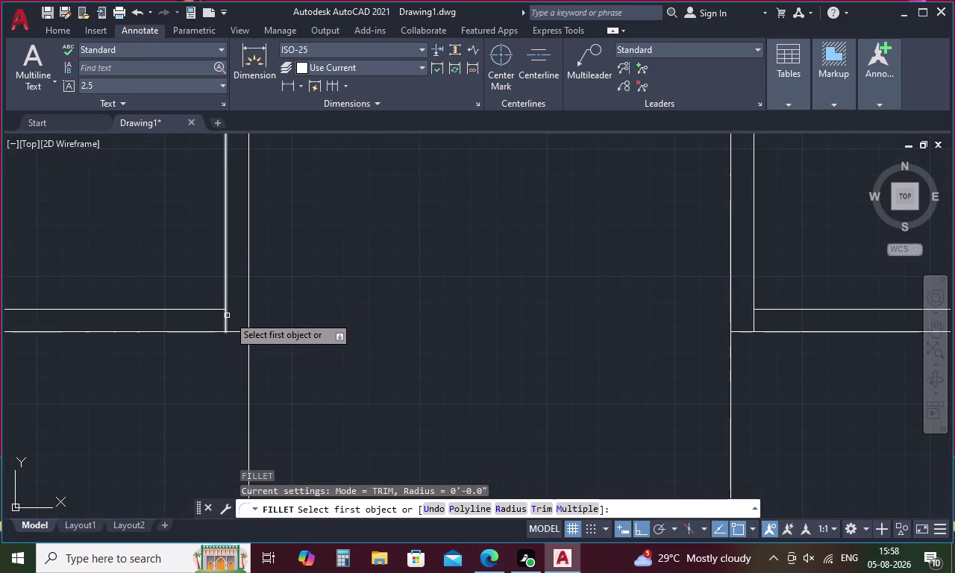
click(227, 320)
scroll(down, 3)
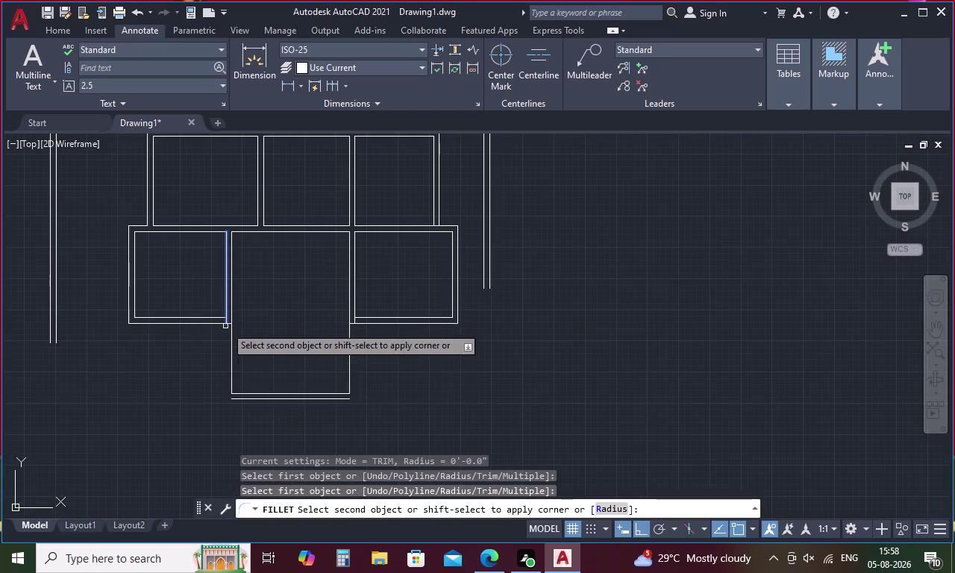
click(240, 399)
key(space)
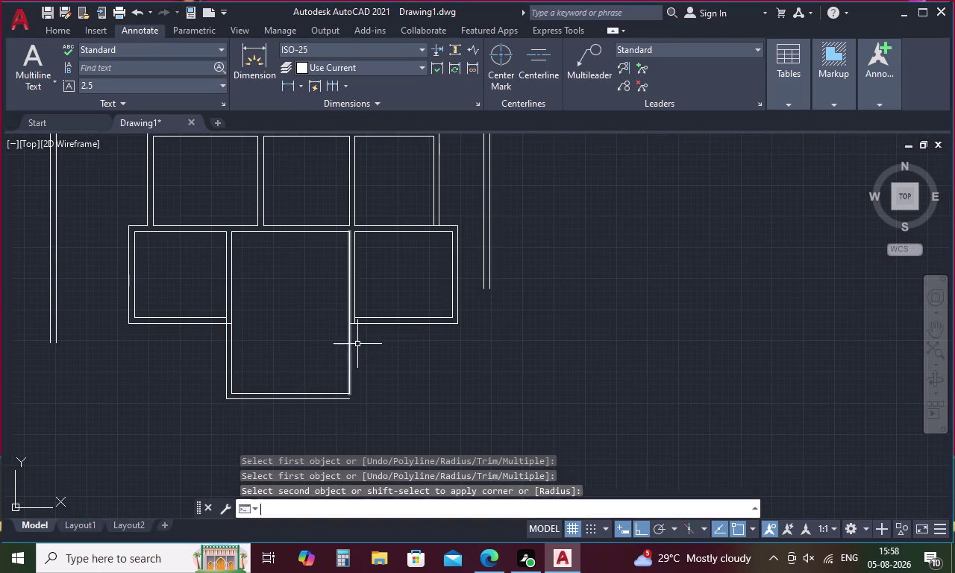
click(353, 298)
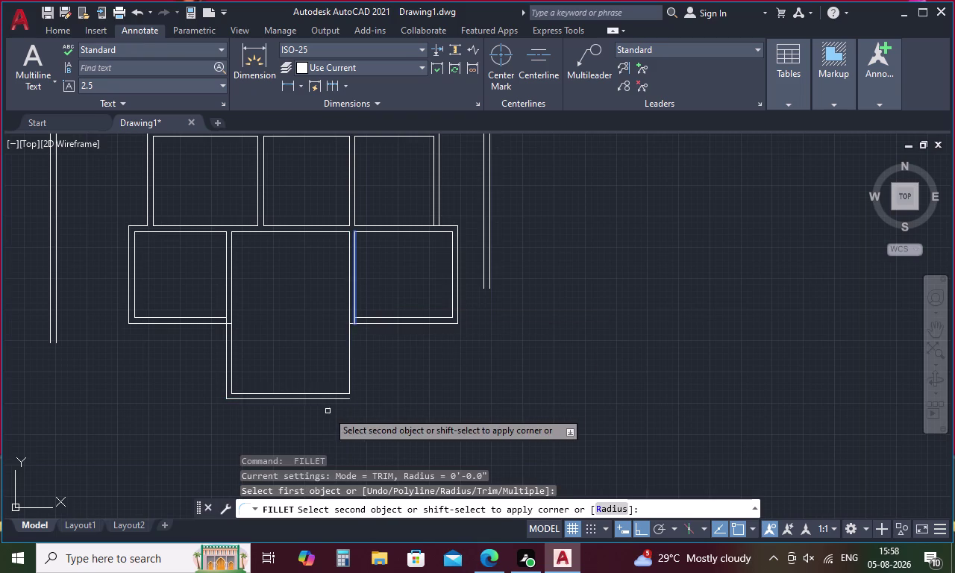
click(332, 400)
key(Escape)
Fence-trim the overlapping line ends at the lower pane corners and recentre the frame.
text(tr)
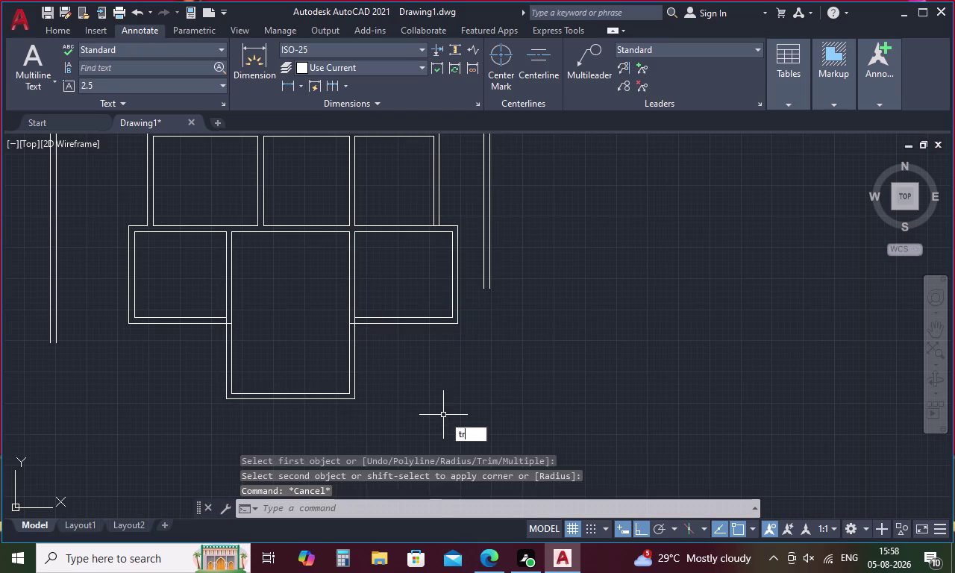
key(space)
scroll(up, 3)
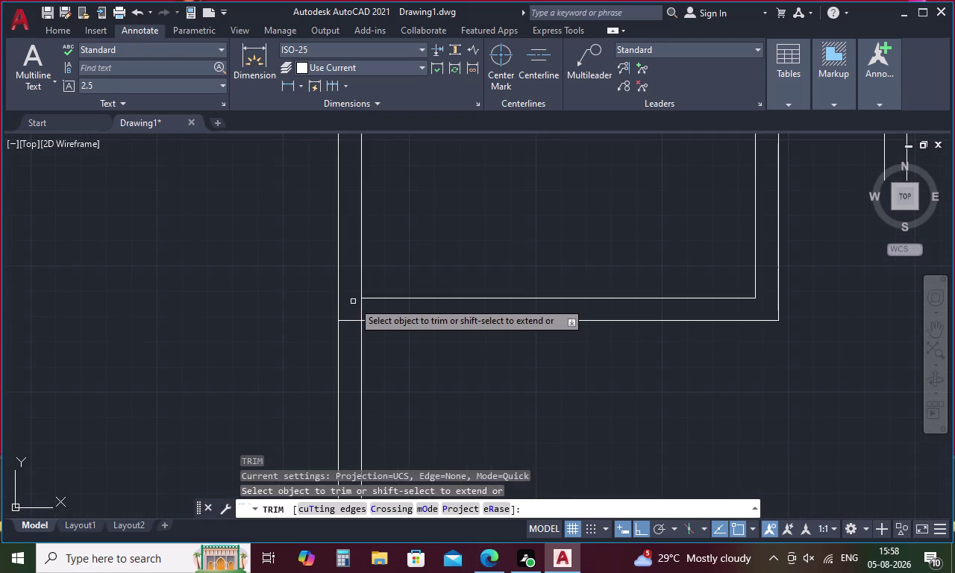
drag(353, 302, 352, 340)
drag(369, 311, 355, 317)
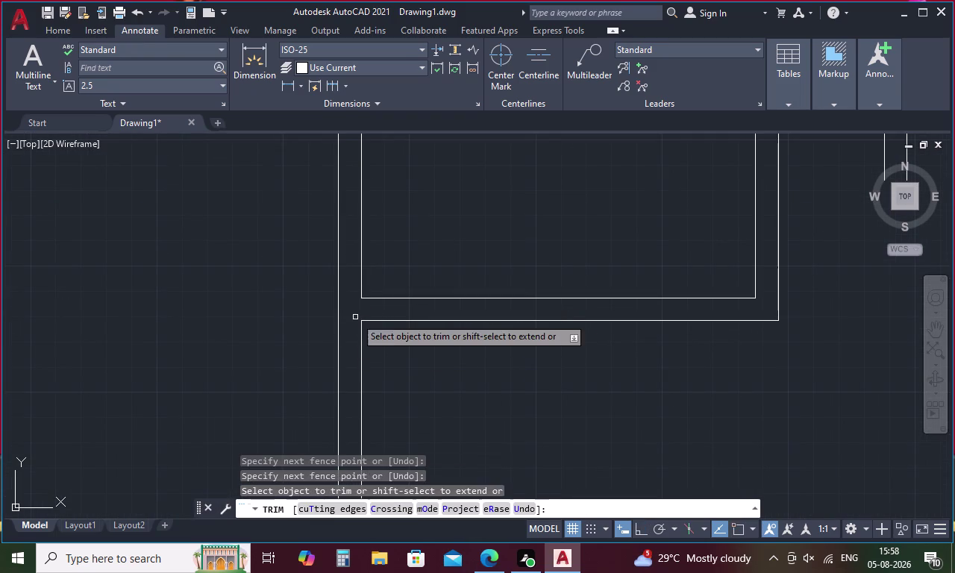
scroll(down, 3)
scroll(up, 3)
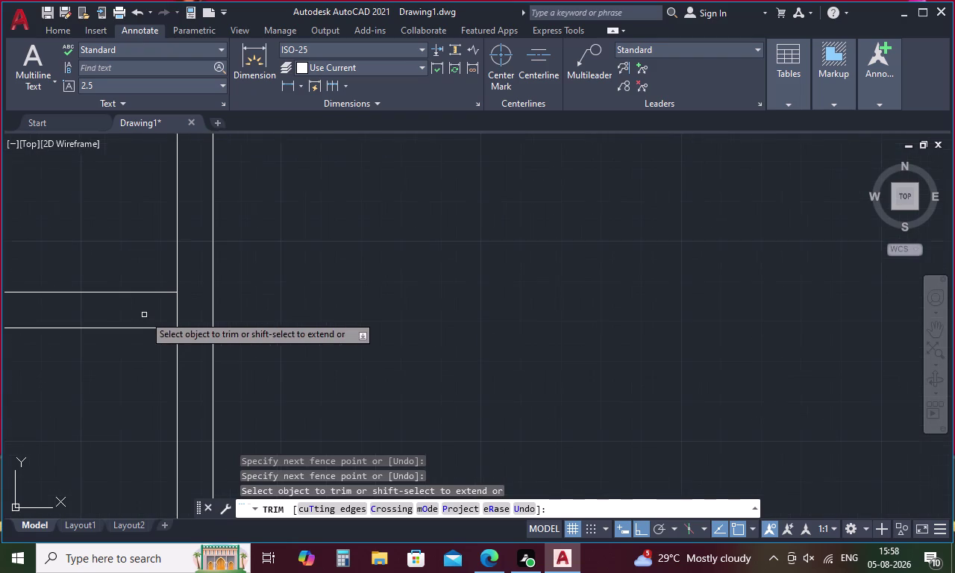
drag(152, 312, 194, 357)
scroll(down, 3)
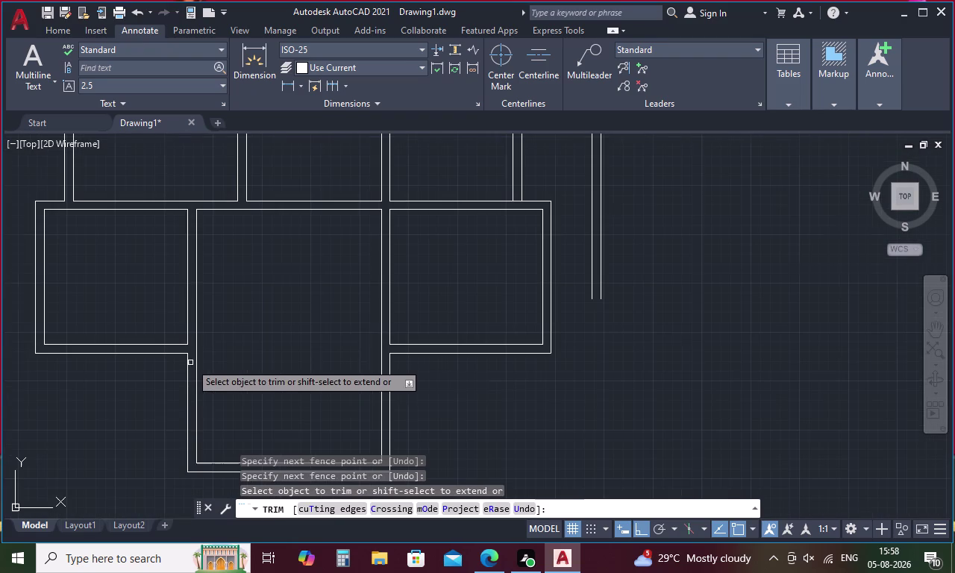
scroll(down, 3)
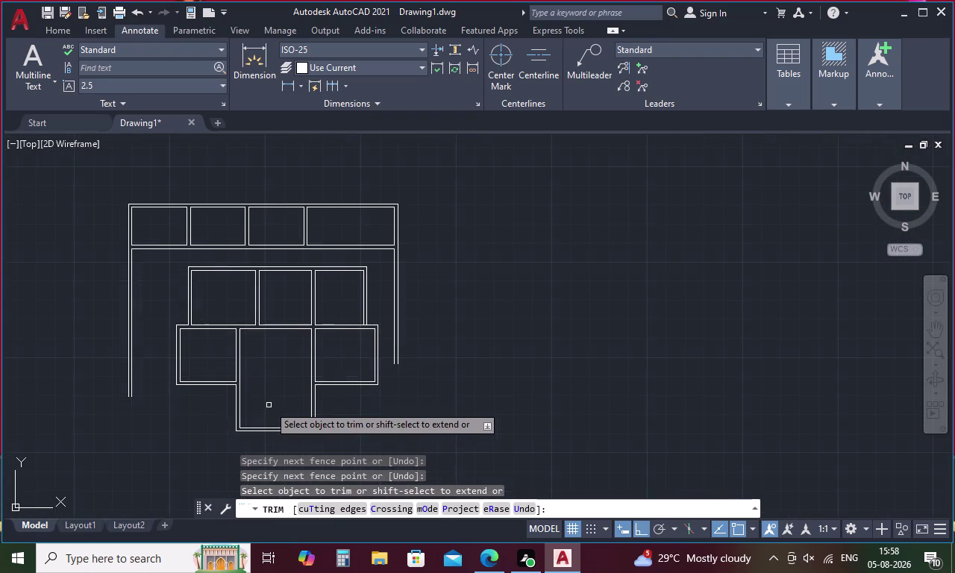
middle_drag(270, 406, 372, 310)
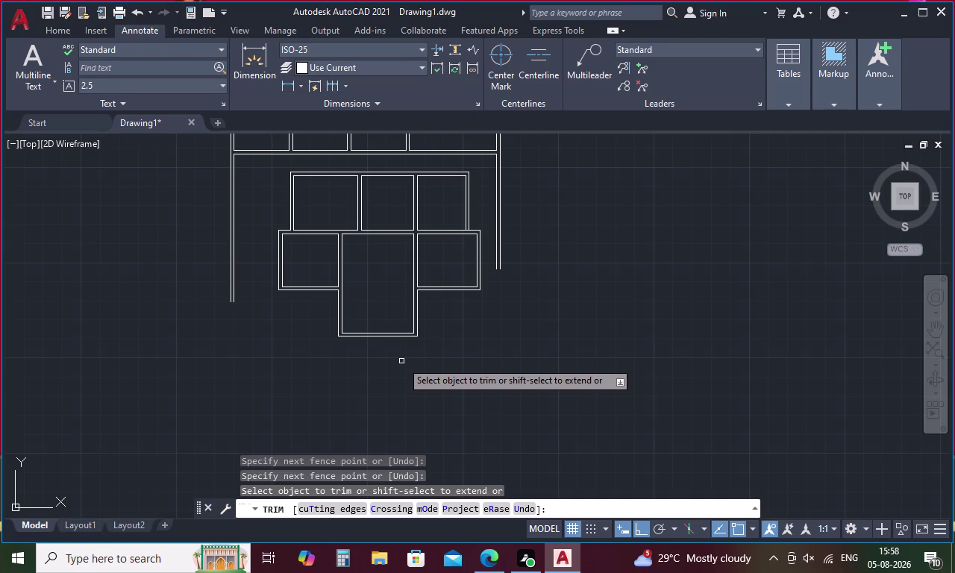
key(Escape)
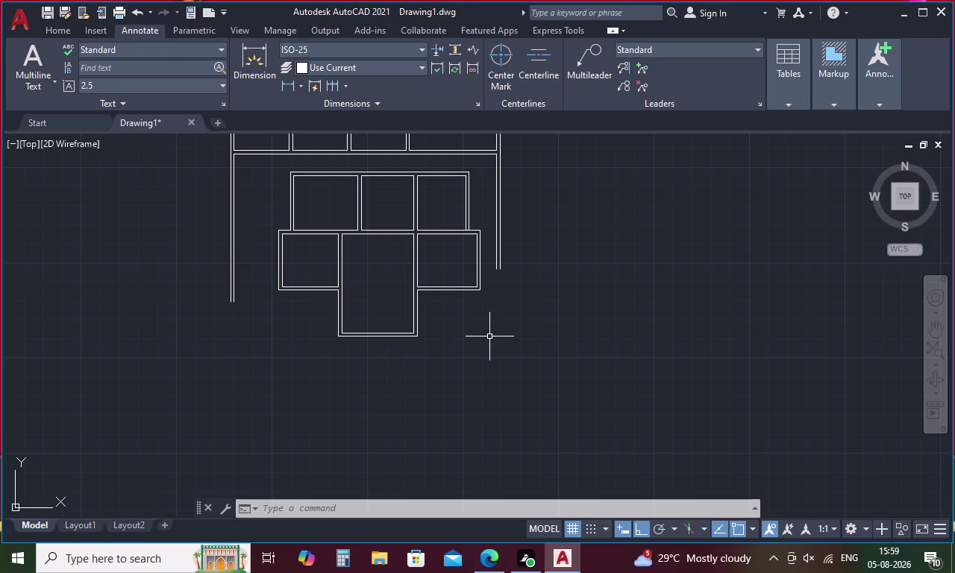
Clear pending commands and start OFFSET, which prompts for a distance defaulting to 0'-9.0".
key(Escape)
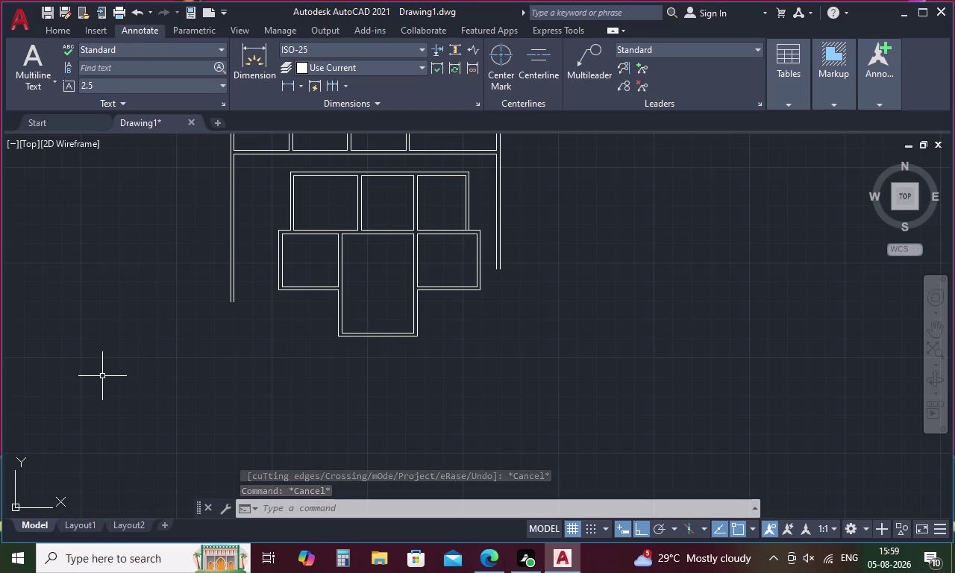
key(Escape)
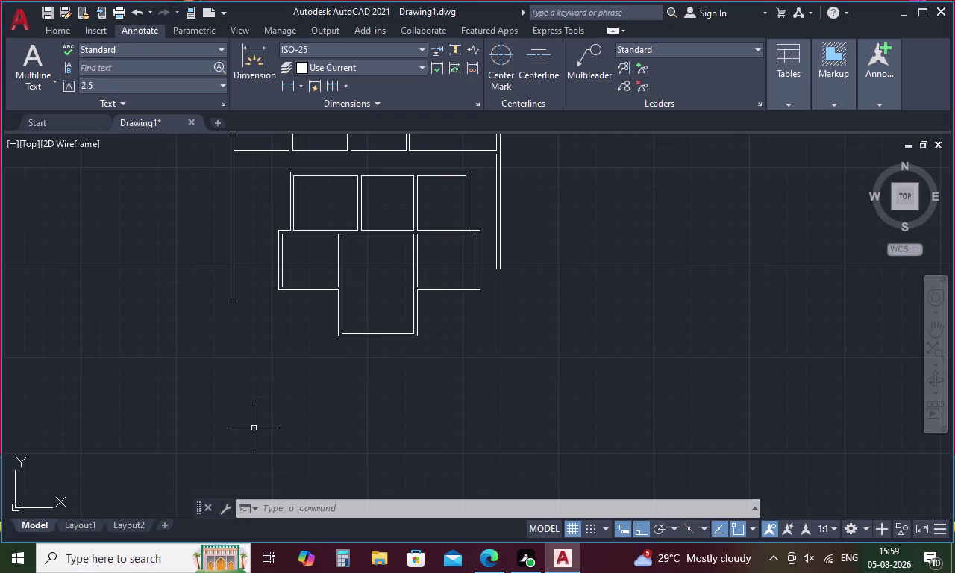
key(o)
key(Return)
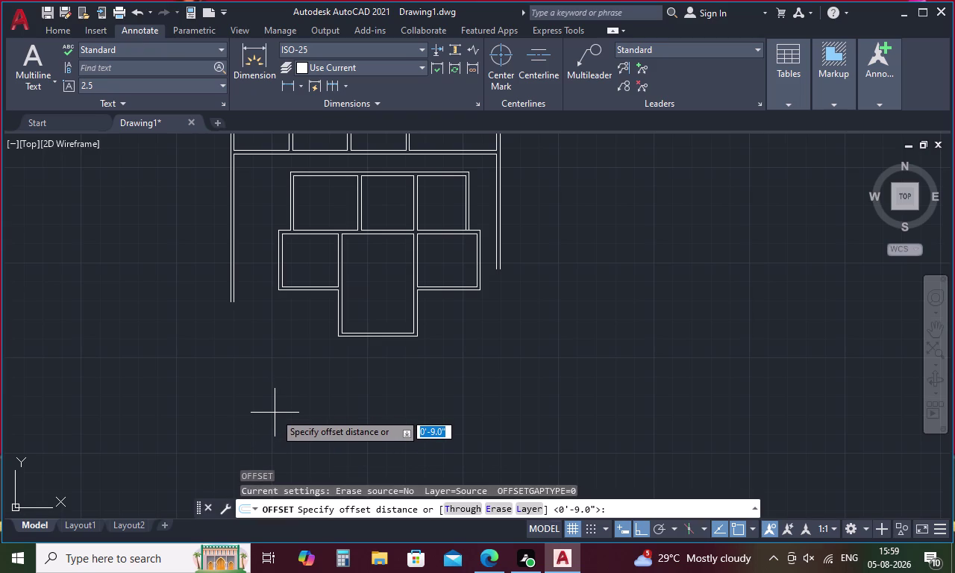
Offset the horizontal line 3' downward.
key(3)
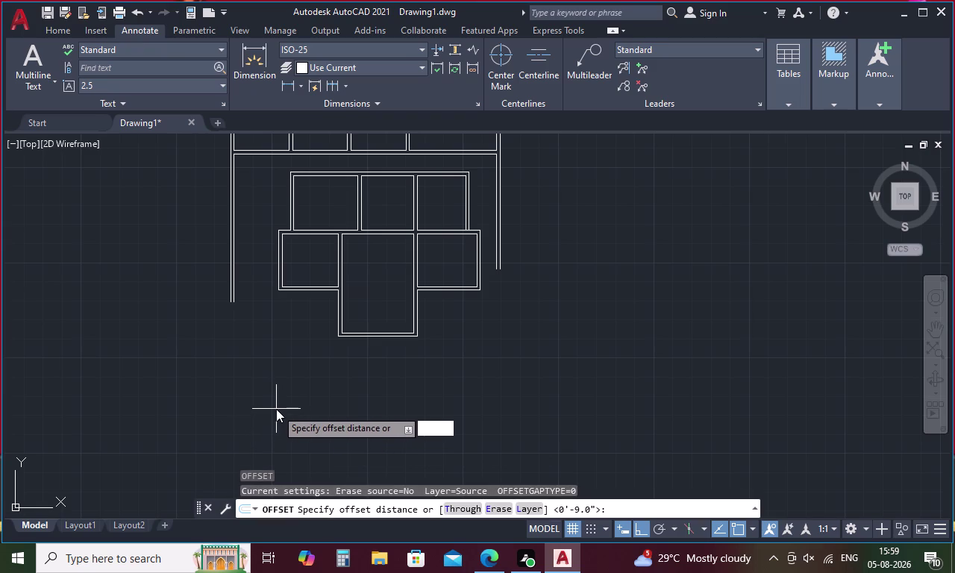
key(apostrophe)
key(Return)
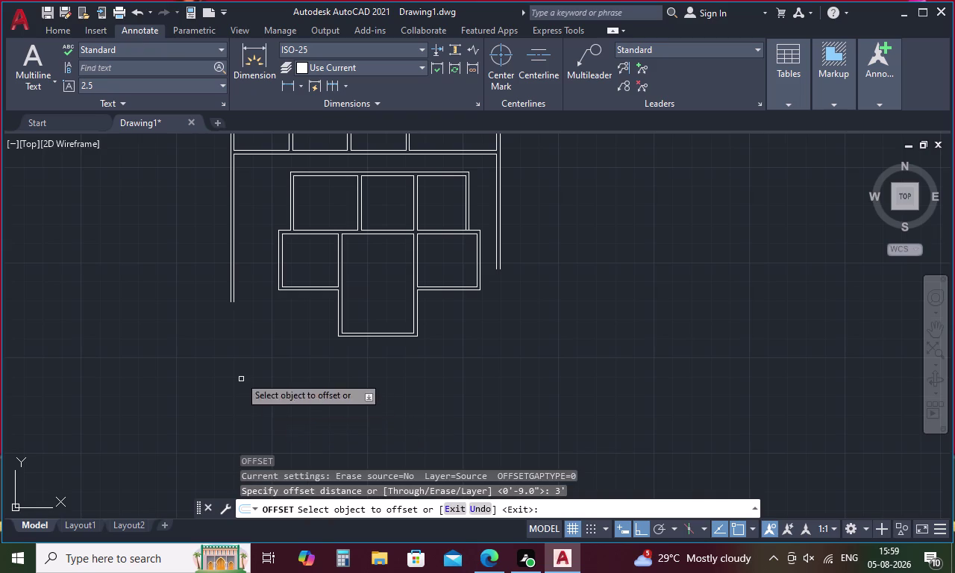
click(319, 290)
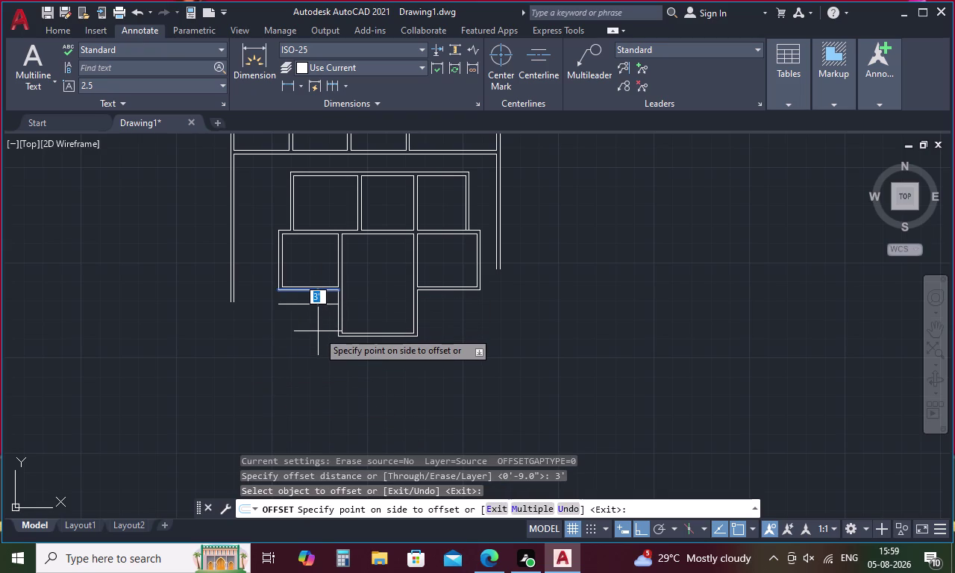
click(317, 331)
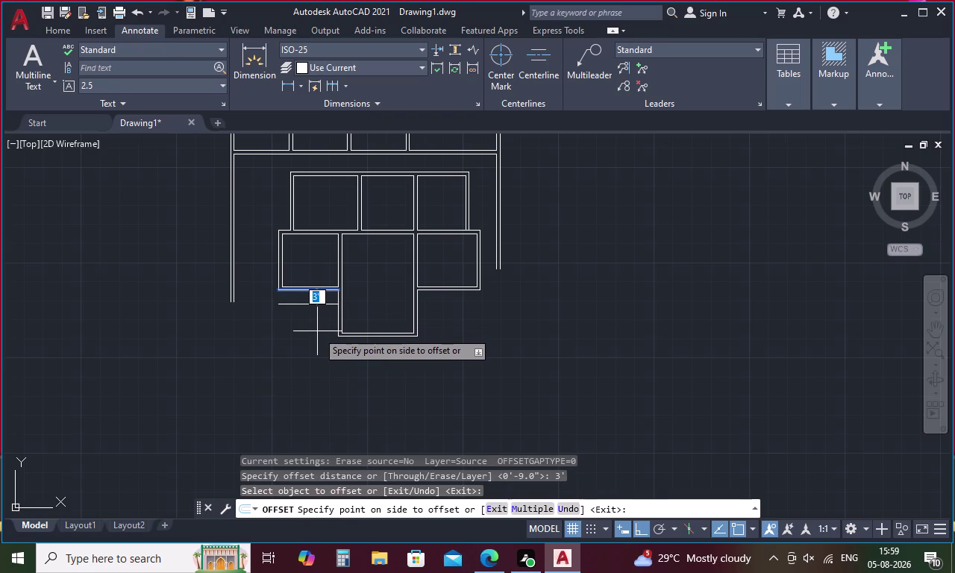
key(space)
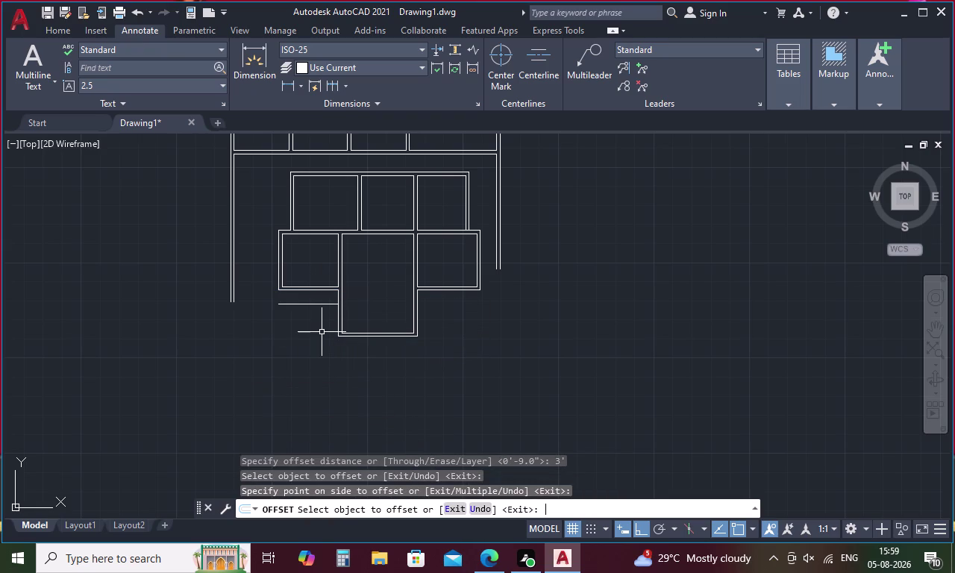
Offset the new line 9" downward to make a close double line.
key(space)
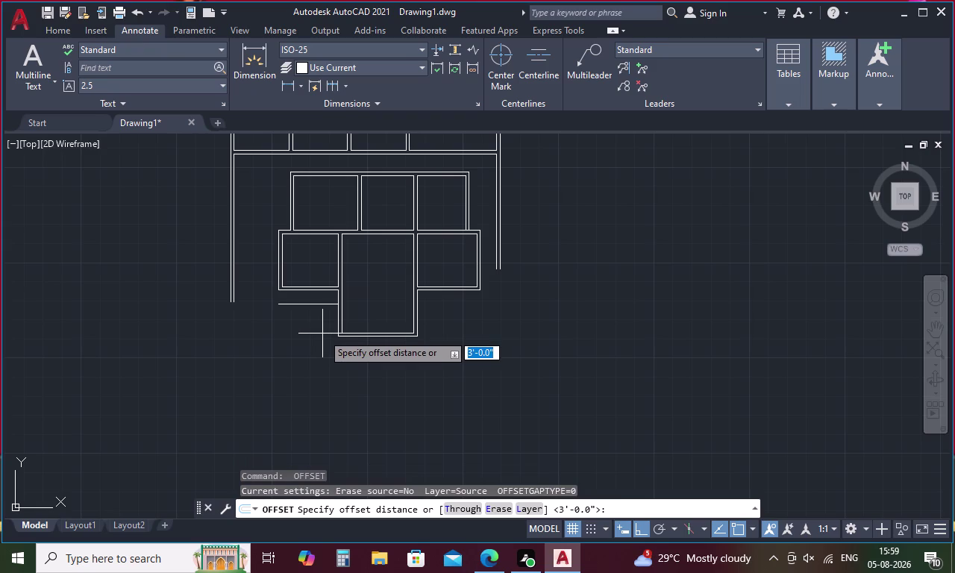
key(9)
key(Return)
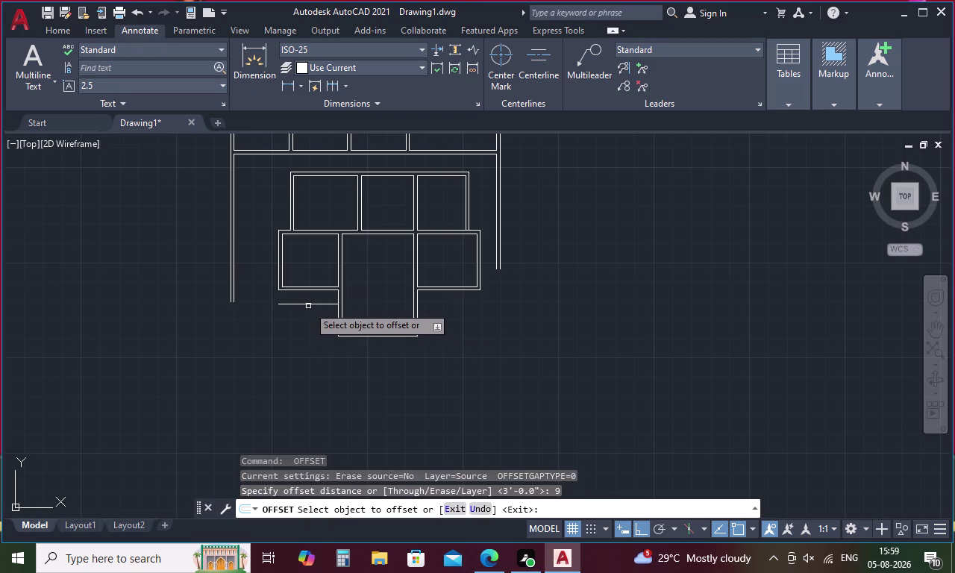
click(307, 305)
click(304, 333)
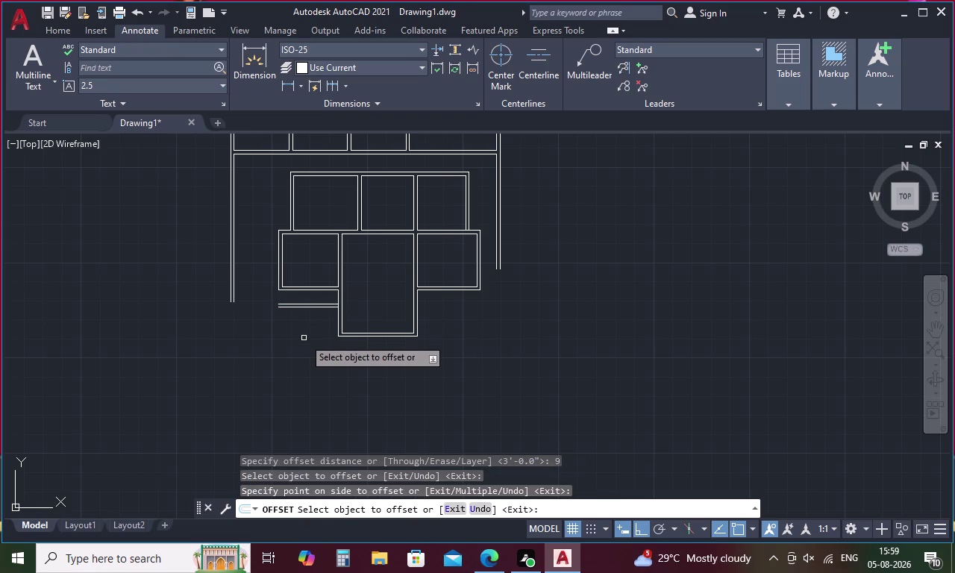
key(Escape)
Start a line using TK tracking from the pane corner toward the lower horizontal line.
key(l)
key(Return)
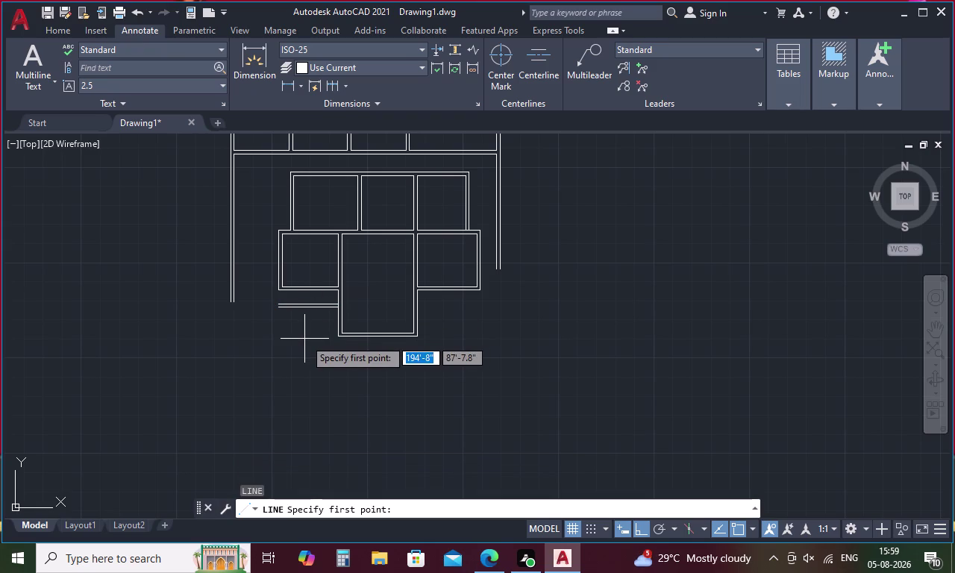
text(tk)
key(space)
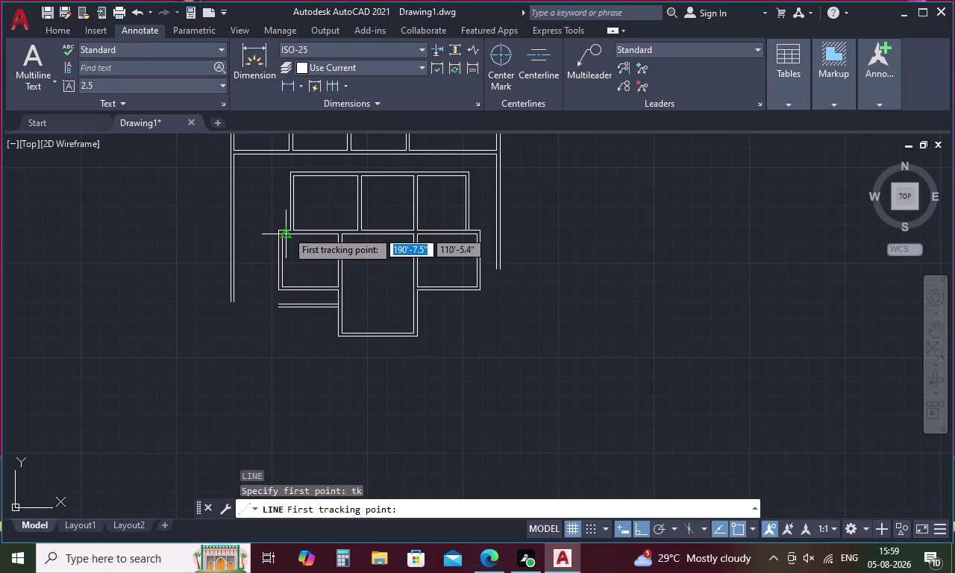
scroll(up, 3)
click(290, 231)
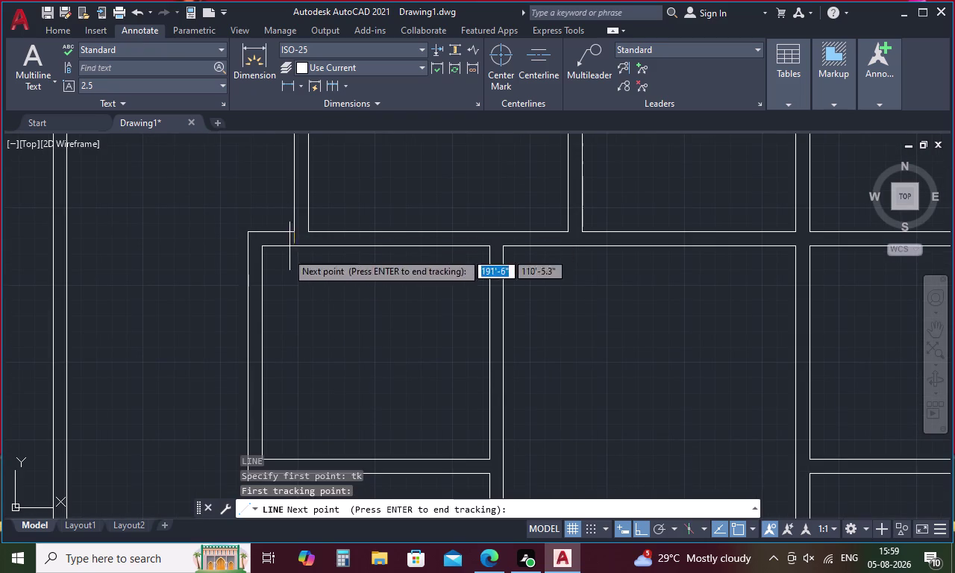
middle_drag(269, 396, 323, 262)
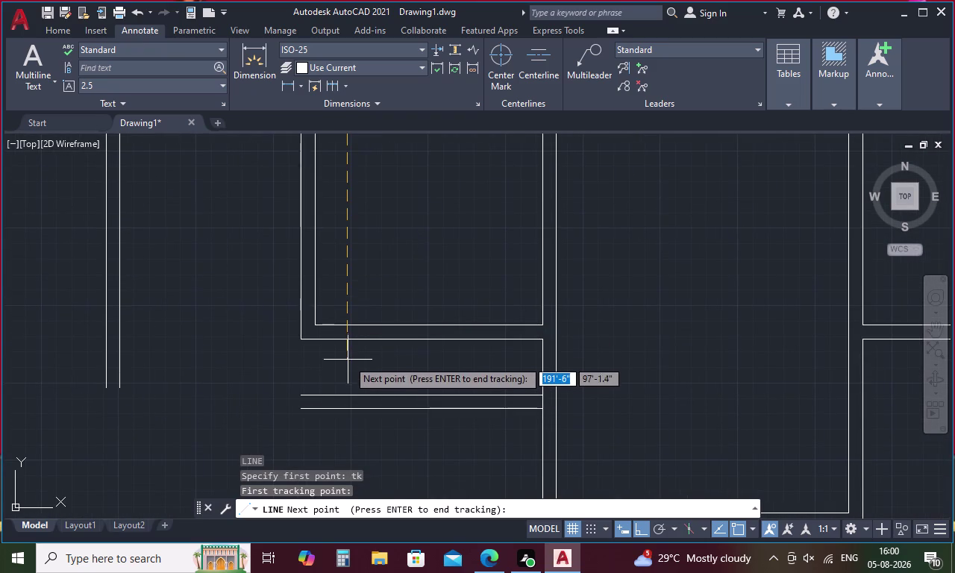
click(345, 394)
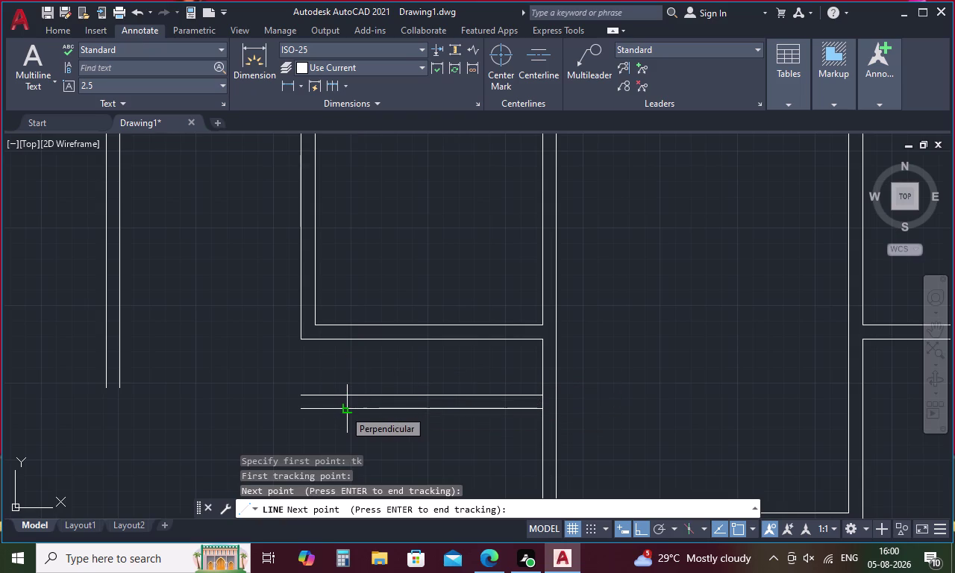
click(344, 409)
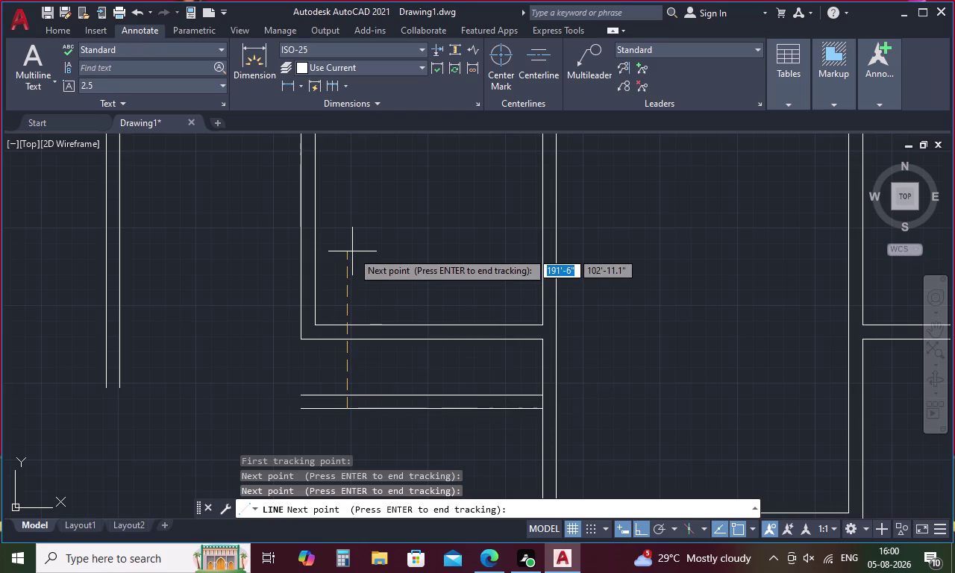
Draw the short vertical segment ending on the lower double line.
middle_drag(353, 260, 358, 457)
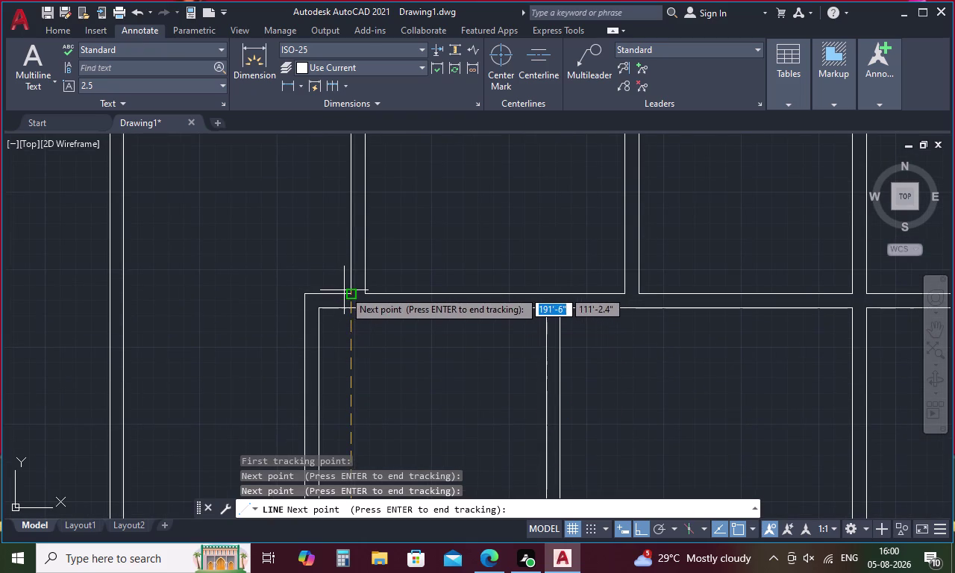
middle_drag(346, 341, 372, 203)
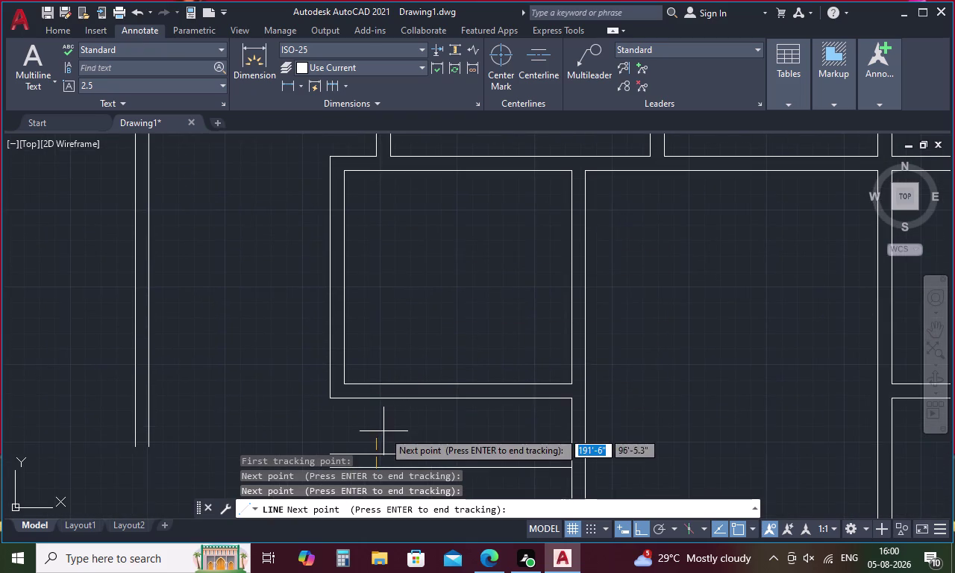
middle_drag(384, 428, 391, 239)
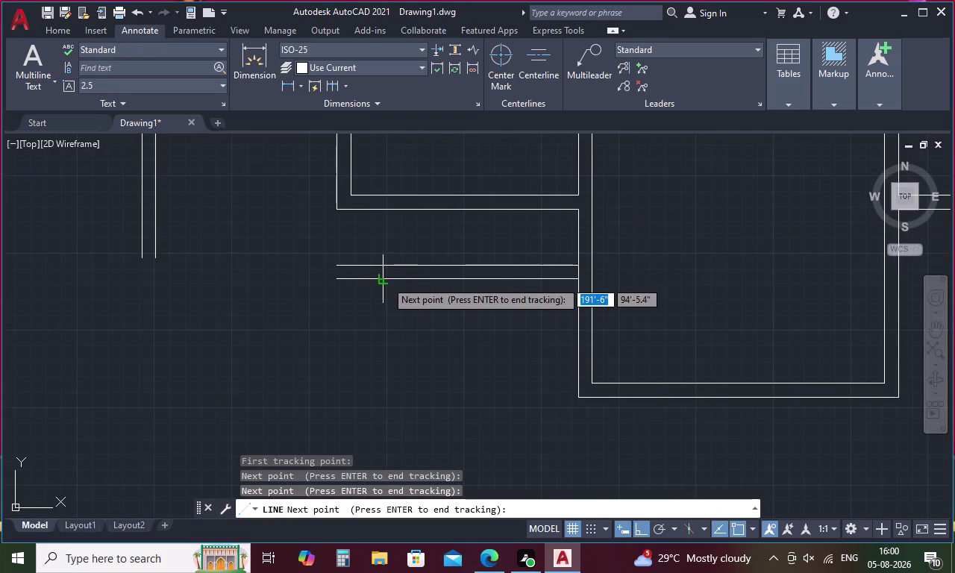
key(space)
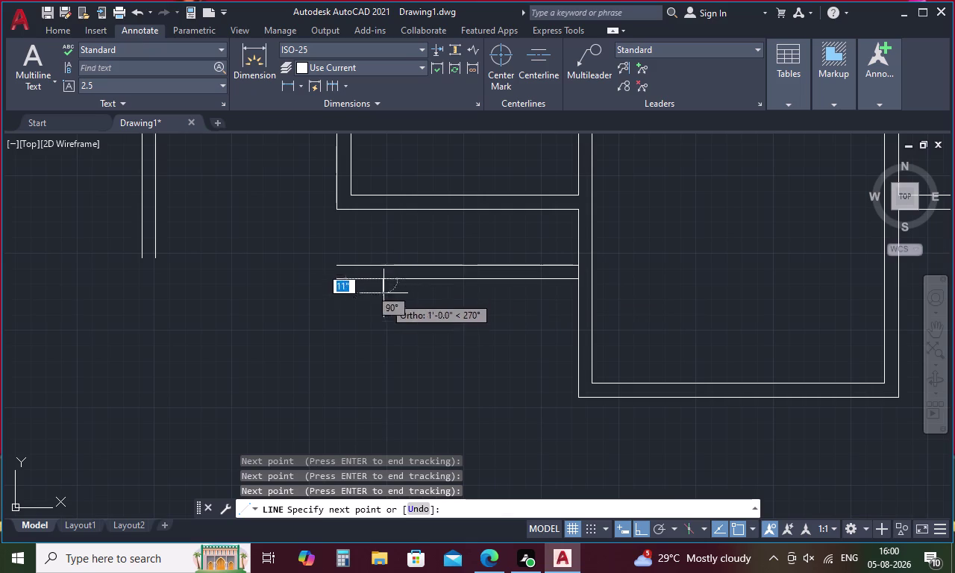
click(385, 263)
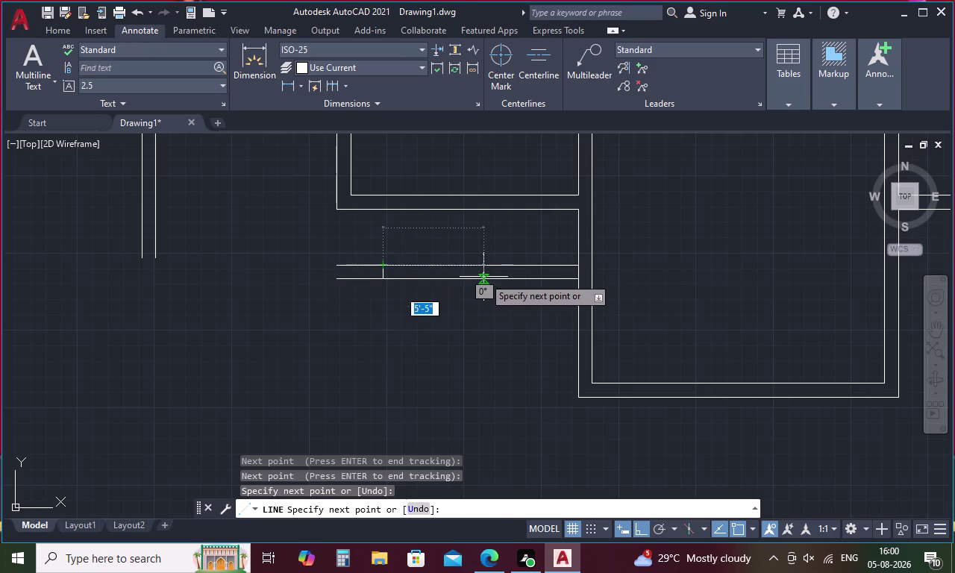
key(Escape)
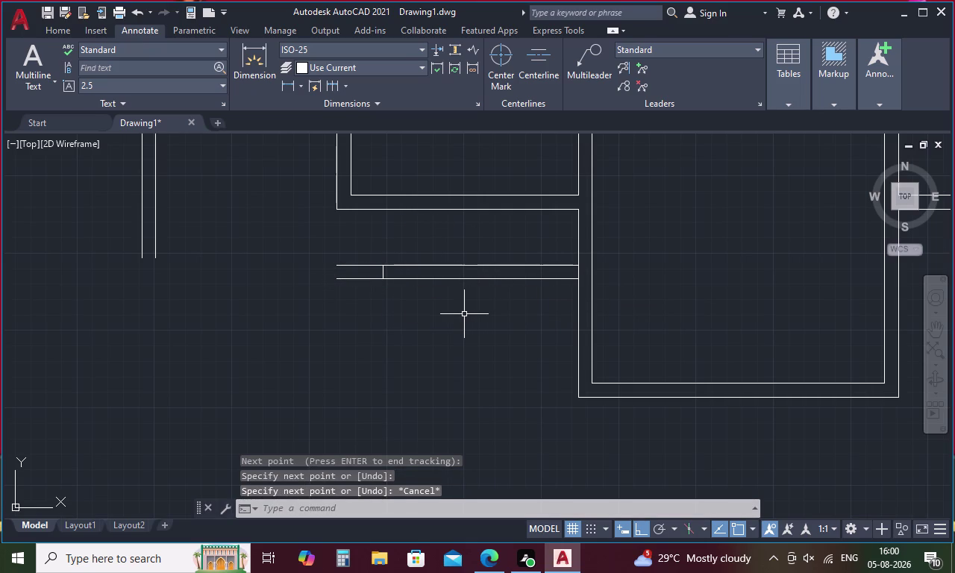
Draw a 6'-4.5" vertical line downward, then select both vertical line pieces.
key(l)
key(Return)
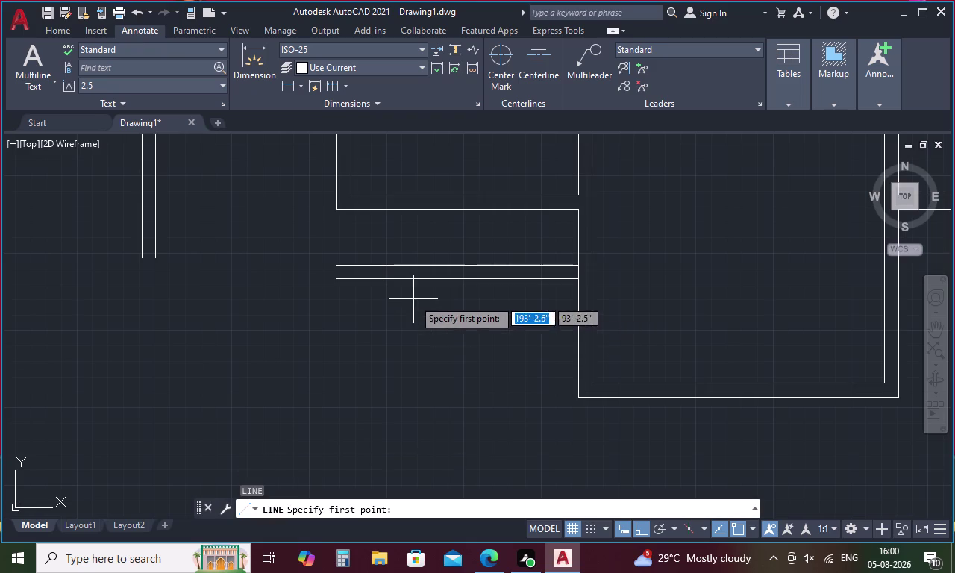
drag(381, 280, 382, 286)
middle_drag(384, 387, 386, 273)
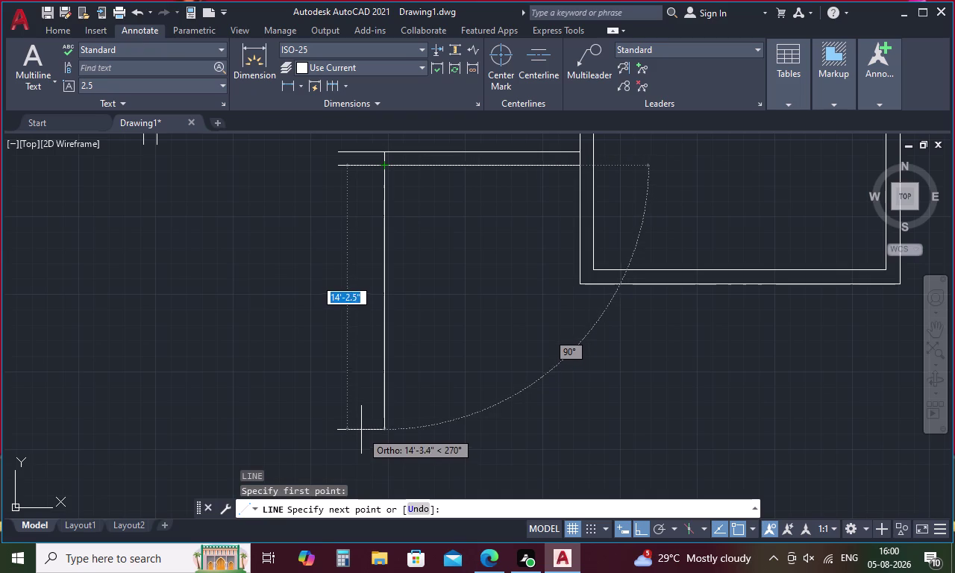
text(6')
text(4.)
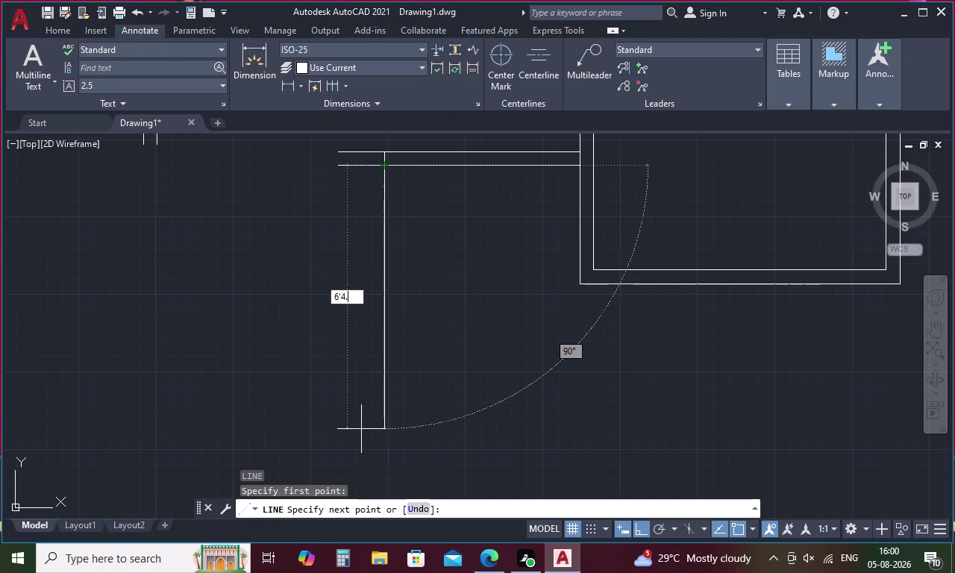
key(5)
key(shift+quotedbl)
key(Return)
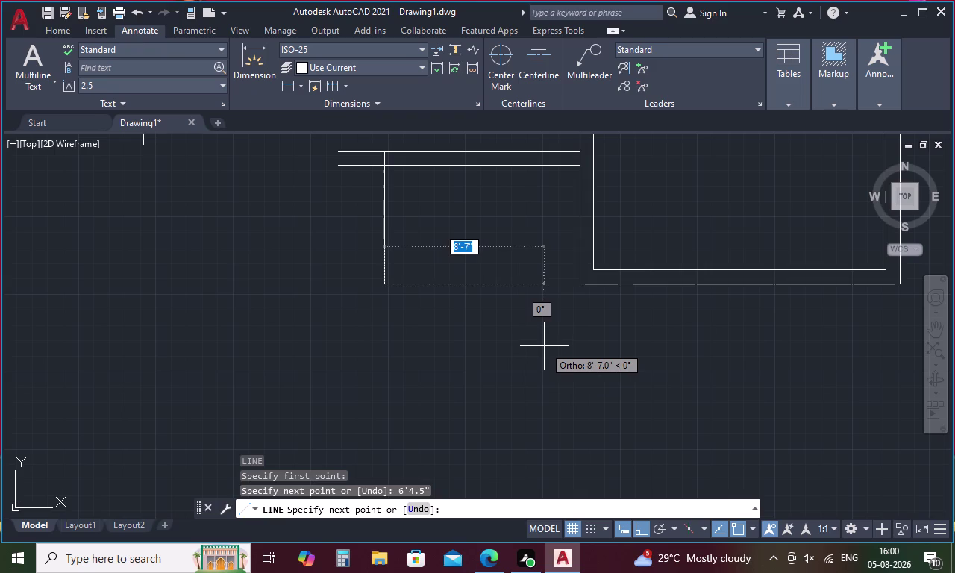
key(Escape)
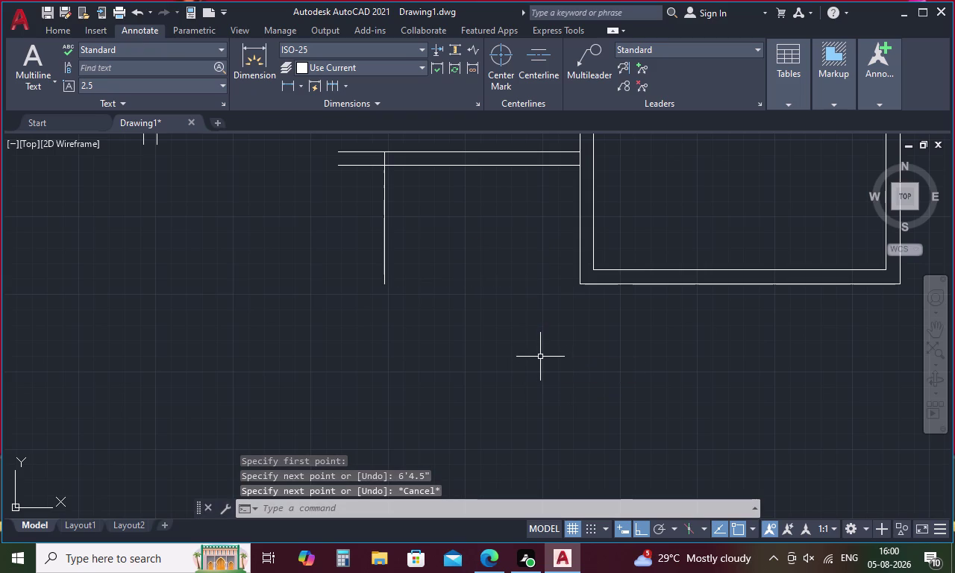
click(384, 154)
click(383, 194)
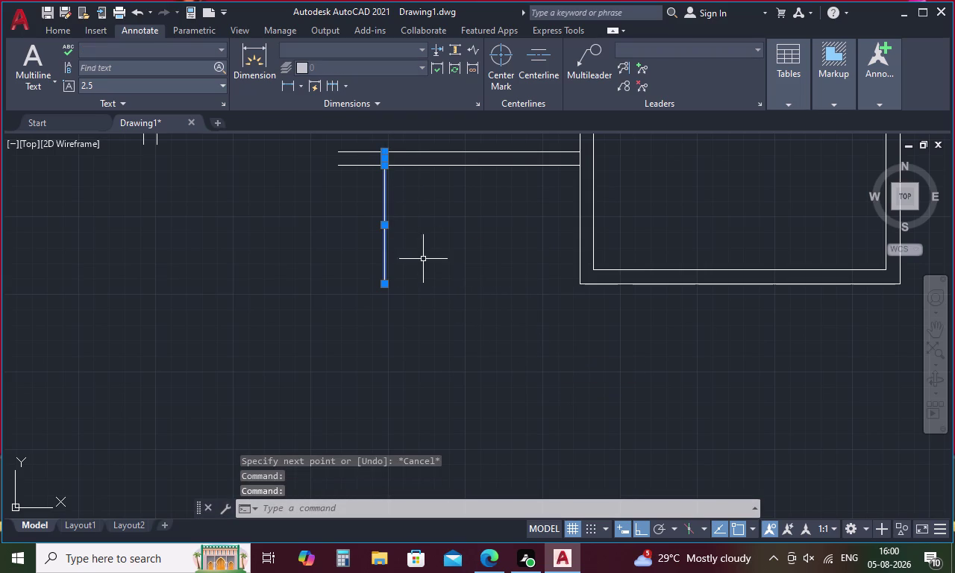
Join the two pieces of the vertical jamb line into one line.
text(j)
key(space)
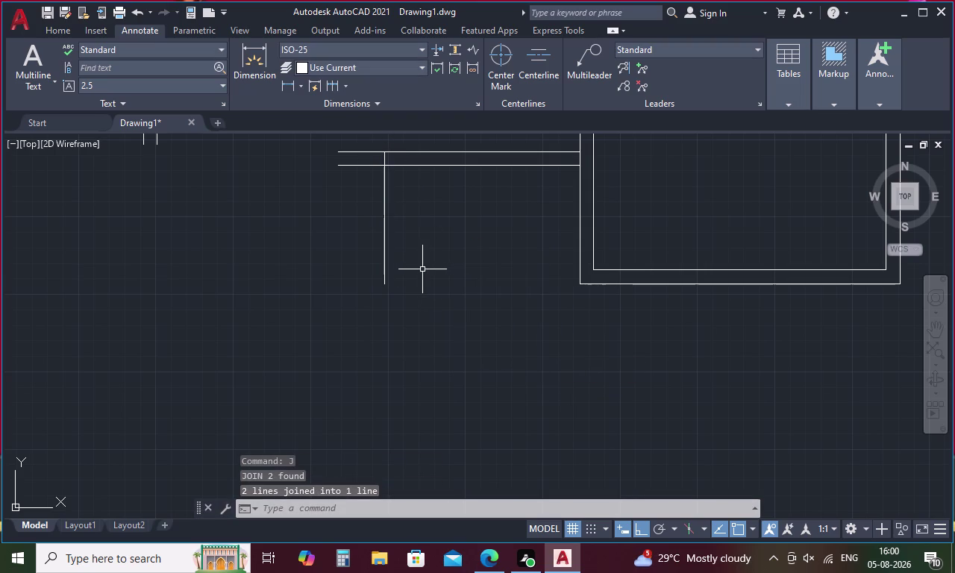
click(384, 192)
key(Escape)
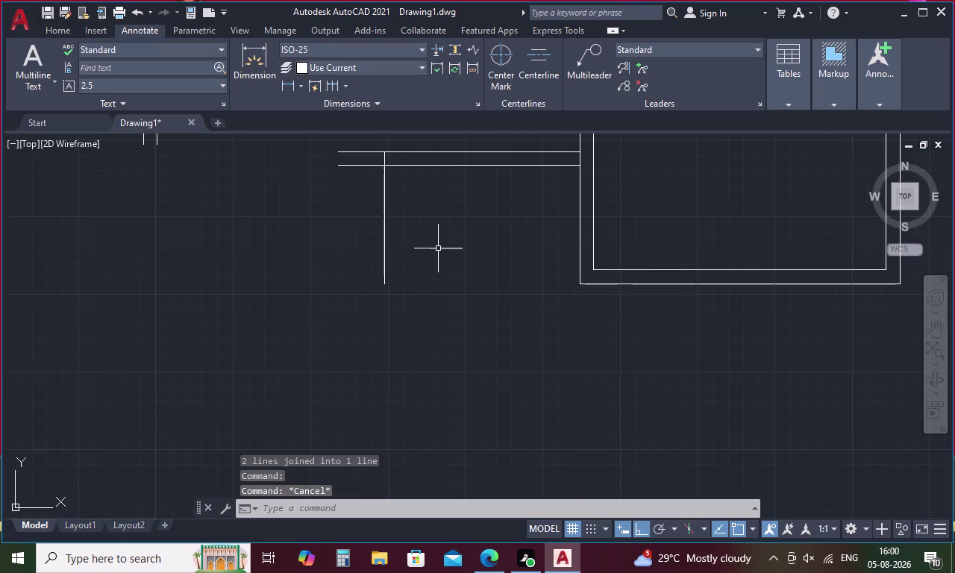
Offset the vertical jamb line 9 units to the right.
text(o)
key(space)
text(9)
key(space)
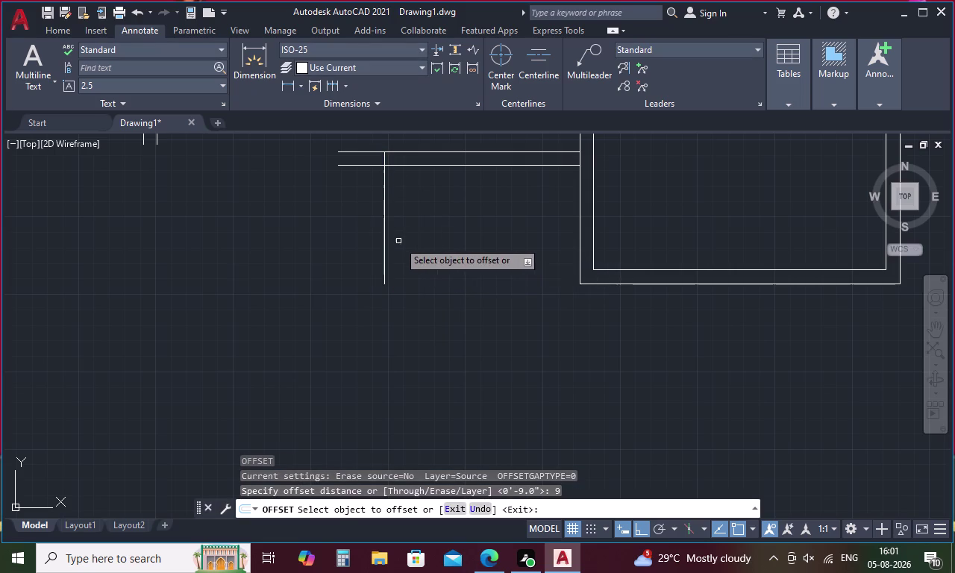
click(385, 219)
click(409, 217)
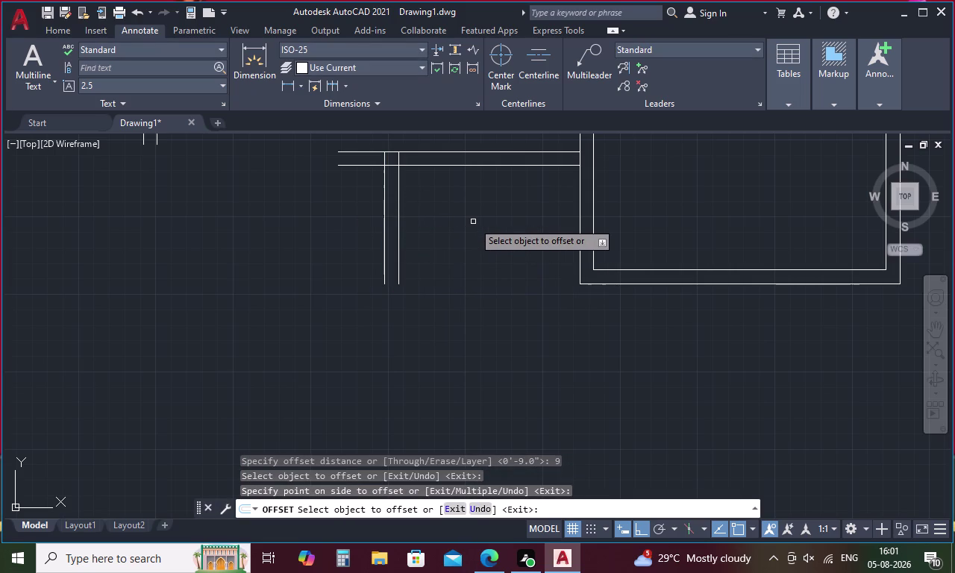
key(Escape)
Fence-trim the overlapping line ends where the jamb meets the transom.
key(t)
key(r)
key(space)
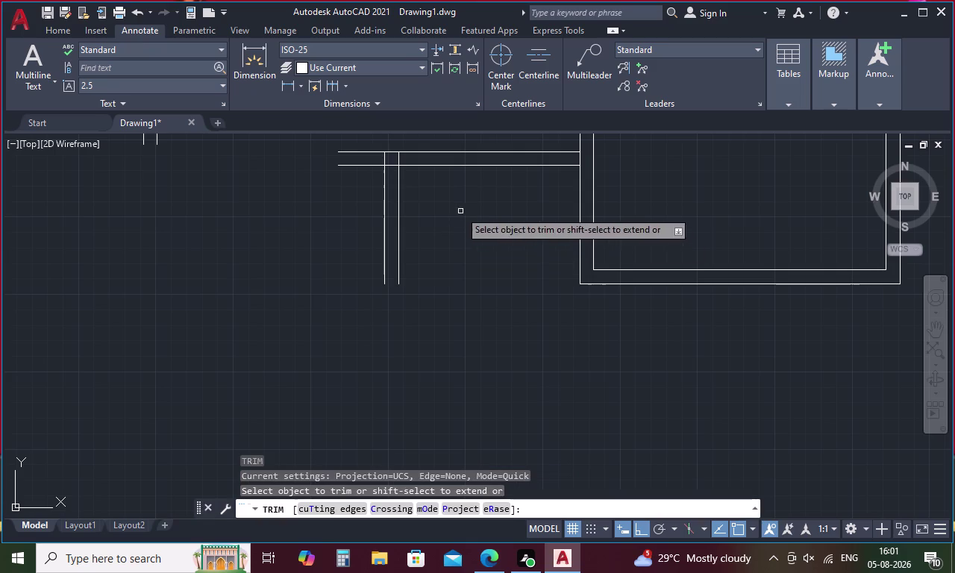
scroll(up, 3)
drag(401, 155, 365, 188)
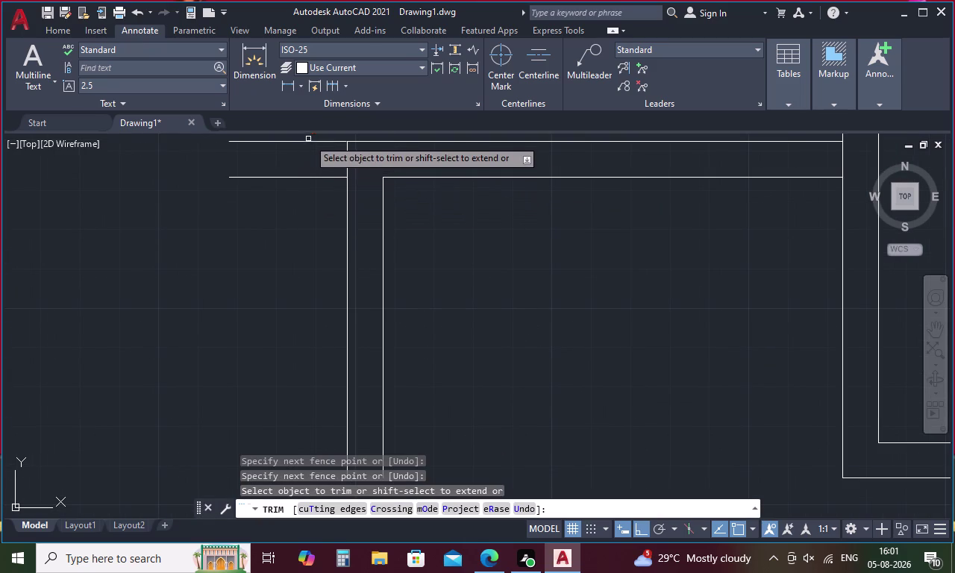
drag(309, 137, 301, 188)
scroll(down, 3)
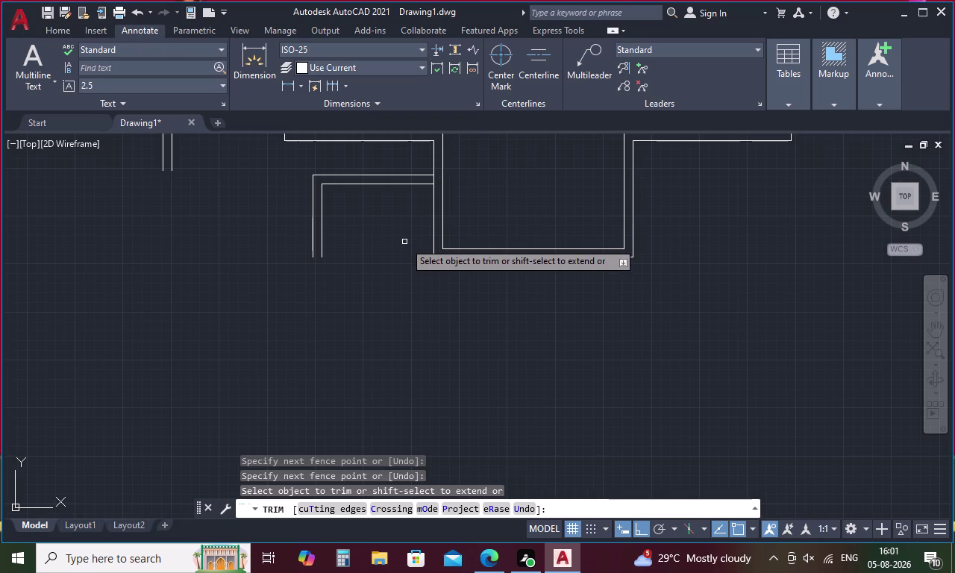
key(Escape)
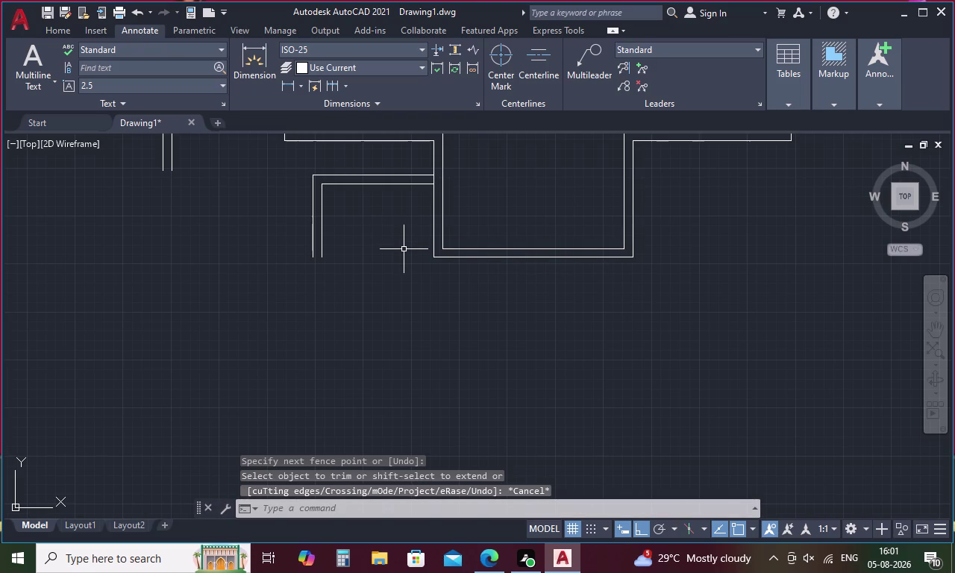
key(o)
key(Return)
Add a divider 5'6" right of the inner left jamb, doubled by a 9-unit offset.
key(5)
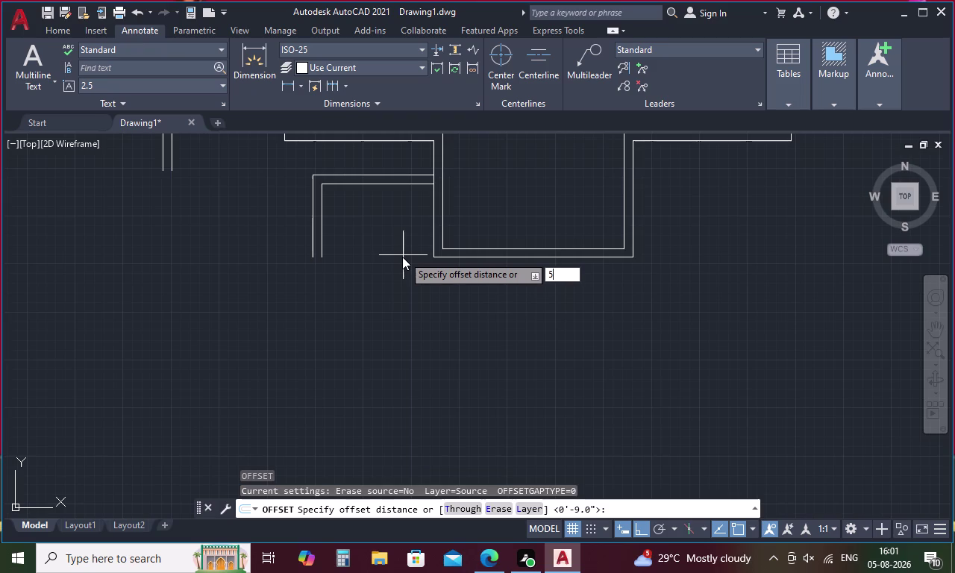
key(apostrophe)
text(6")
key(Return)
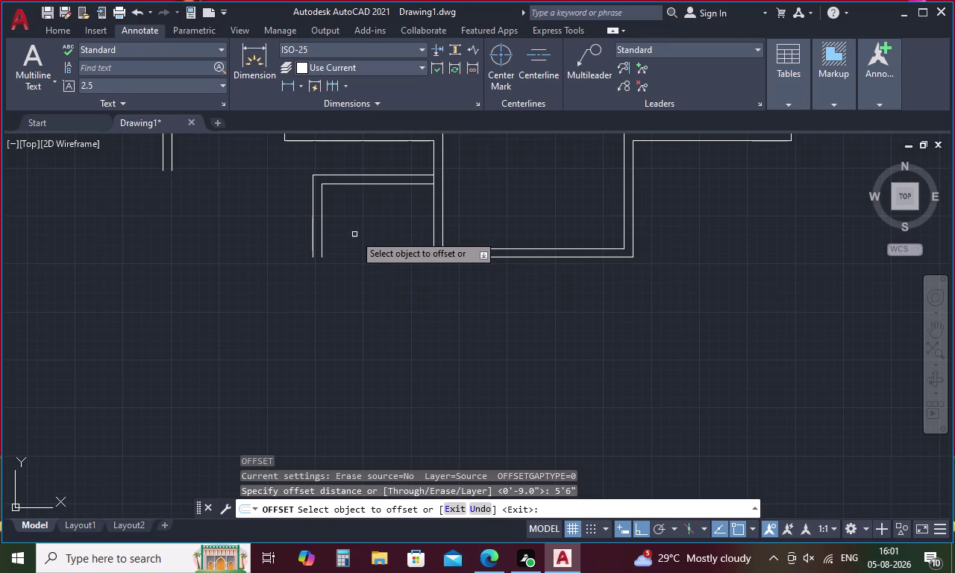
click(321, 218)
click(374, 221)
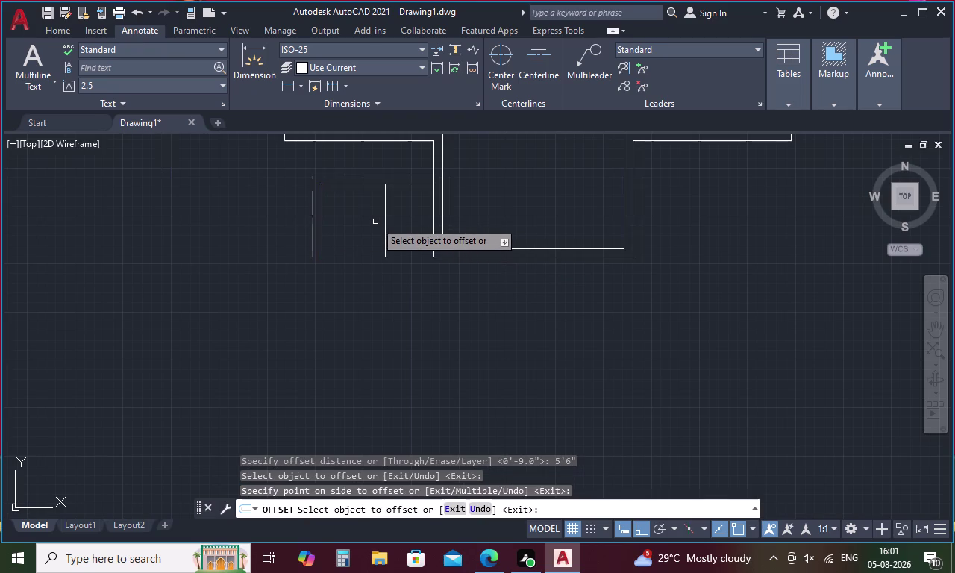
key(space)
key(space)
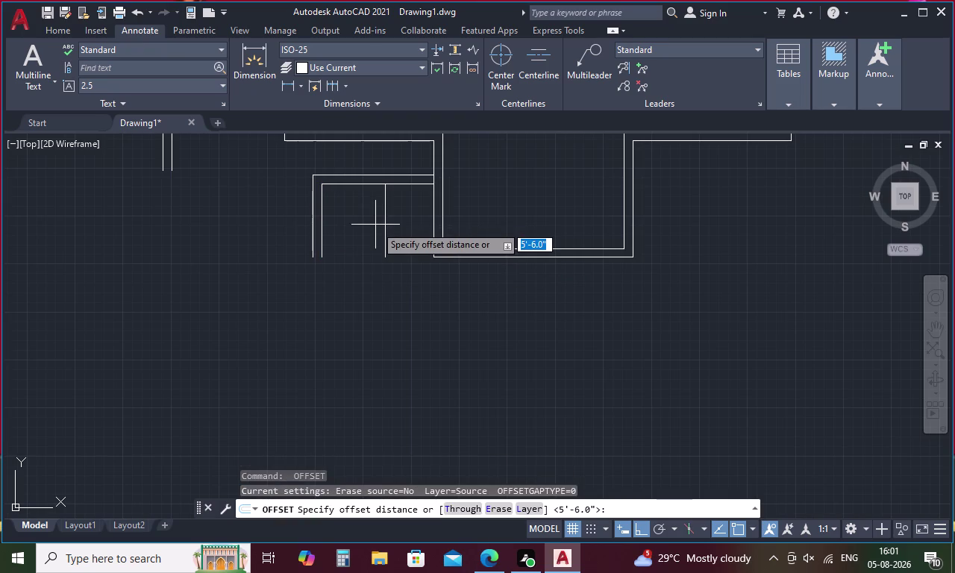
text(9)
key(space)
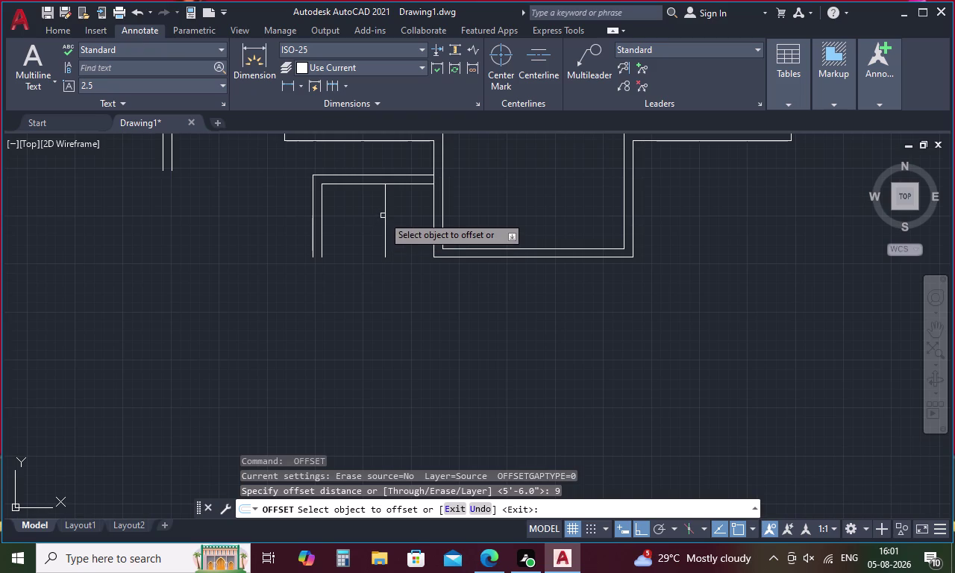
click(384, 212)
click(401, 208)
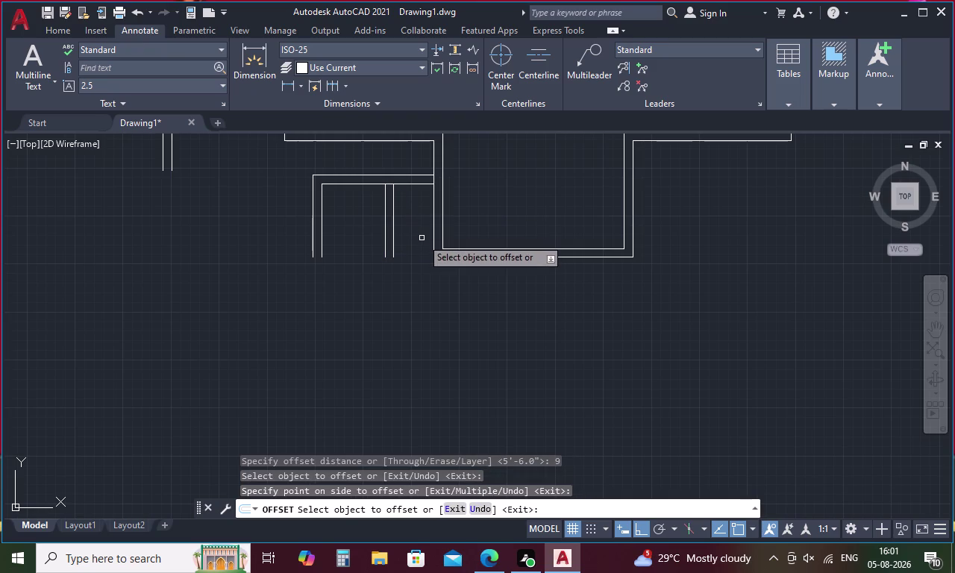
key(Escape)
Draw a line along the panel bottom from its lower left corner to the divider.
text(l)
key(space)
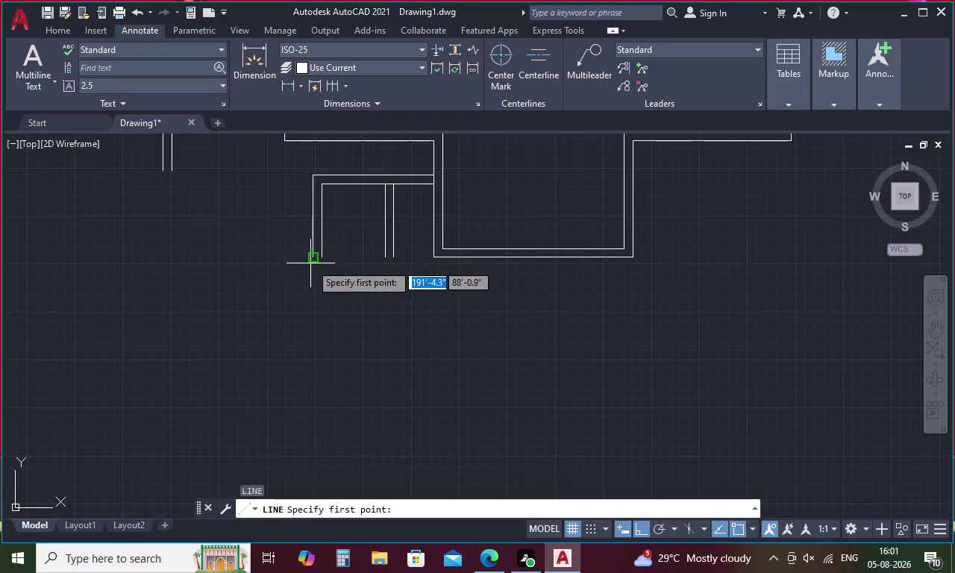
click(323, 258)
click(383, 259)
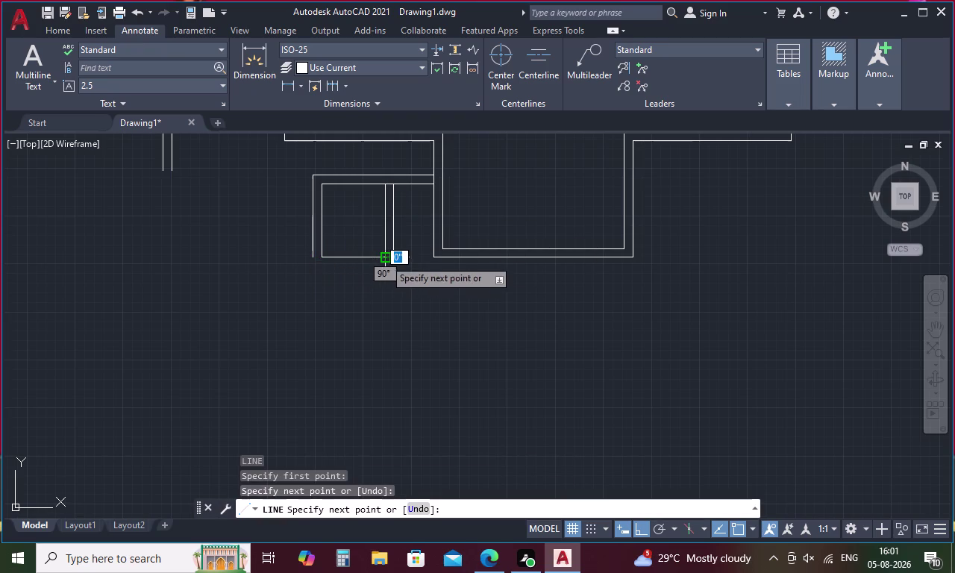
key(Escape)
Offset the panel's bottom line 9 units downward.
text(o)
key(space)
text(9)
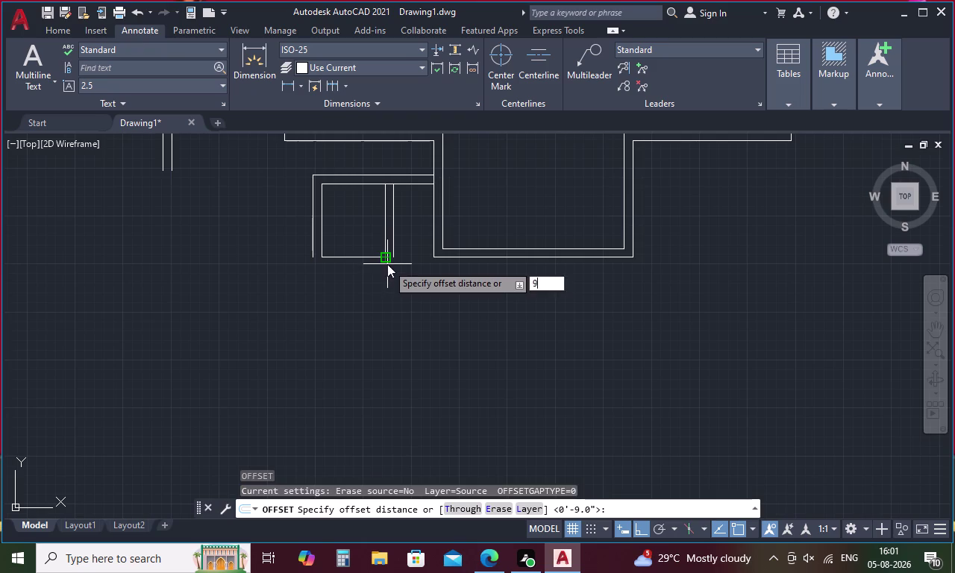
key(space)
click(369, 263)
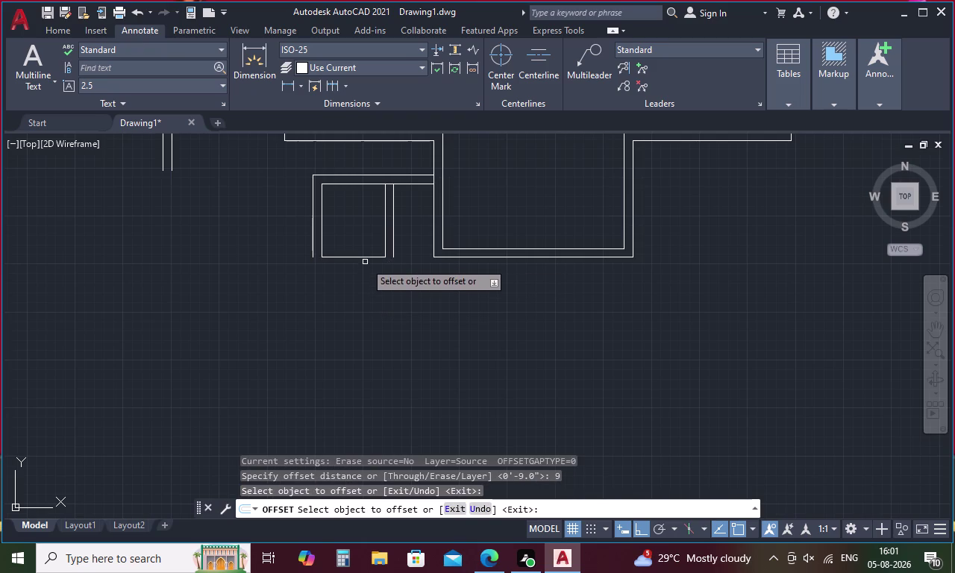
click(368, 256)
click(365, 283)
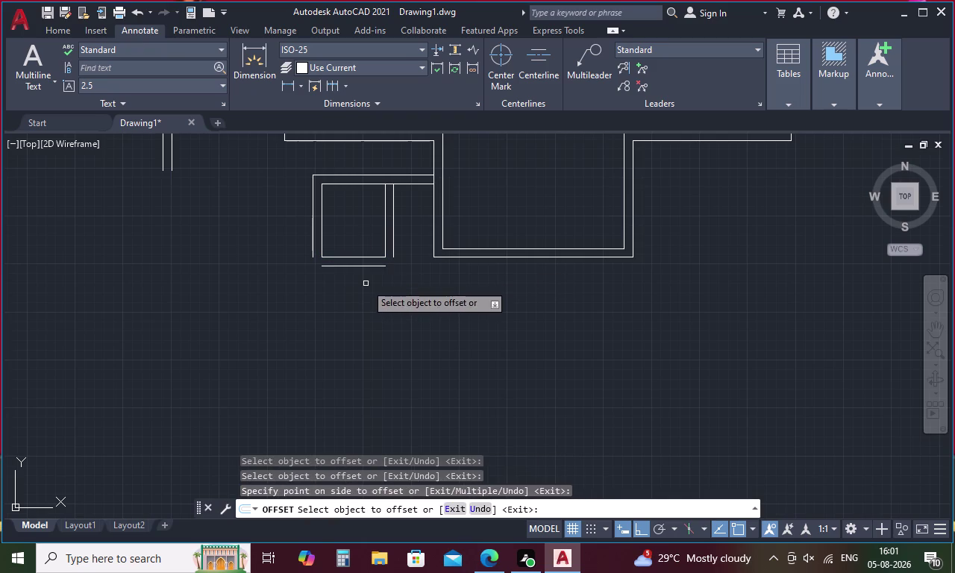
key(Escape)
text(f)
key(space)
key(m)
key(space)
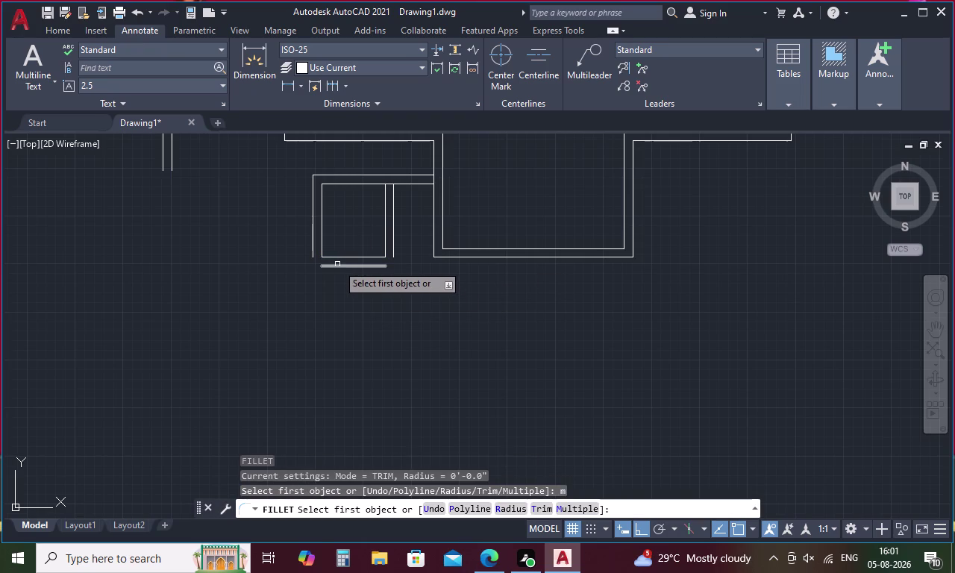
Fillet the lower outer line to the outer left jamb and outer right divider at radius 0.
click(338, 268)
click(311, 243)
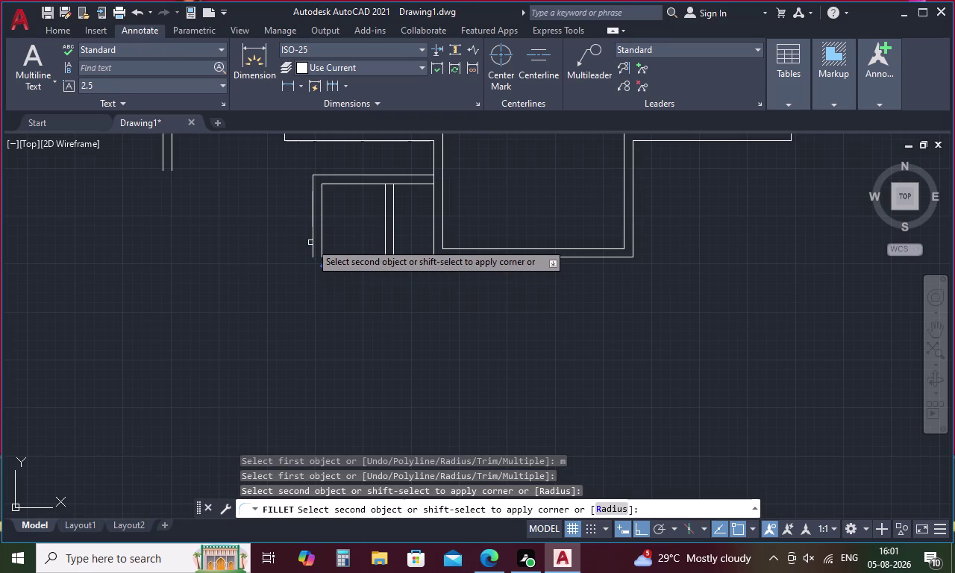
click(312, 235)
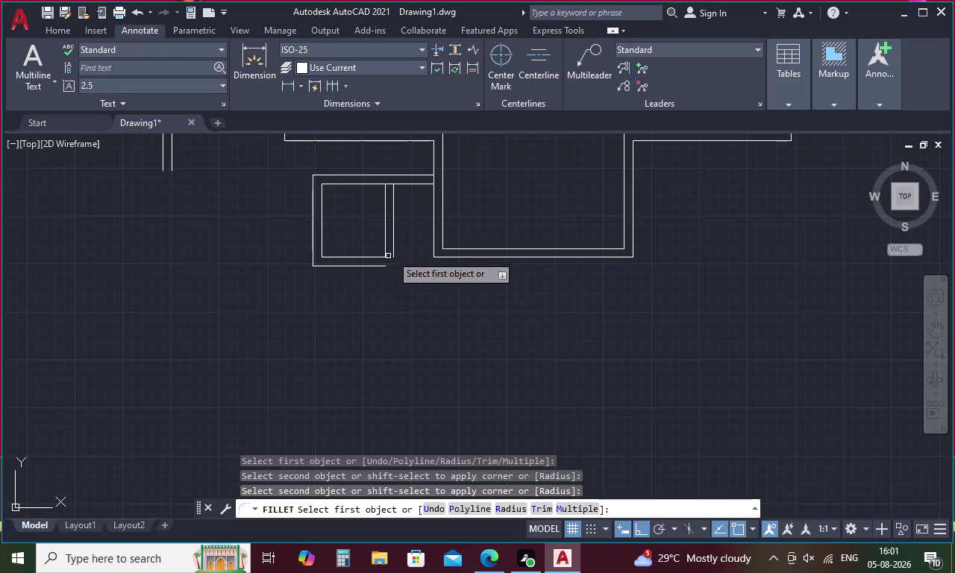
click(394, 242)
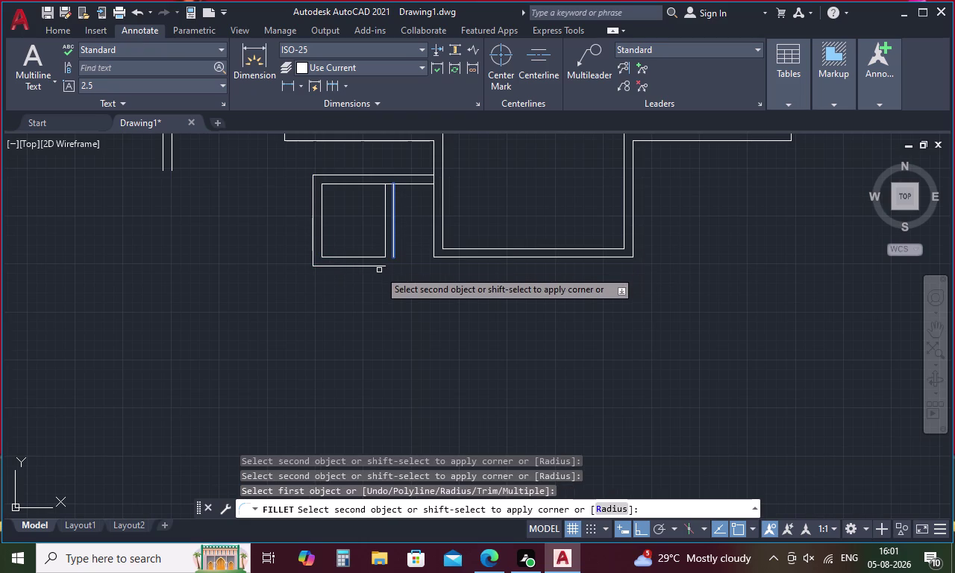
click(382, 264)
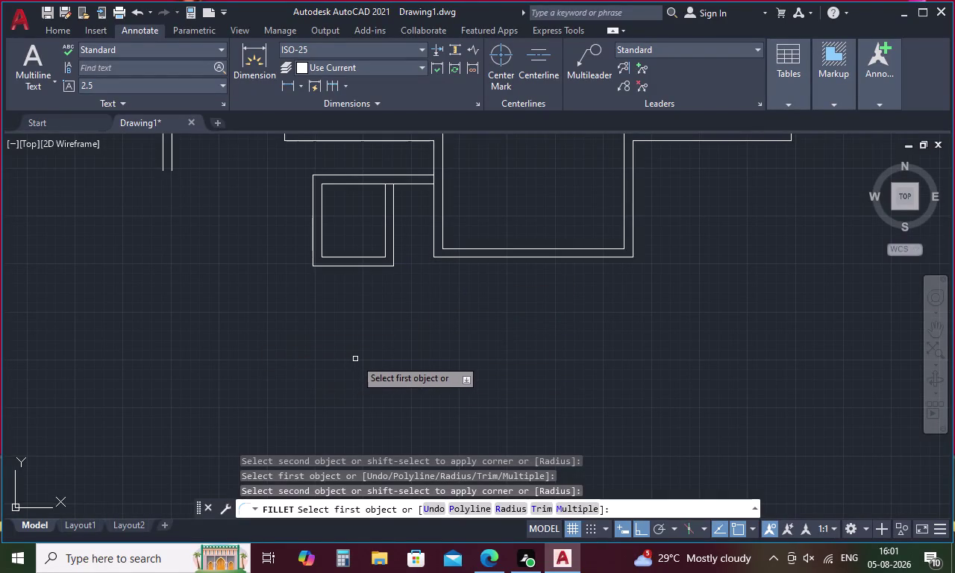
key(Escape)
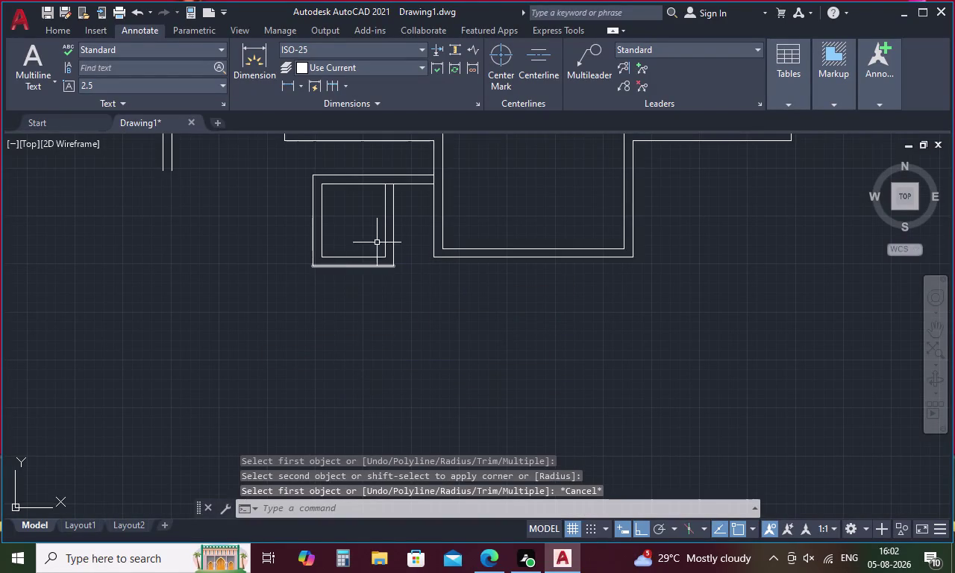
Try lasso selections of the first panel's lines, then clear them.
drag(415, 200, 323, 187)
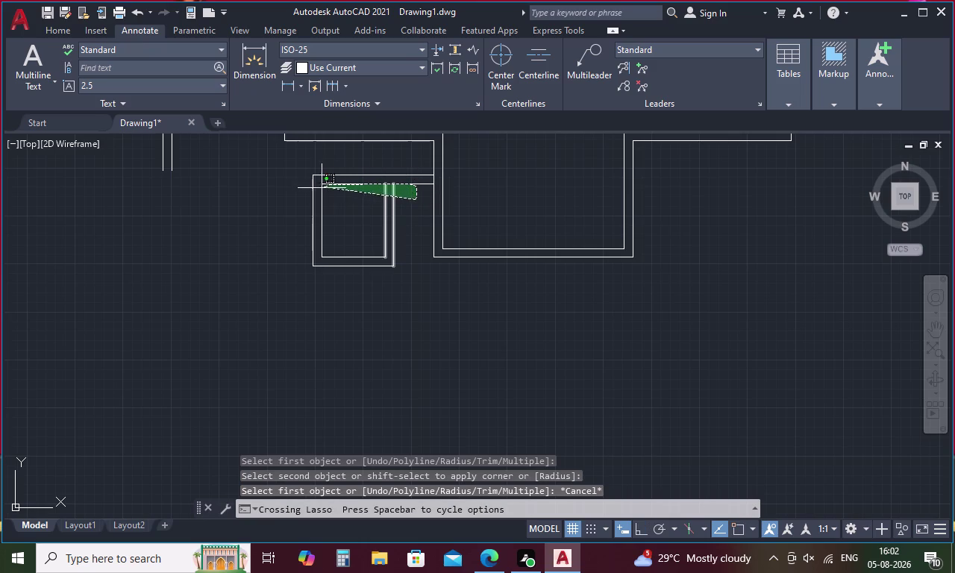
drag(324, 188, 312, 260)
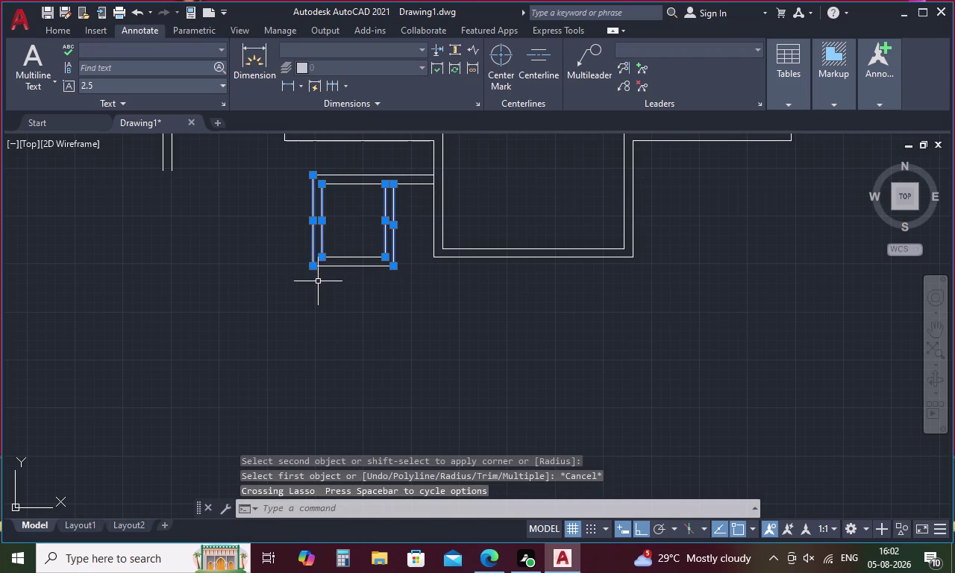
key(Escape)
key(Escape)
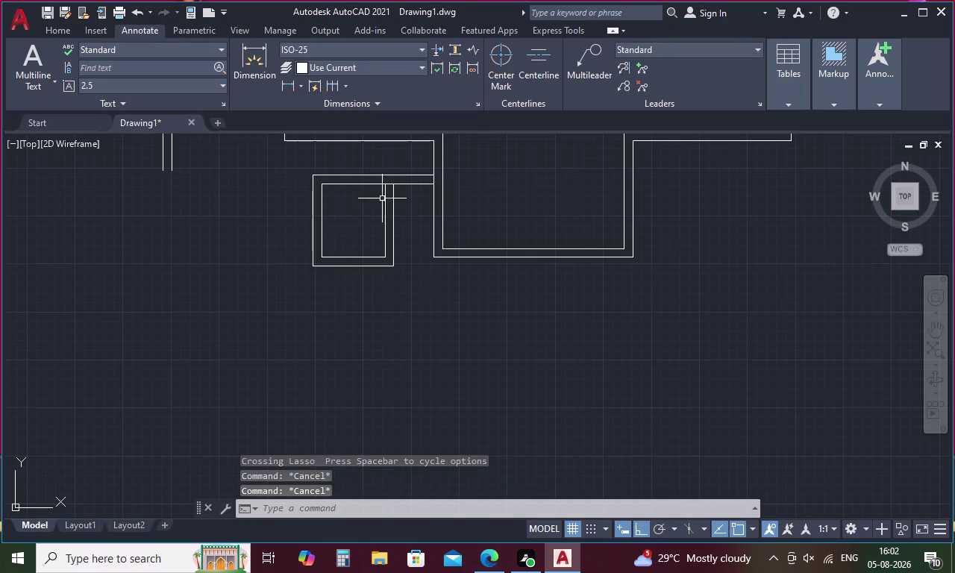
drag(405, 225, 315, 215)
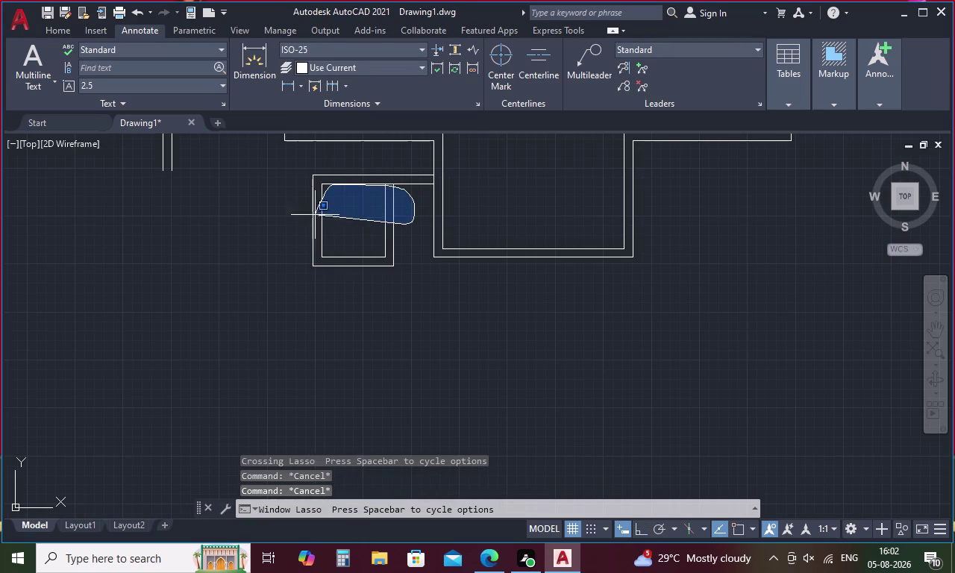
drag(315, 214, 319, 255)
key(Escape)
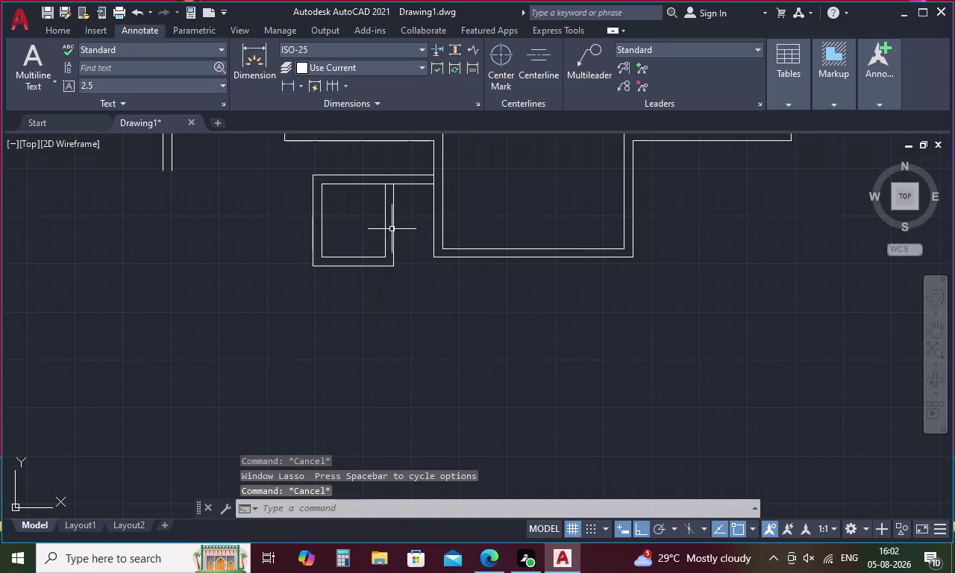
Delete the pane's two right edge lines, its bottom lines and its inner top line.
drag(407, 214, 316, 193)
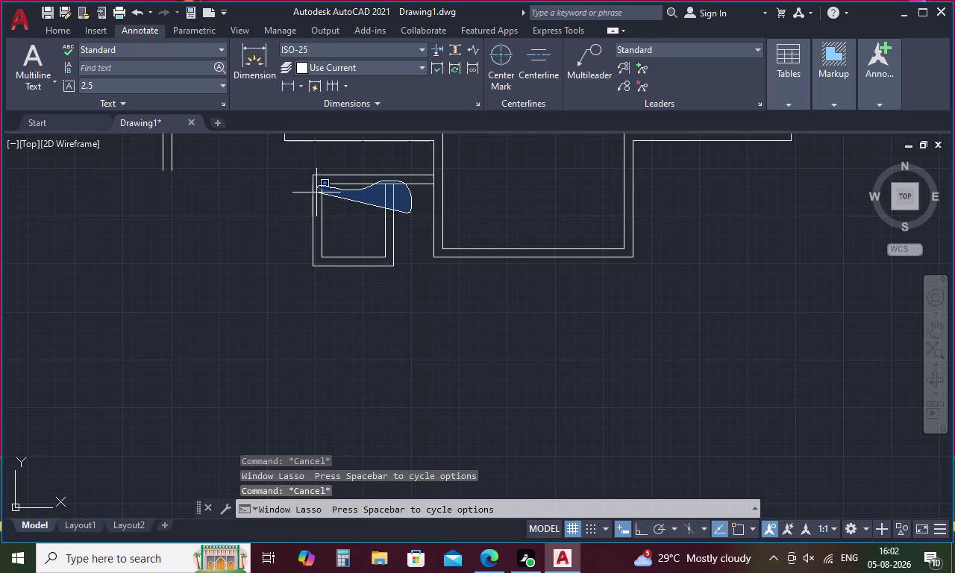
drag(316, 194, 384, 256)
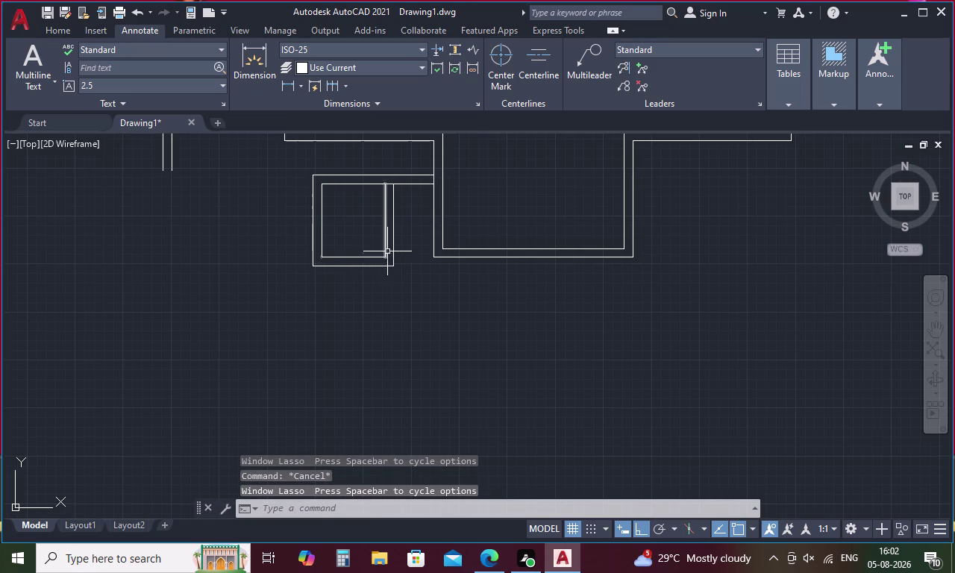
click(392, 220)
click(384, 222)
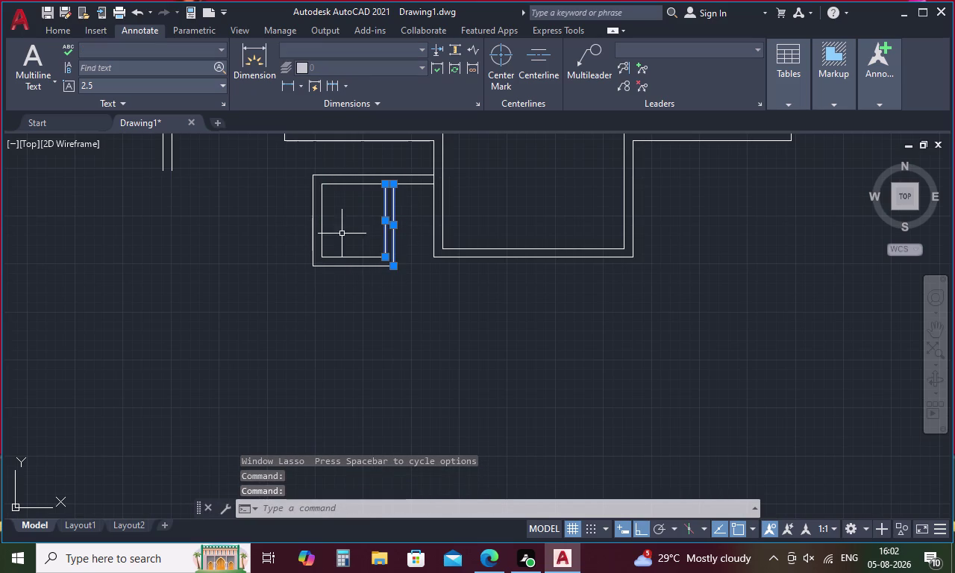
drag(353, 229, 331, 295)
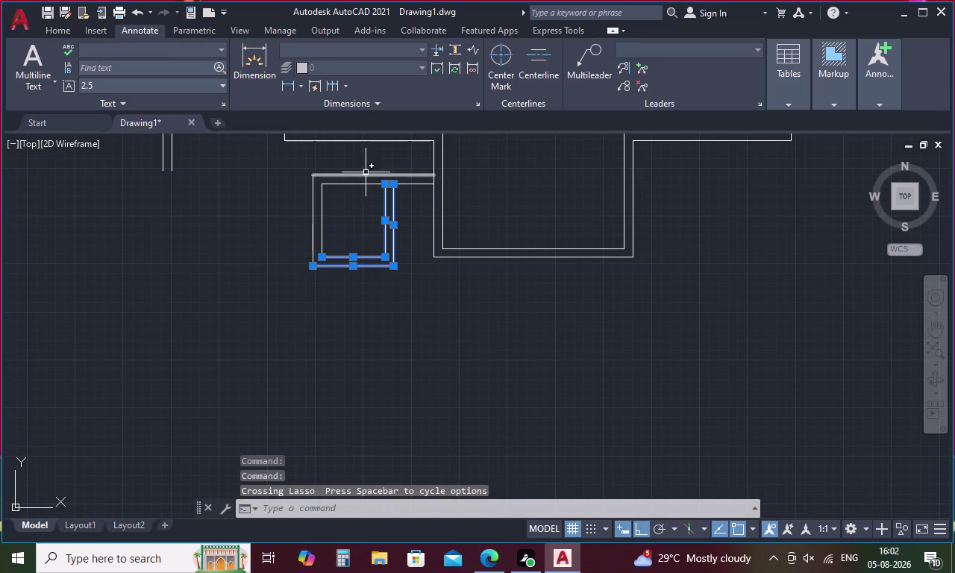
drag(367, 180, 360, 206)
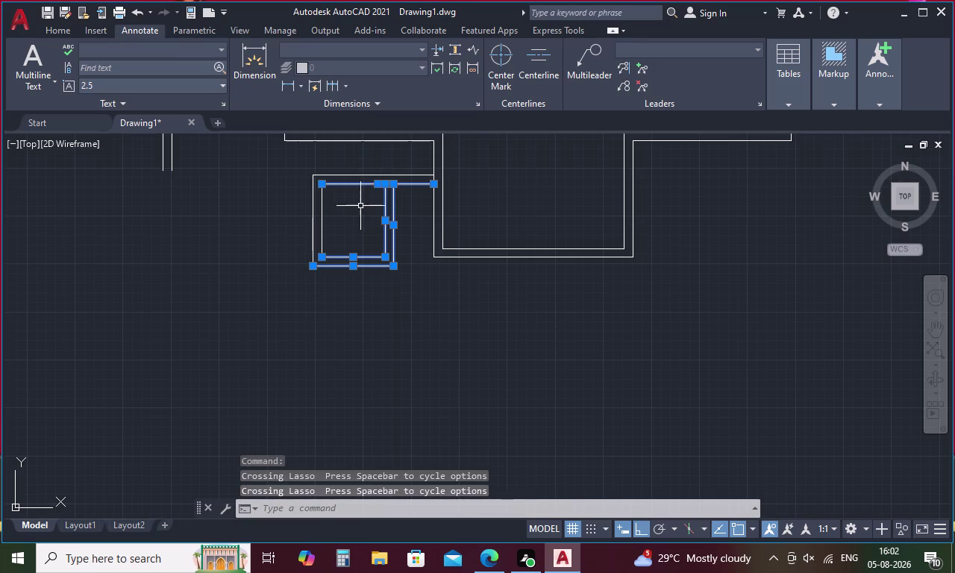
key(Delete)
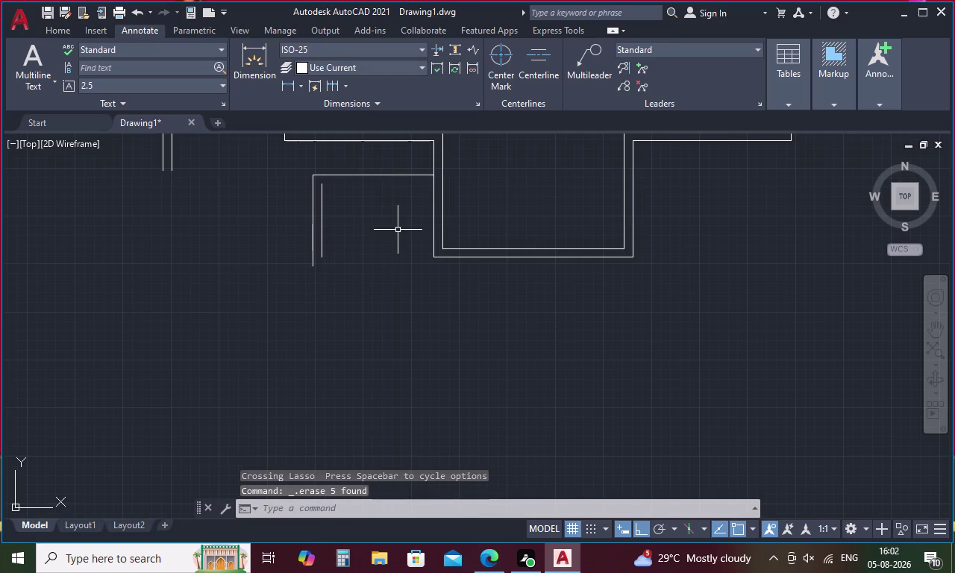
Extend the door opening's inner and outer bottom lines left to the frame edge.
key(e)
key(x)
key(space)
click(453, 248)
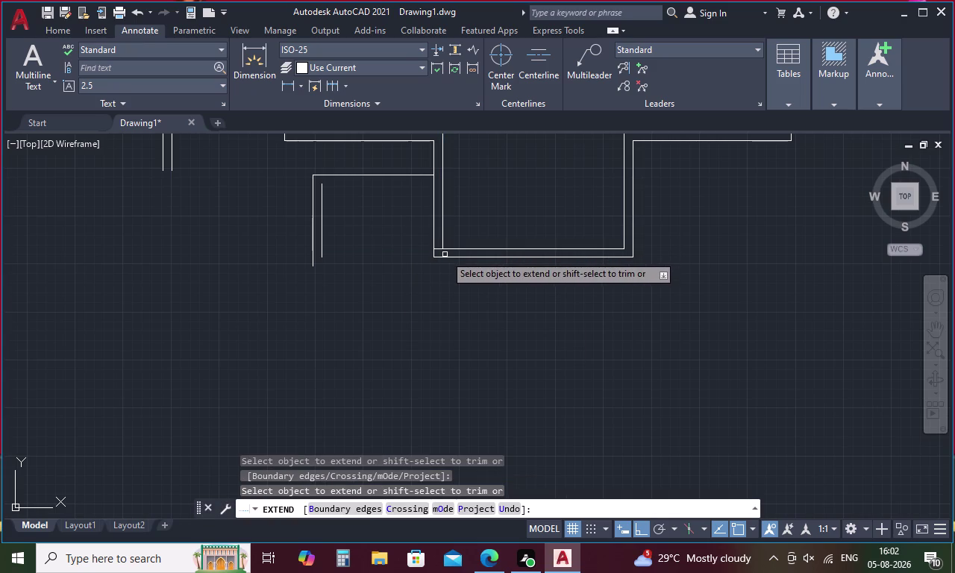
click(438, 249)
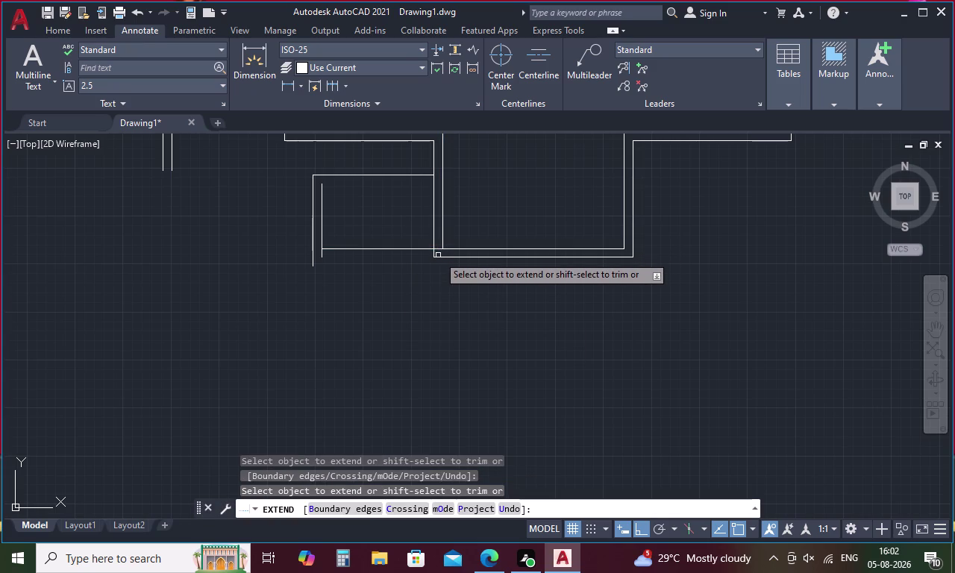
click(440, 257)
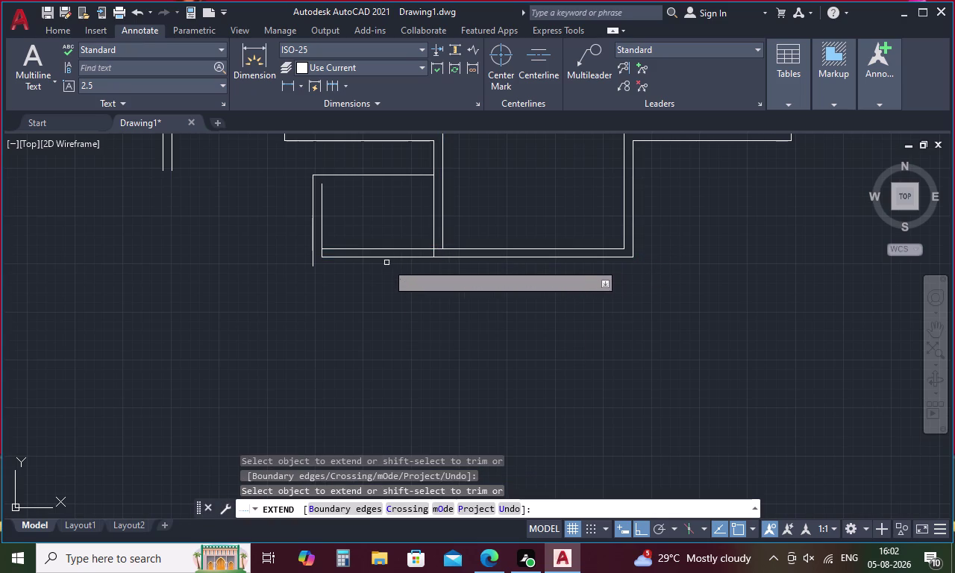
click(340, 259)
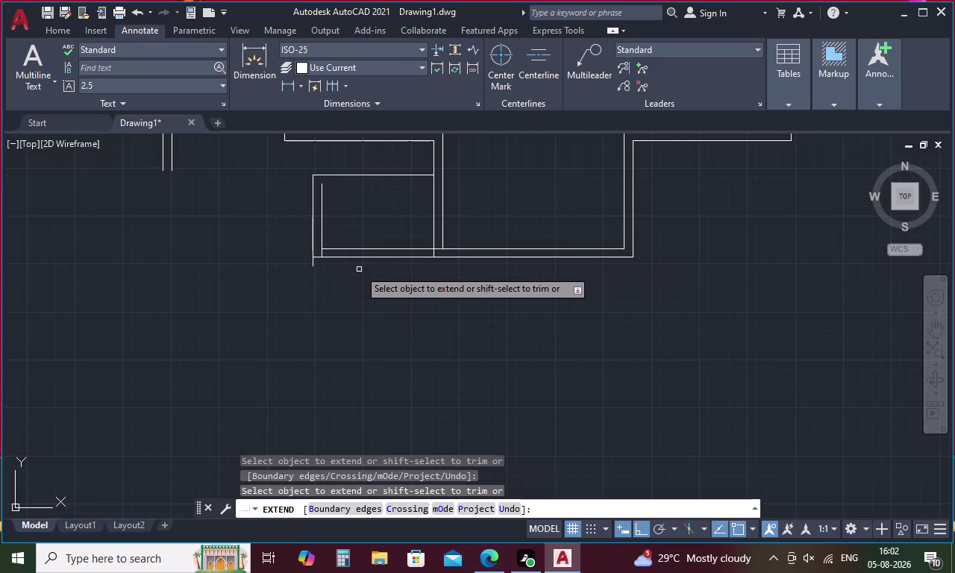
key(Escape)
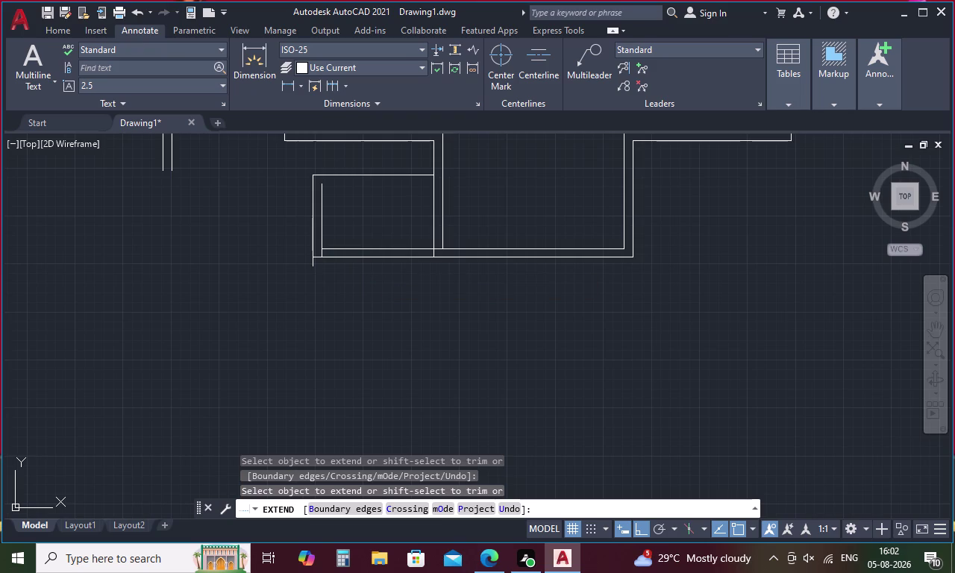
Trim the overhanging line end at the lower-left corner.
key(t)
text(tr)
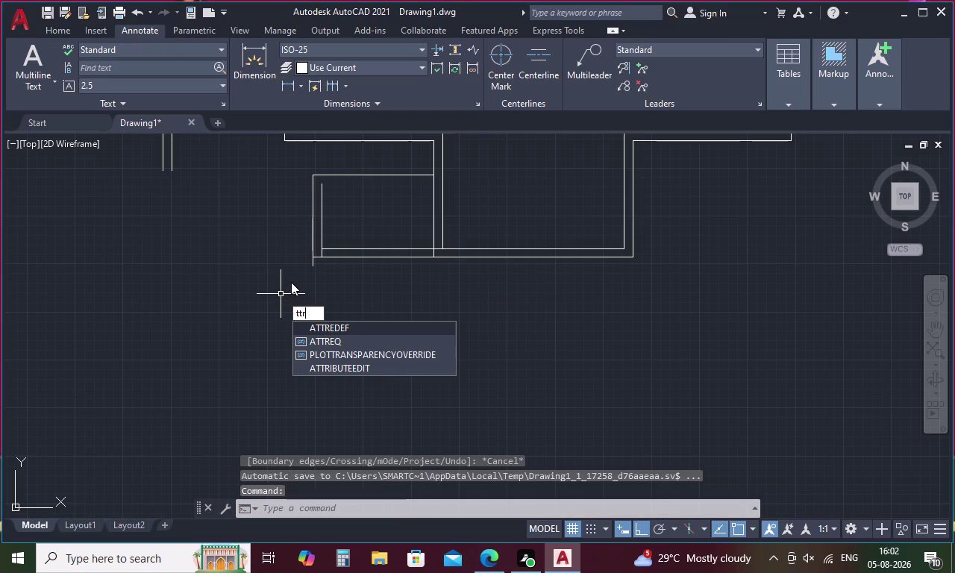
key(BackSpace)
key(BackSpace)
key(r)
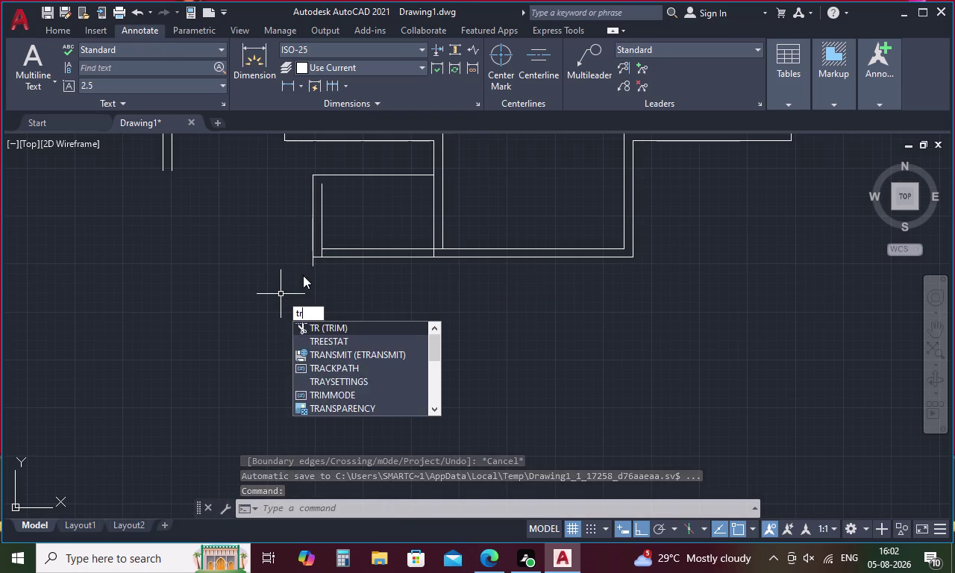
key(space)
click(311, 265)
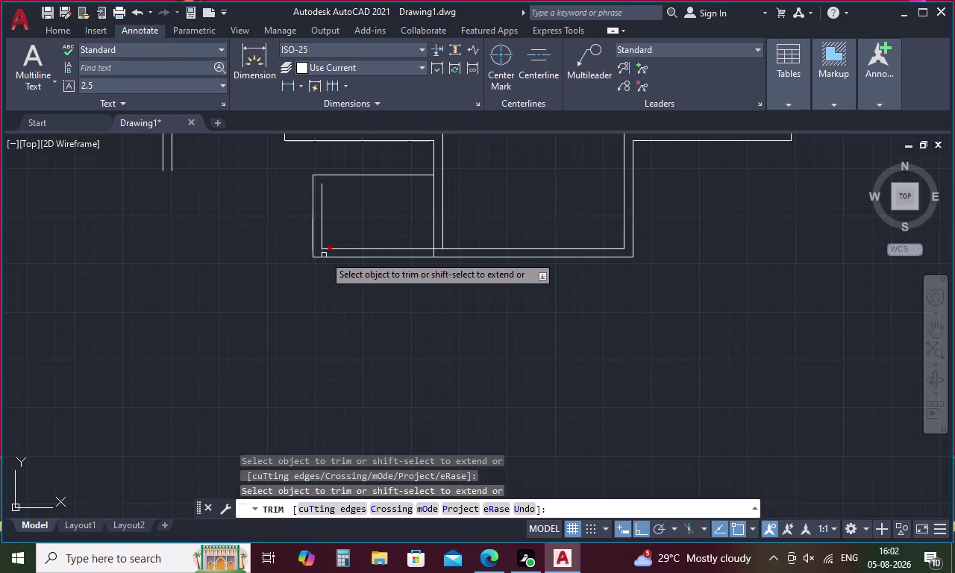
Fence-trim the remaining stray line ends at the lower-left frame corner.
scroll(up, 3)
drag(325, 253, 314, 251)
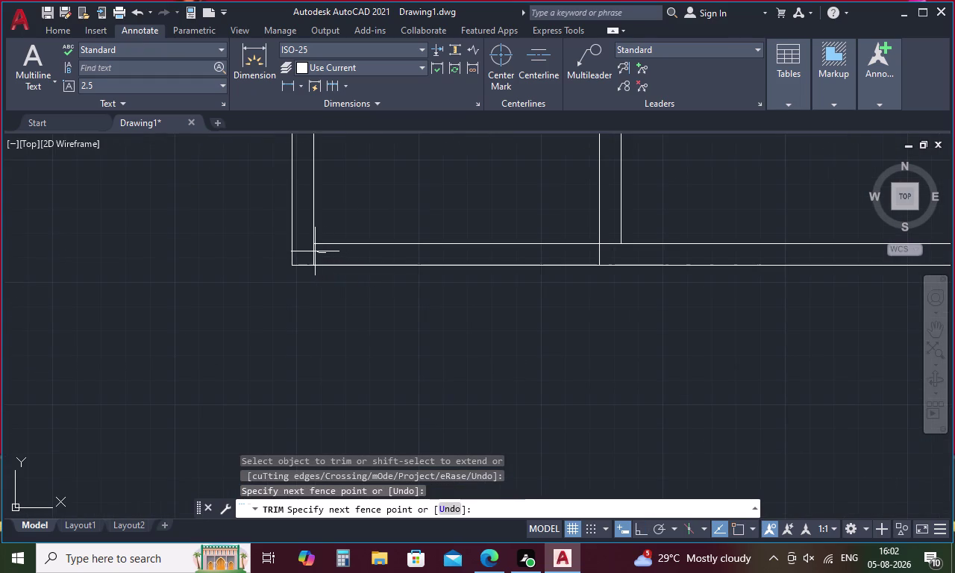
drag(314, 252, 306, 253)
scroll(down, 3)
middle_drag(336, 225, 343, 245)
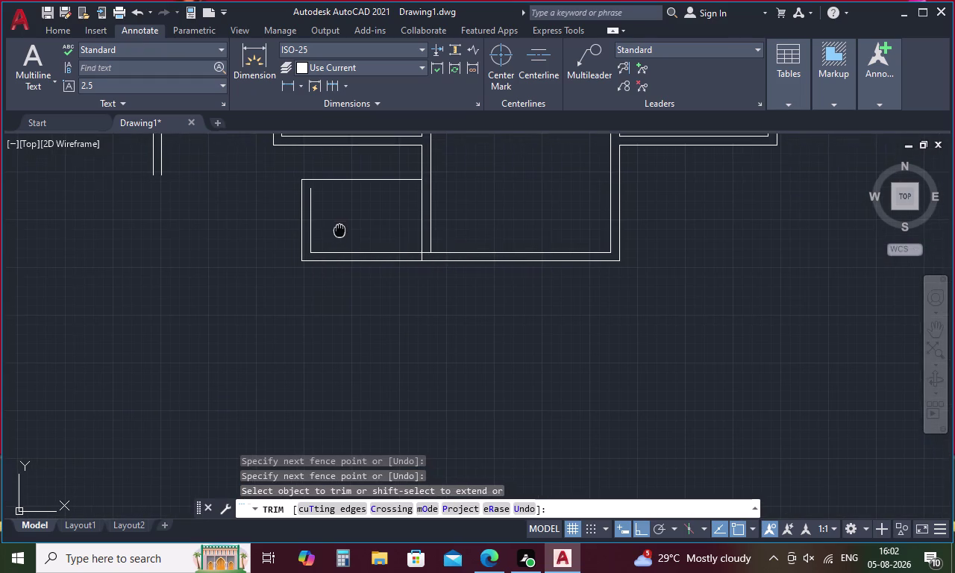
middle_drag(344, 246, 343, 250)
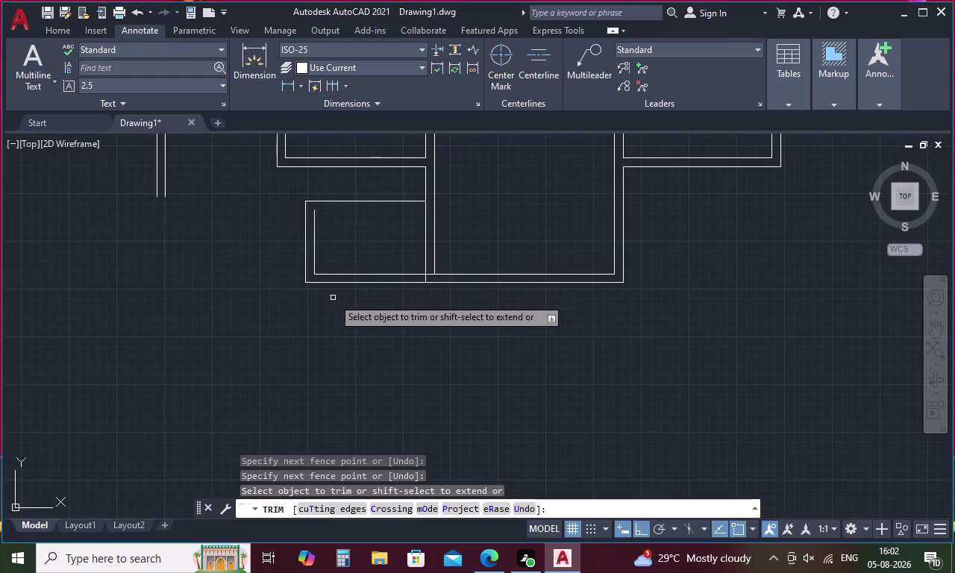
key(Escape)
key(o)
key(space)
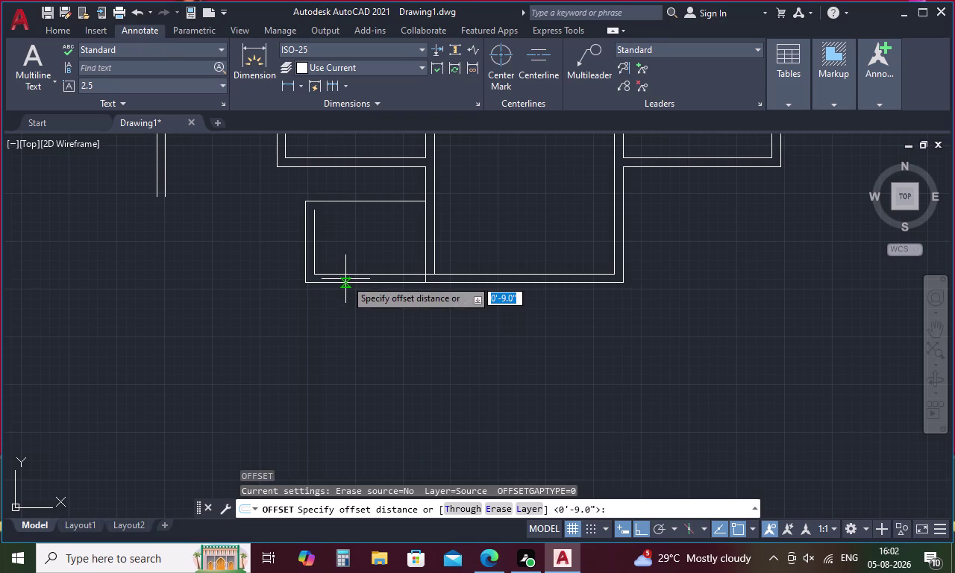
key(6)
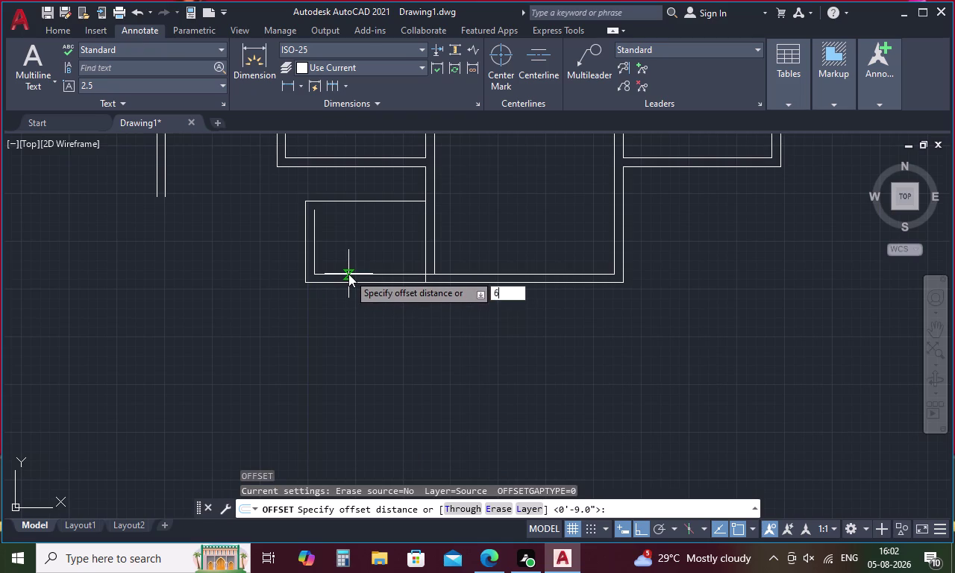
key(apostrophe)
key(4)
key(shift+quotedbl)
key(Return)
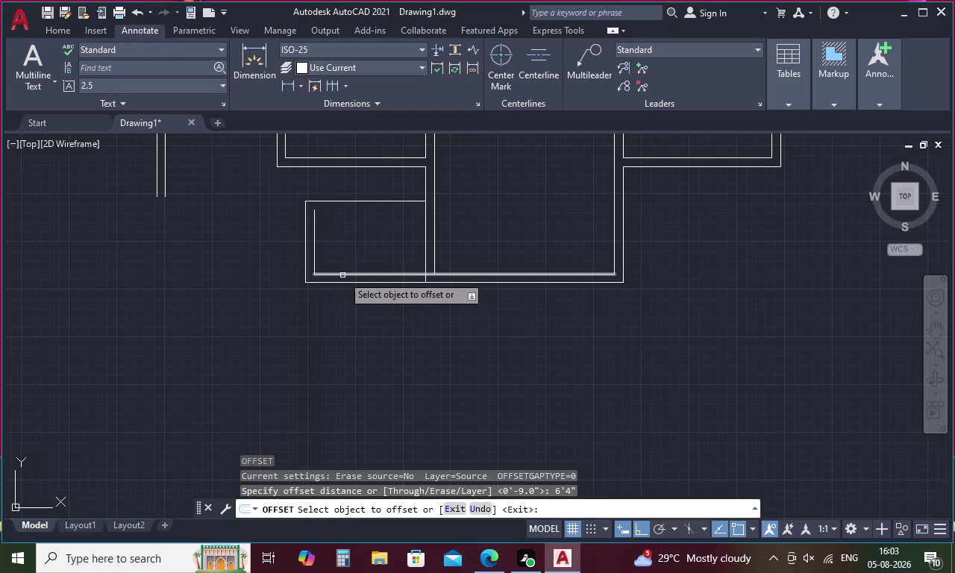
click(343, 276)
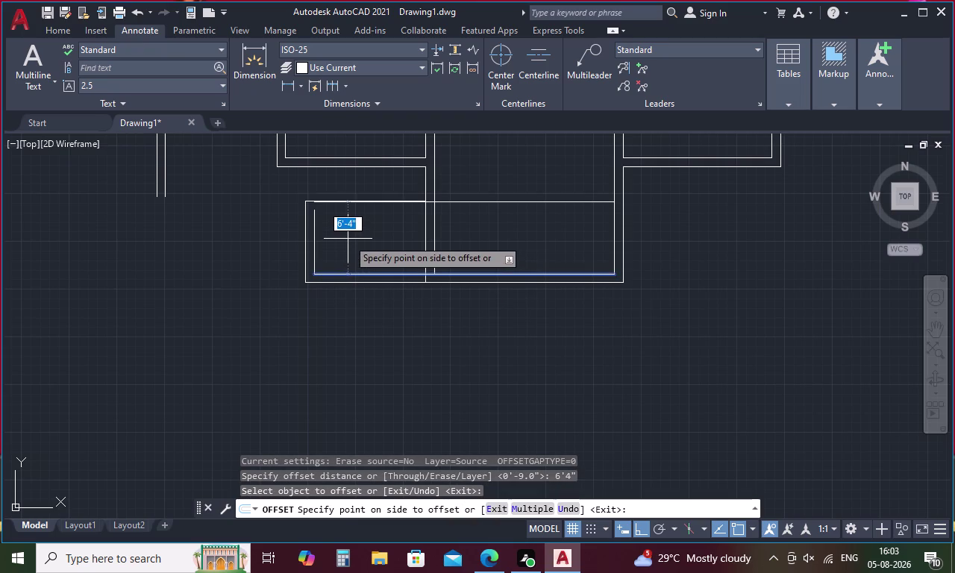
key(Escape)
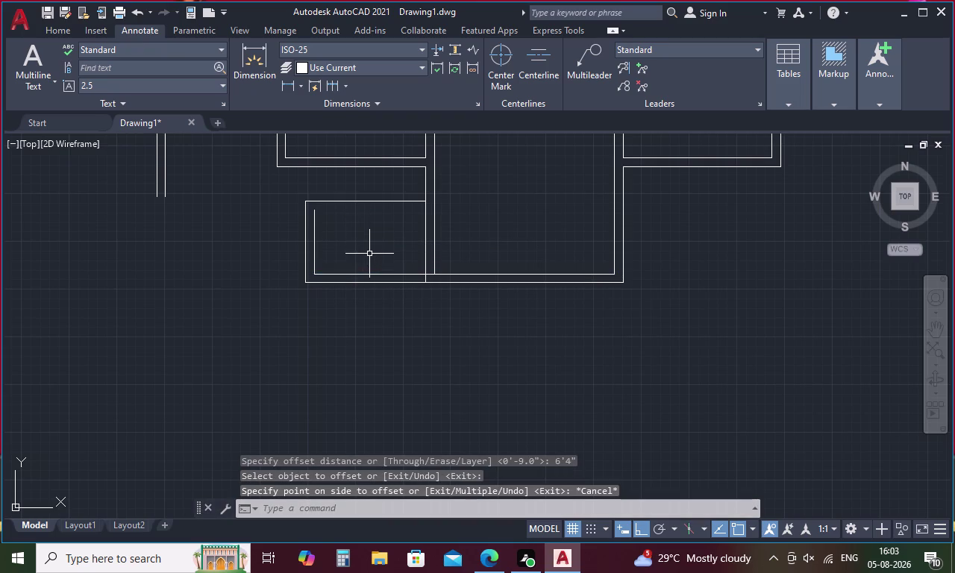
key(o)
key(Return)
text(6)
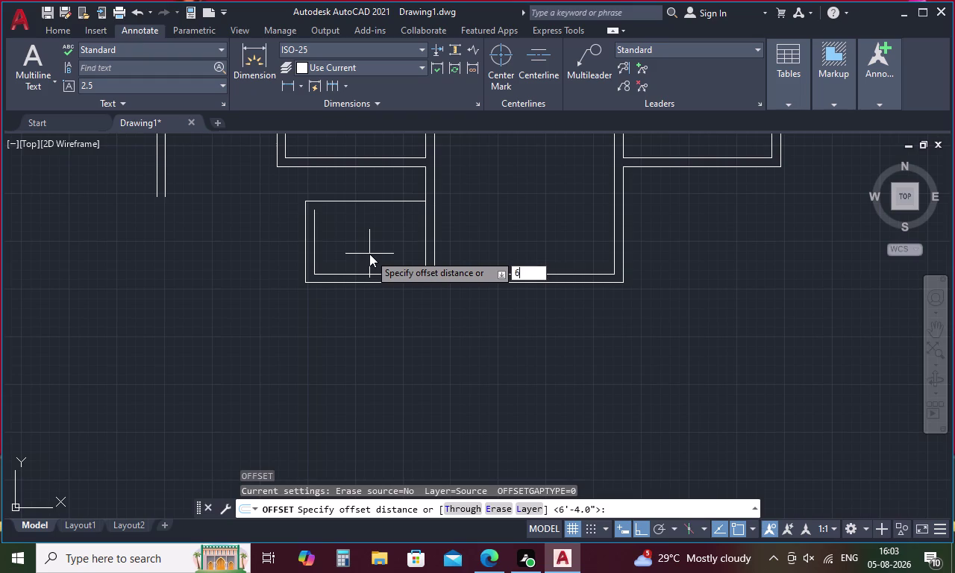
text('4")
key(Return)
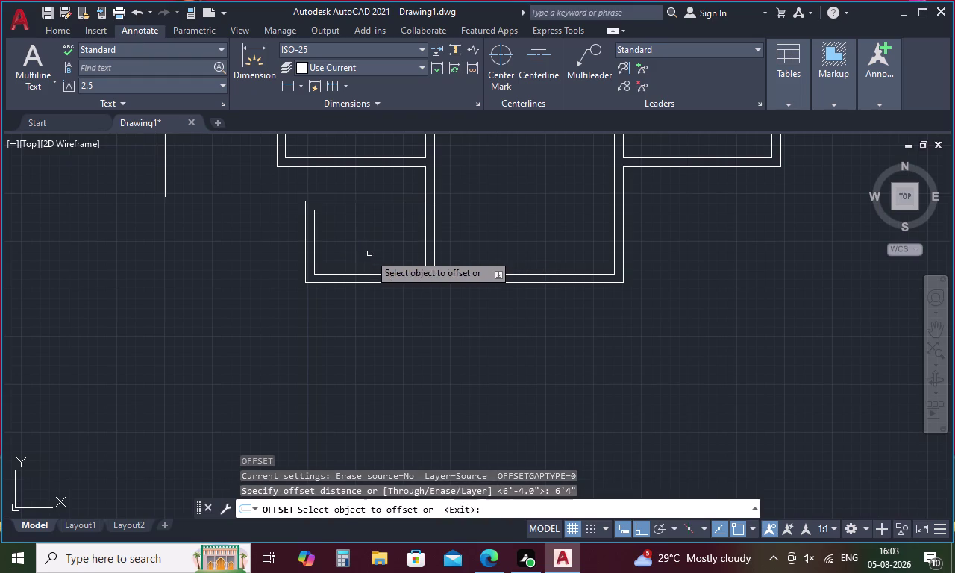
click(362, 274)
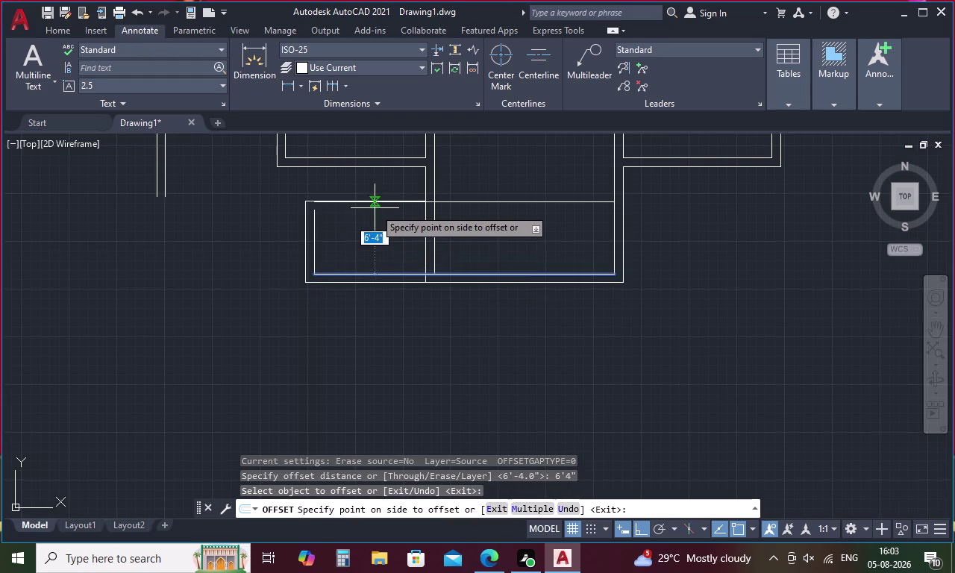
scroll(up, 3)
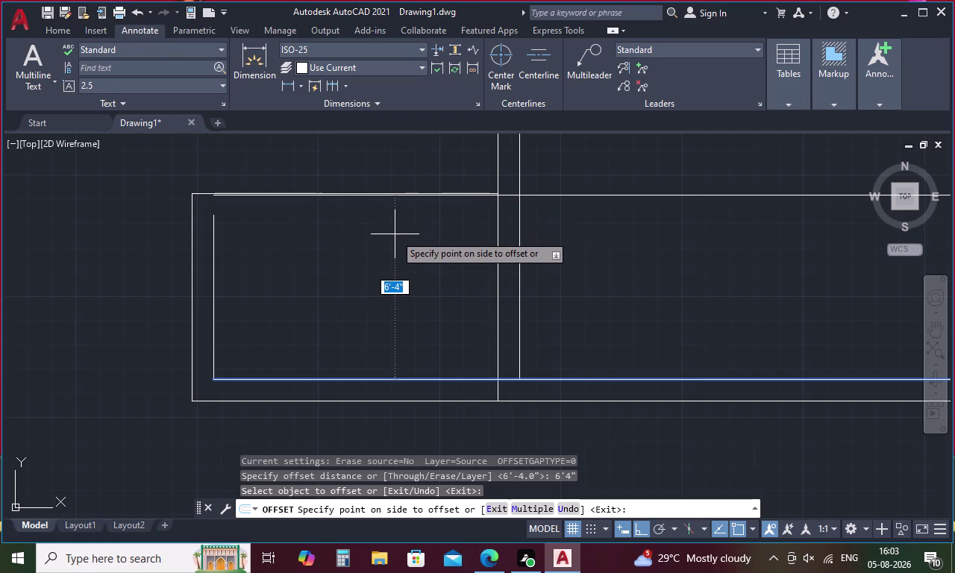
key(Escape)
key(Escape)
key(Escape)
key(Escape)
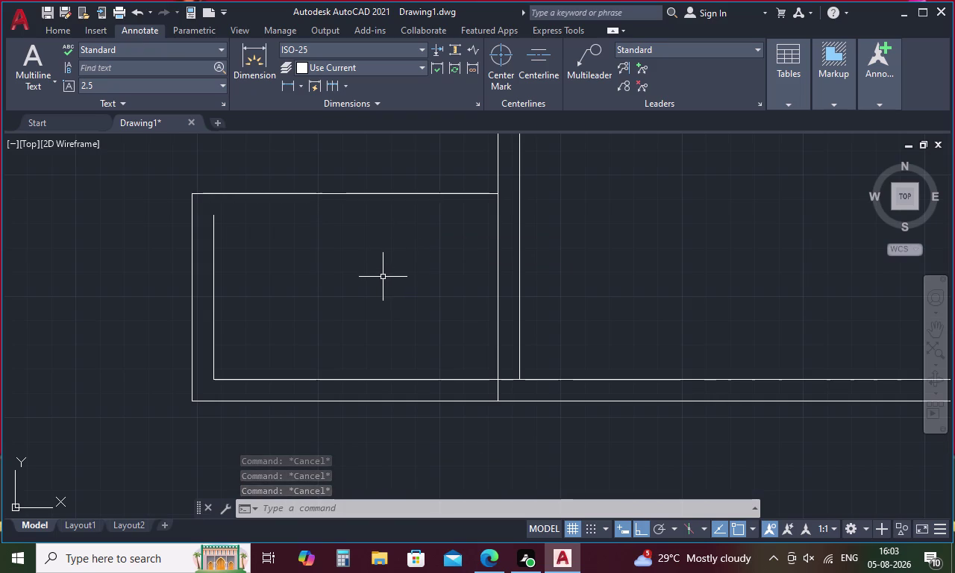
scroll(down, 3)
scroll(down, 3)
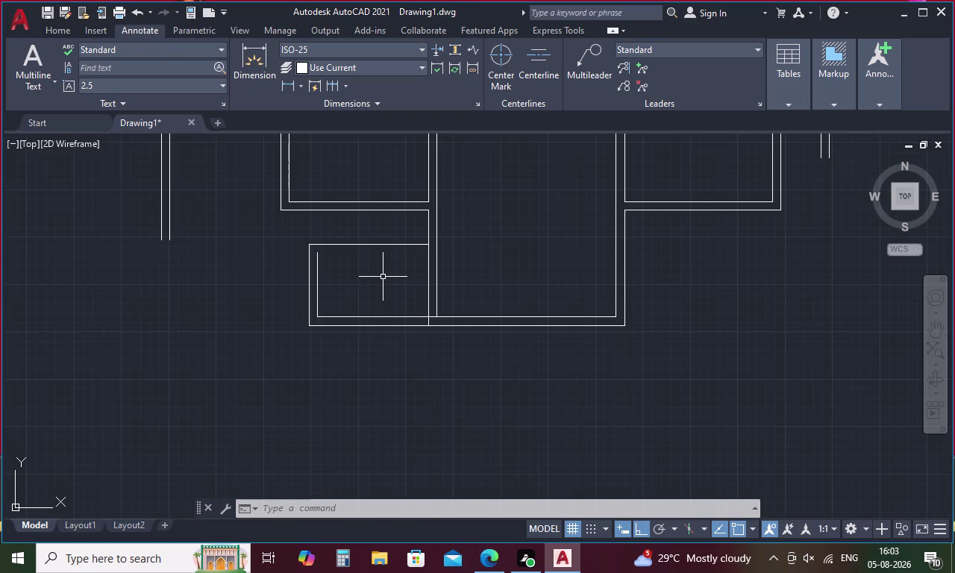
key(o)
key(Return)
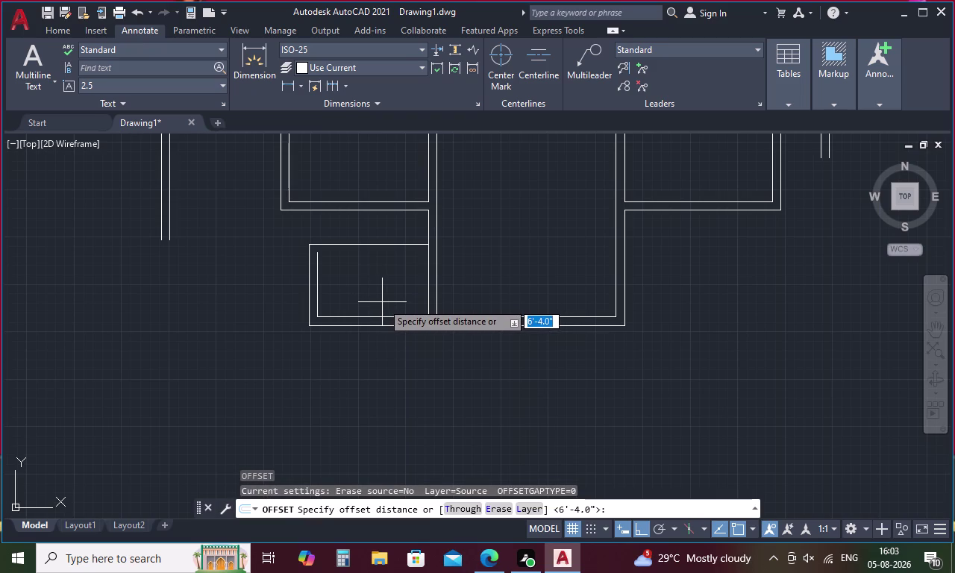
text(6')
text(4)
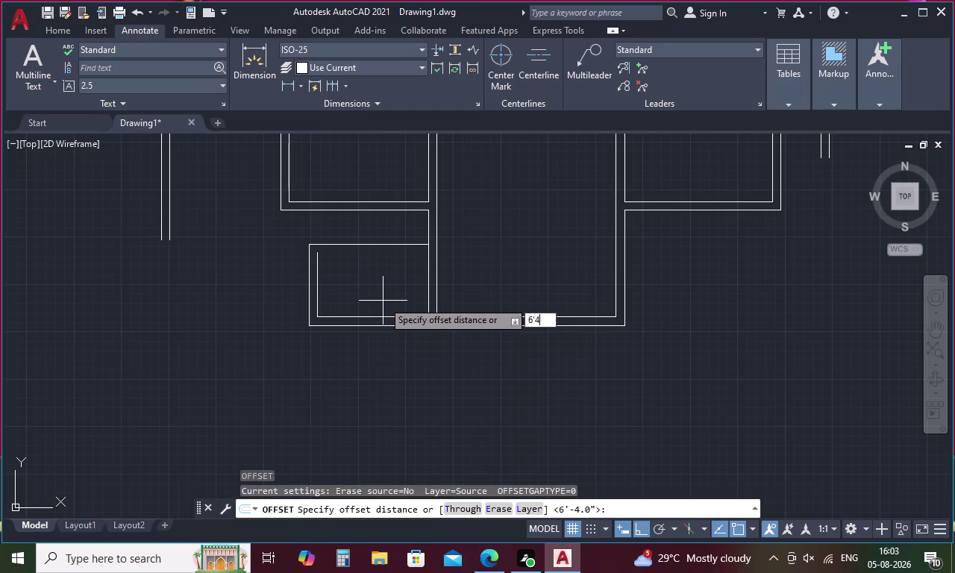
text(.5")
key(Return)
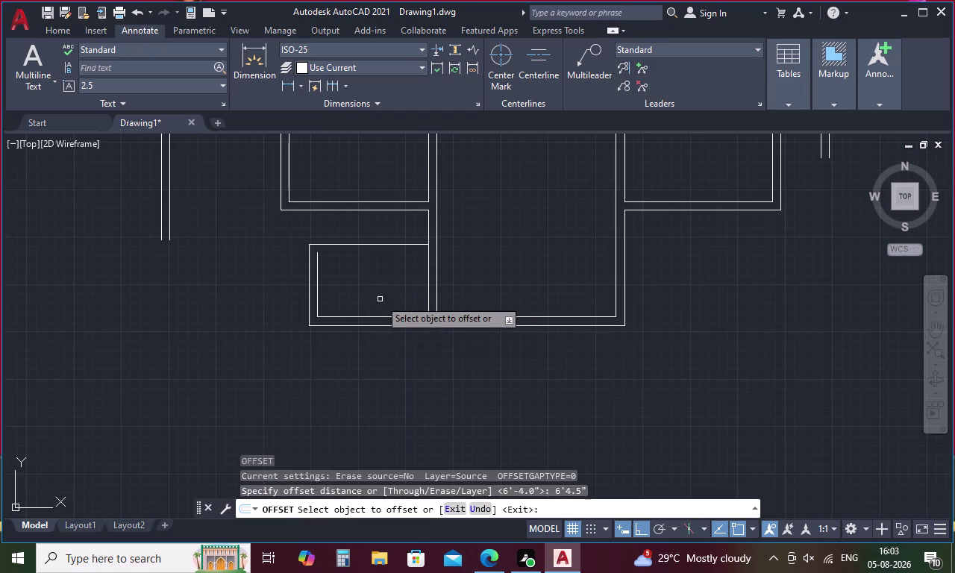
click(375, 317)
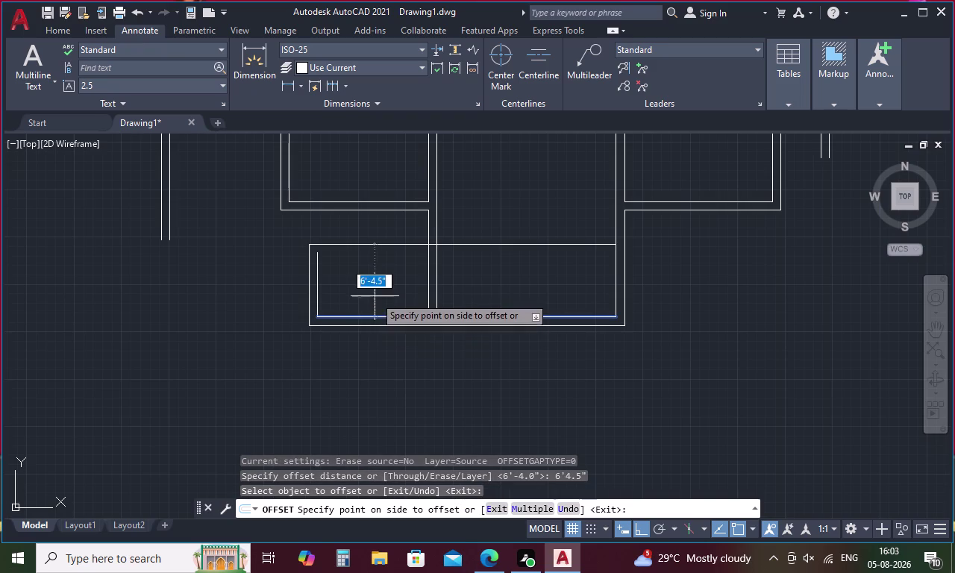
scroll(up, 3)
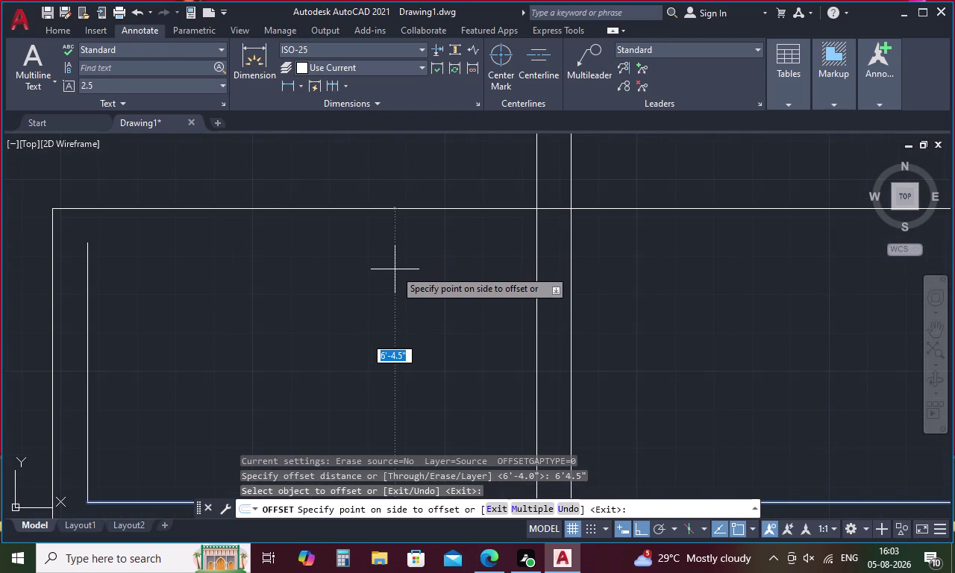
scroll(down, 3)
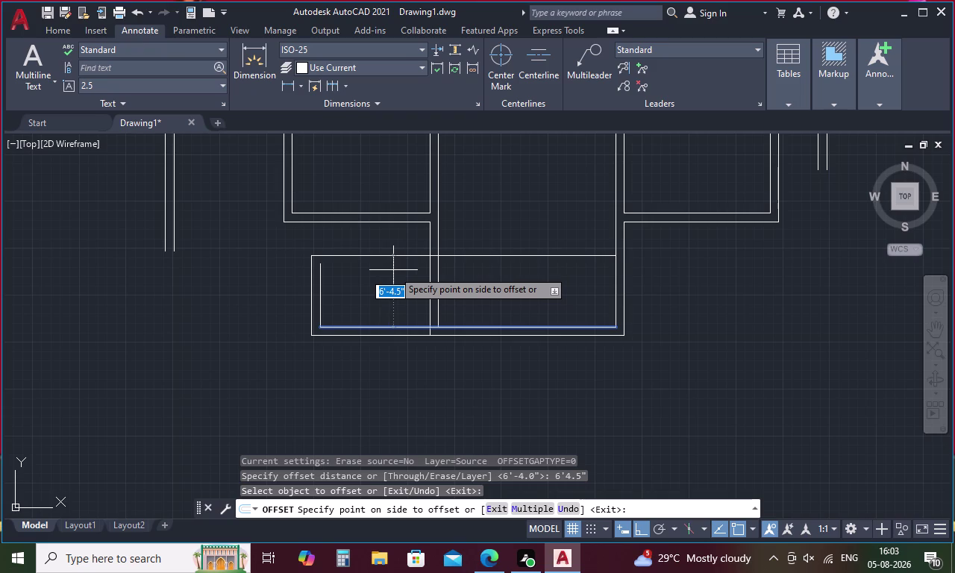
key(Escape)
text(o)
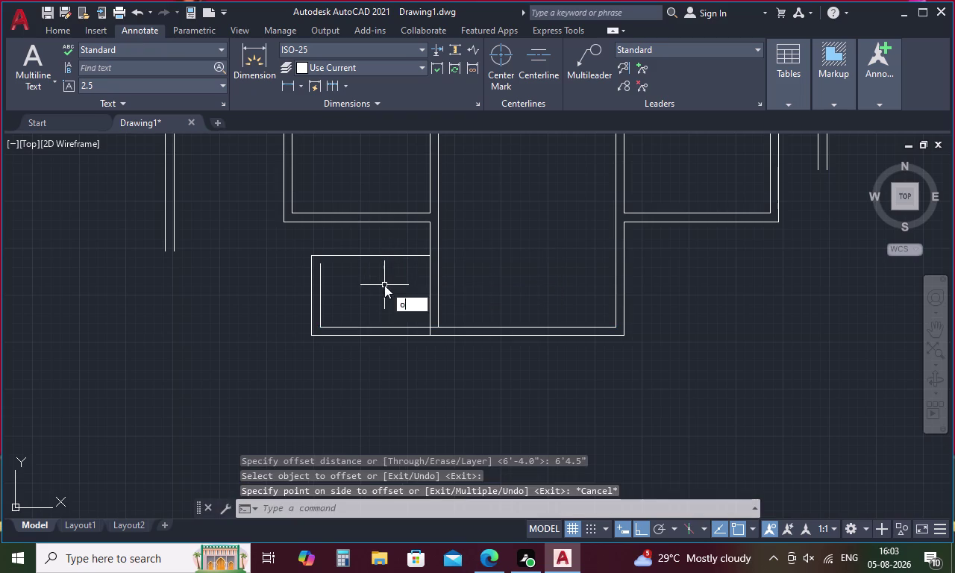
key(space)
text(3')
key(Return)
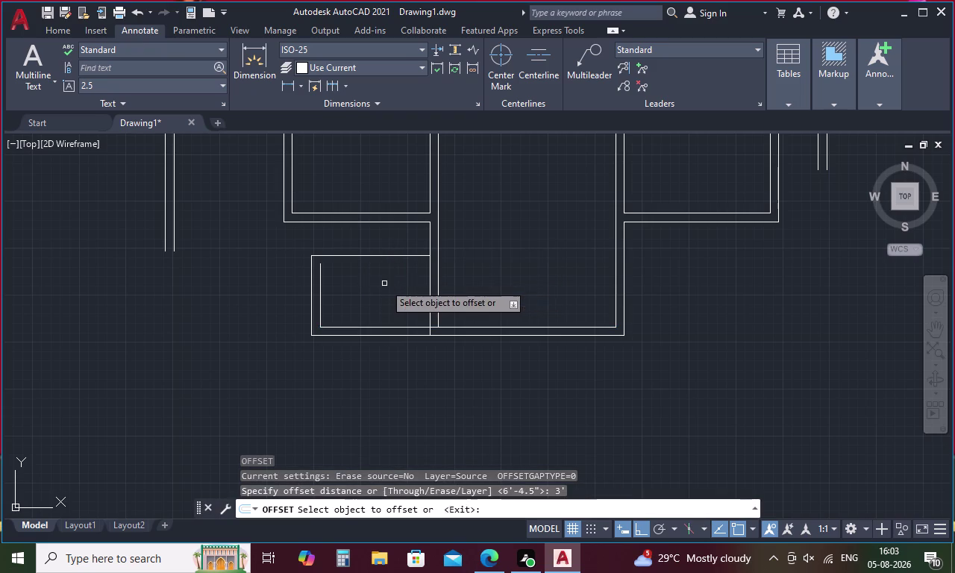
click(374, 223)
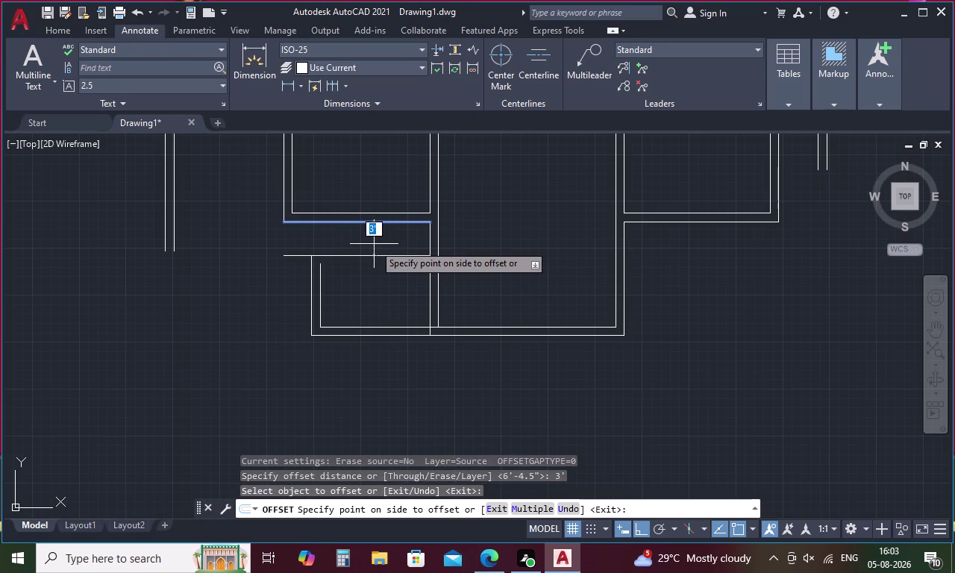
key(Escape)
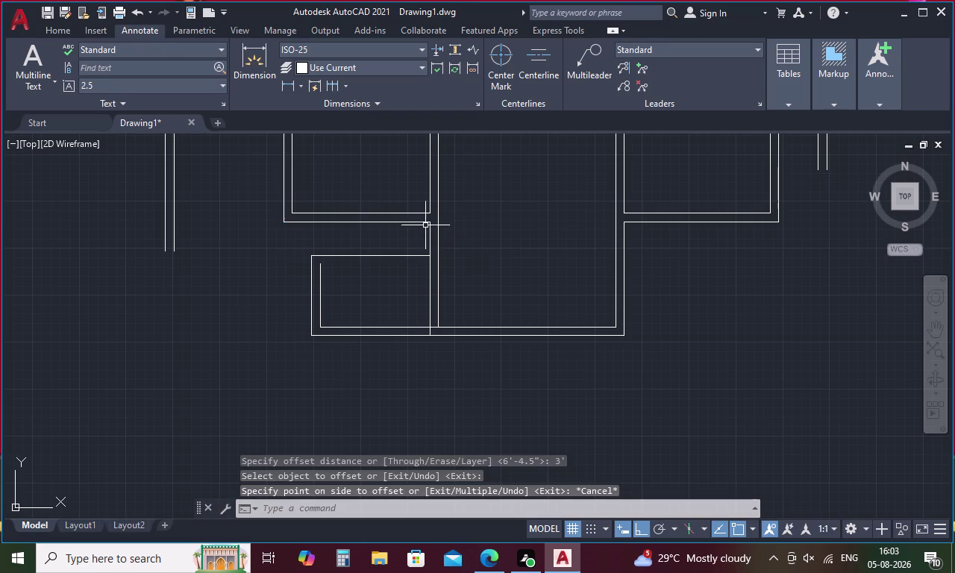
Draw a horizontal line from the pane's inner top-left corner to the door-side vertical.
key(l)
key(Return)
key(apostrophe)
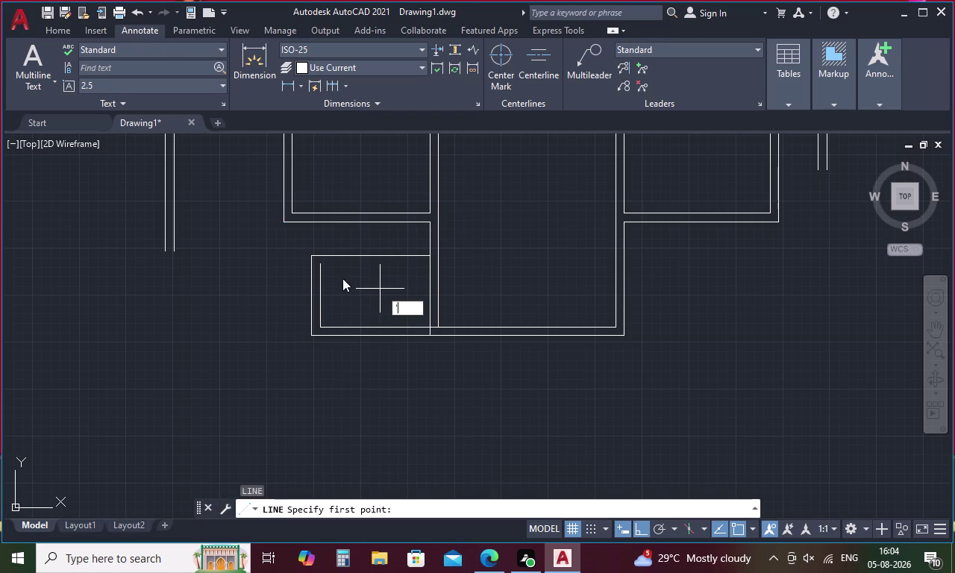
key(Escape)
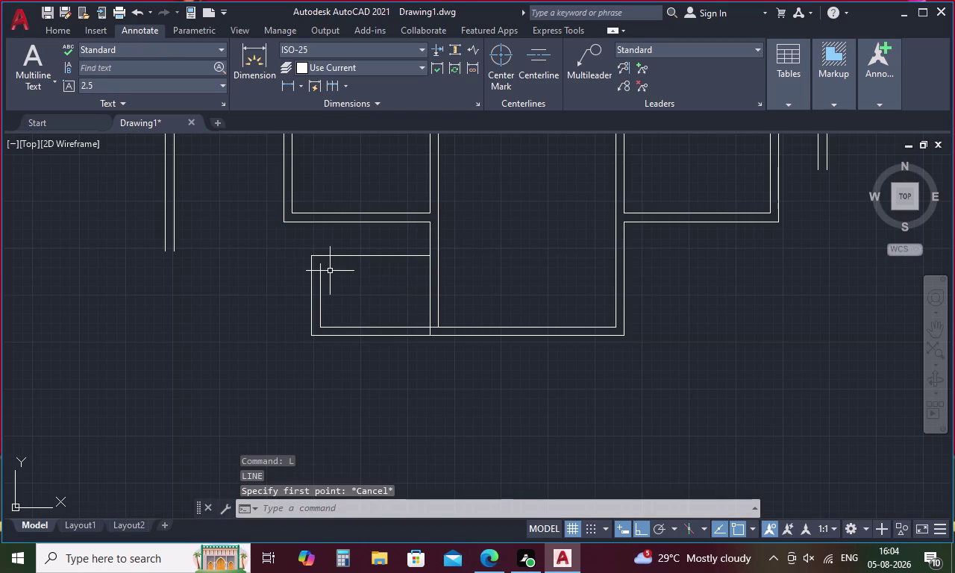
key(l)
key(space)
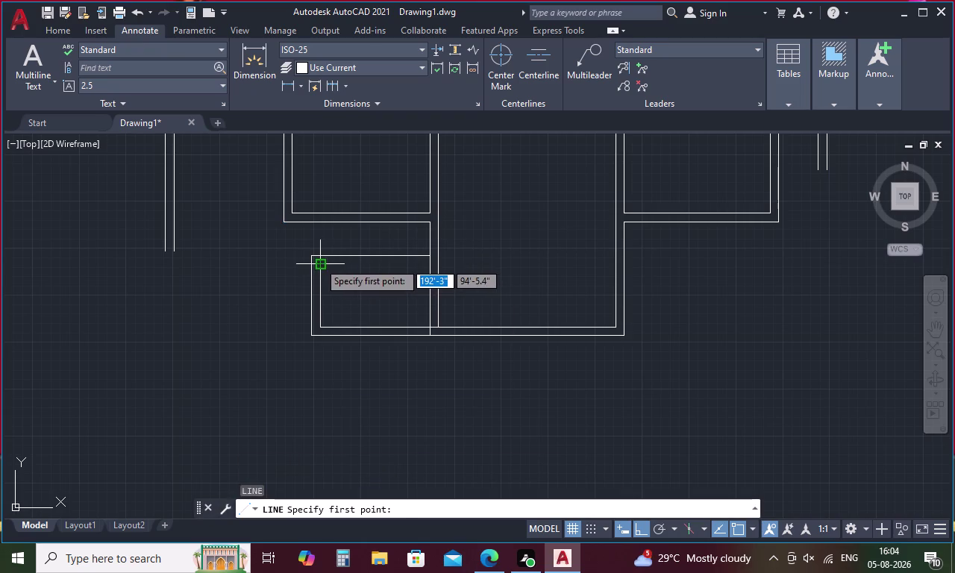
click(318, 263)
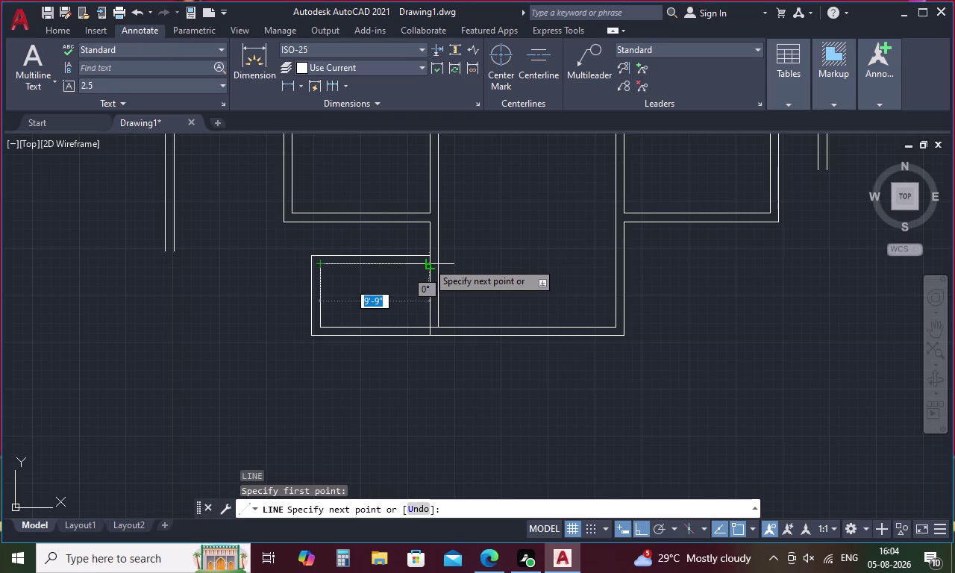
click(429, 262)
key(Escape)
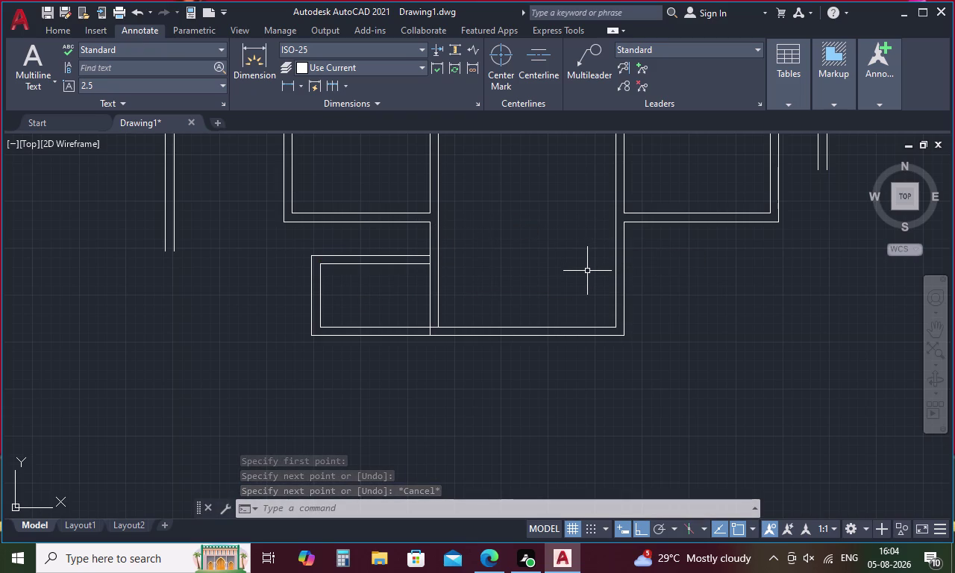
Offset the panel's inner left vertical 5'6" to the right.
key(o)
key(Return)
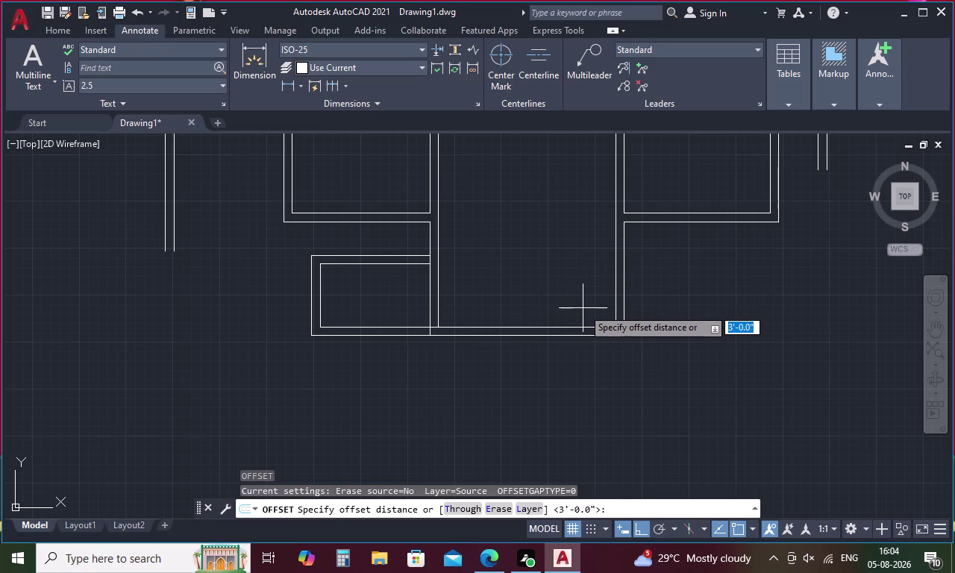
key(5)
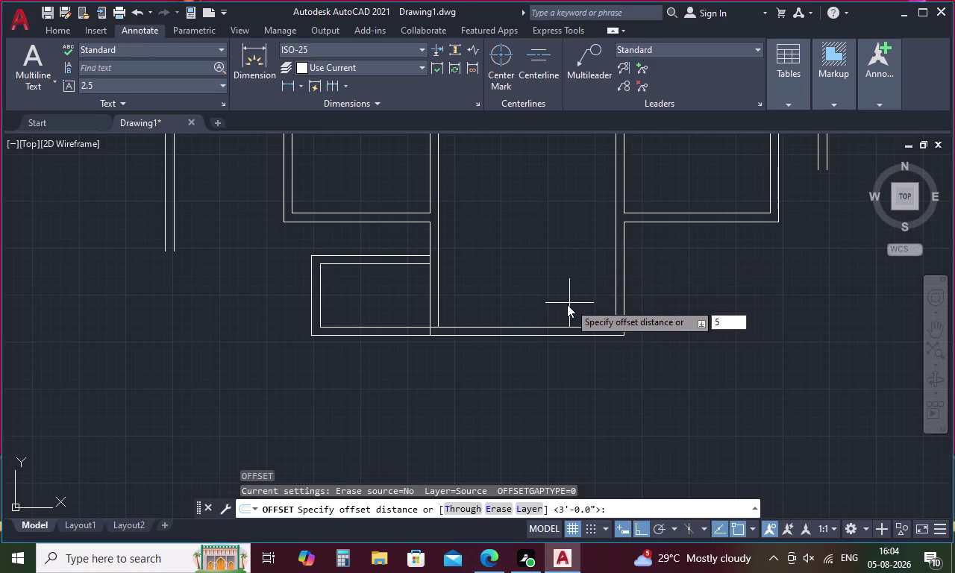
key(apostrophe)
text(6)
text(")
key(Return)
click(320, 300)
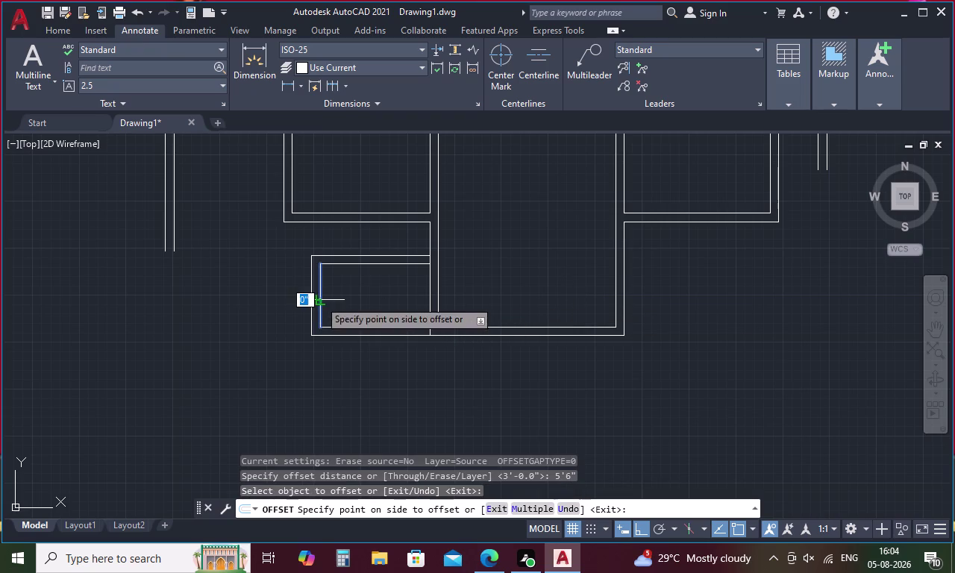
click(354, 297)
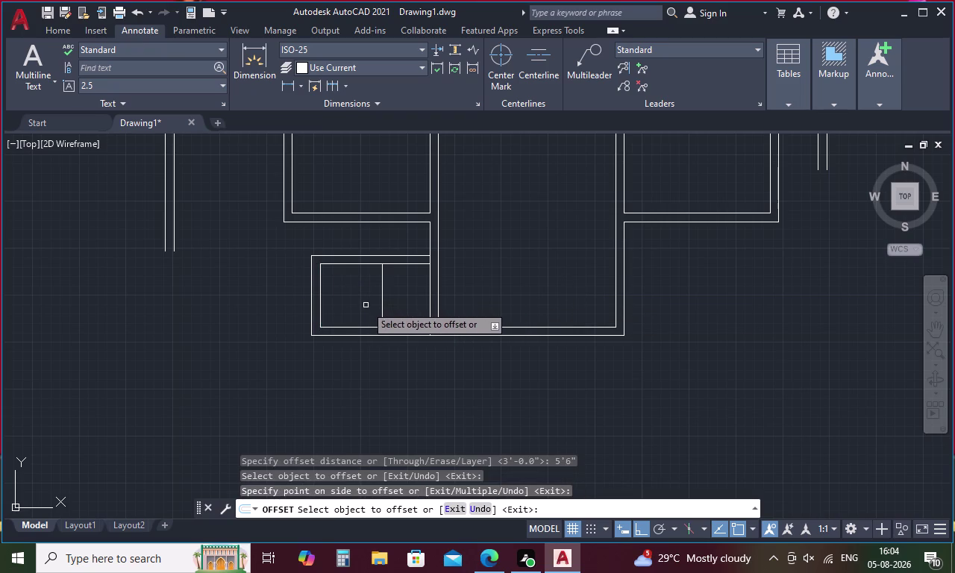
key(Escape)
Offset the new vertical line 3'10.5" toward the door side.
key(space)
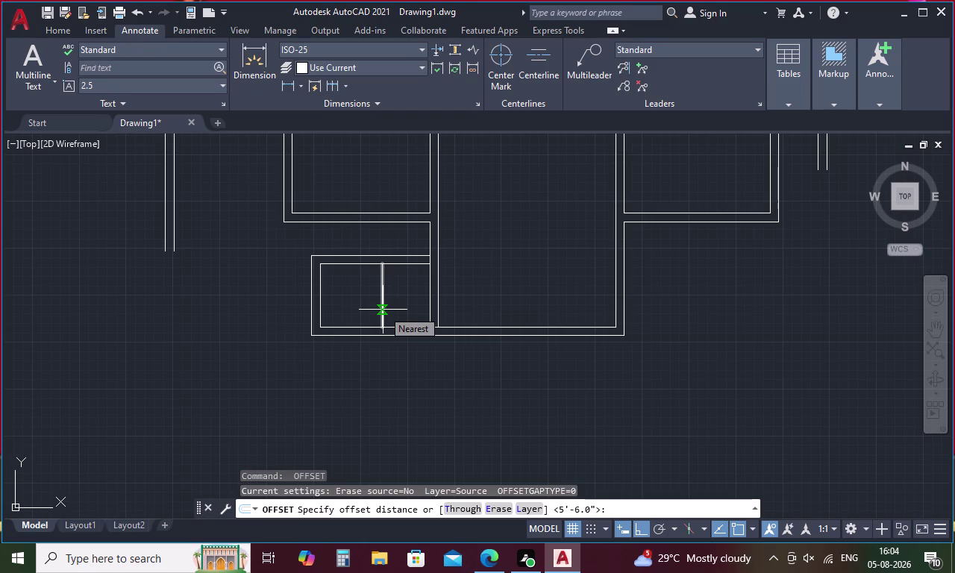
text(3')
text(1)
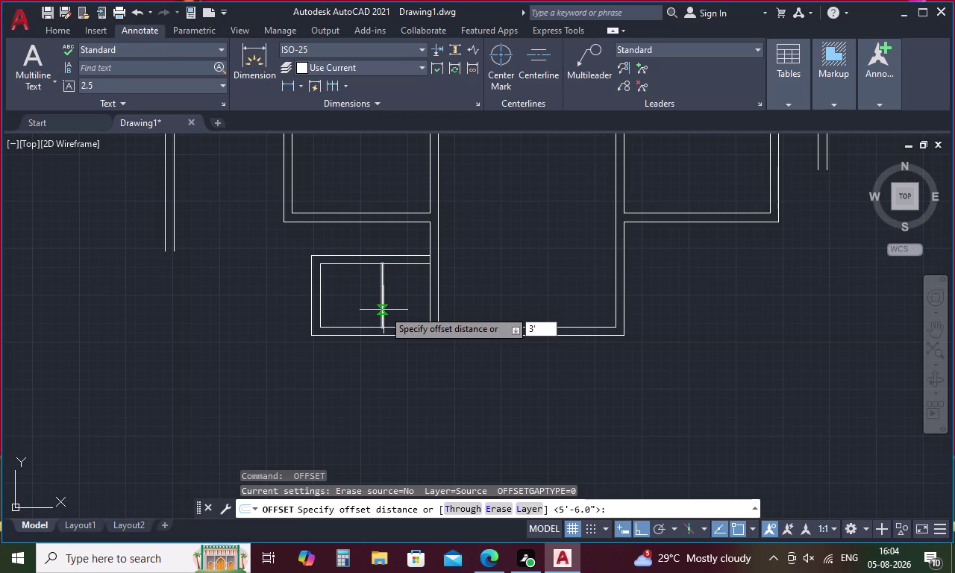
text(0.5)
key(space)
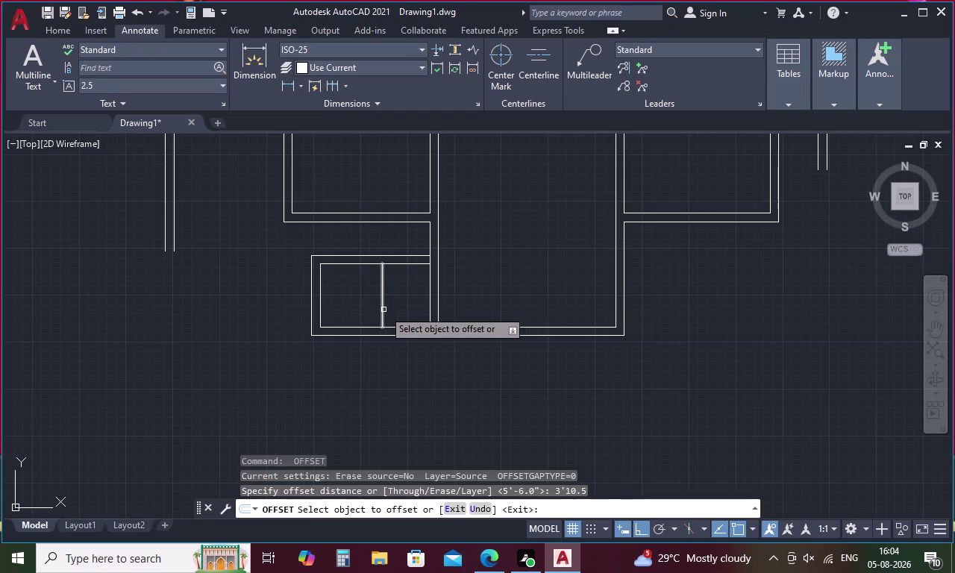
click(430, 287)
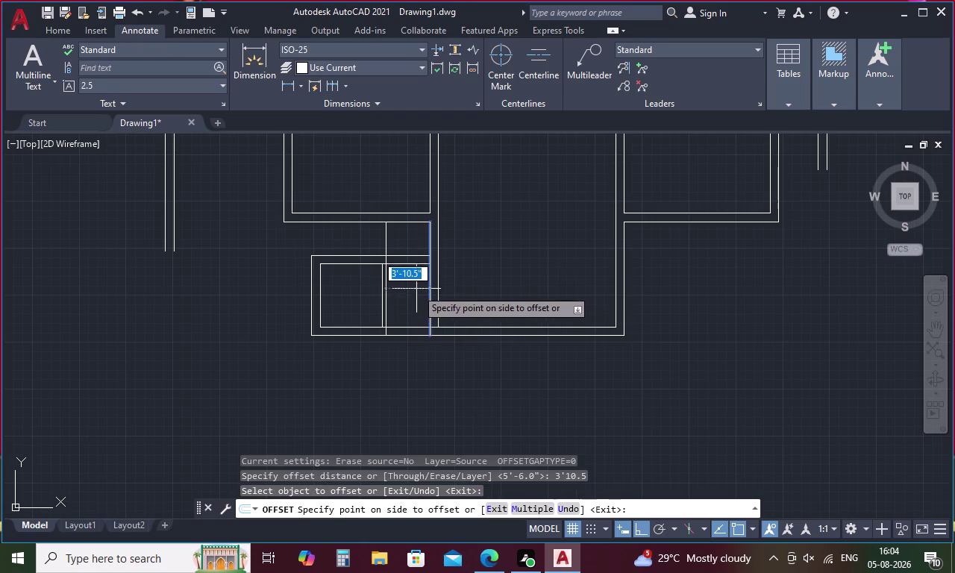
click(410, 291)
key(Escape)
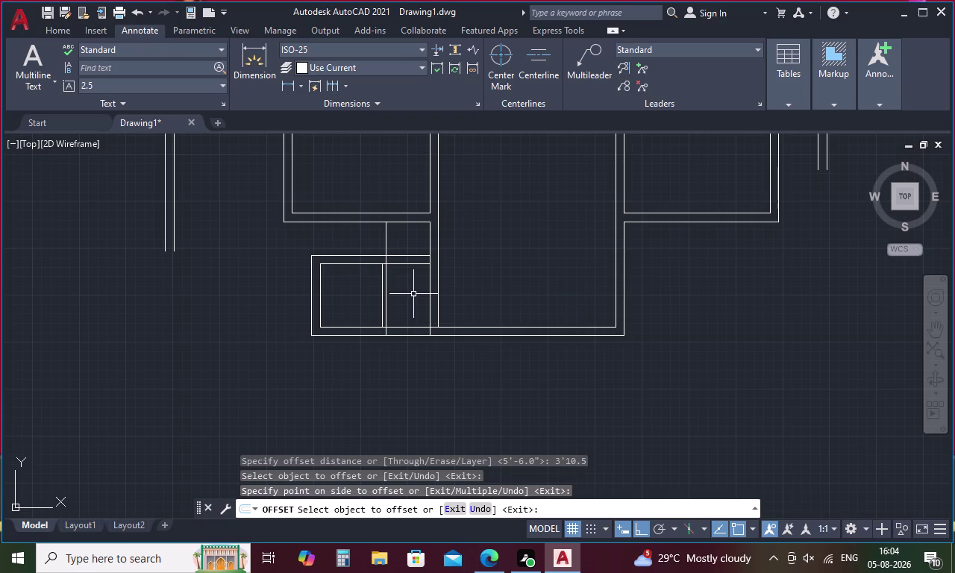
key(d)
key(i)
key(space)
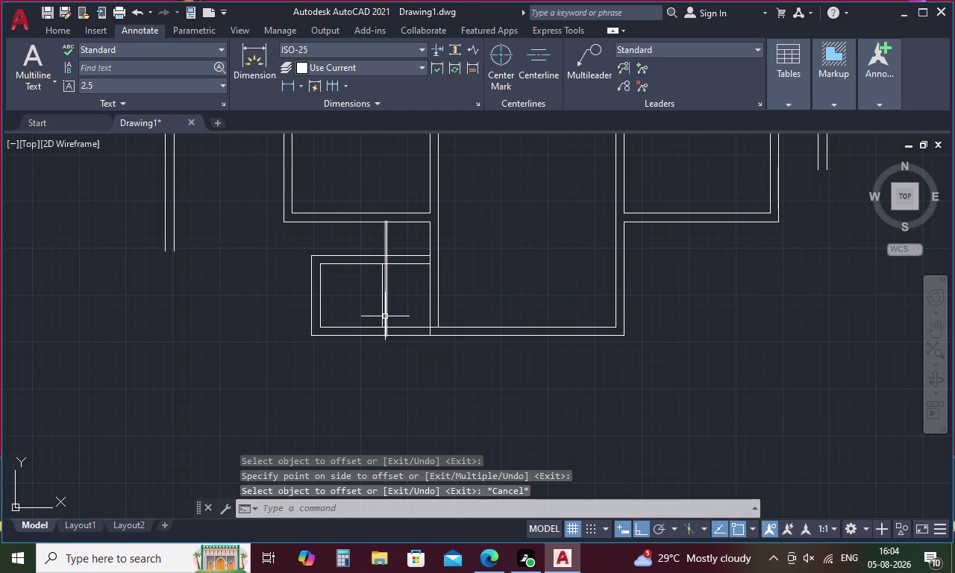
scroll(up, 3)
Cancel a distance check and delete the panel's old inner top line.
click(376, 332)
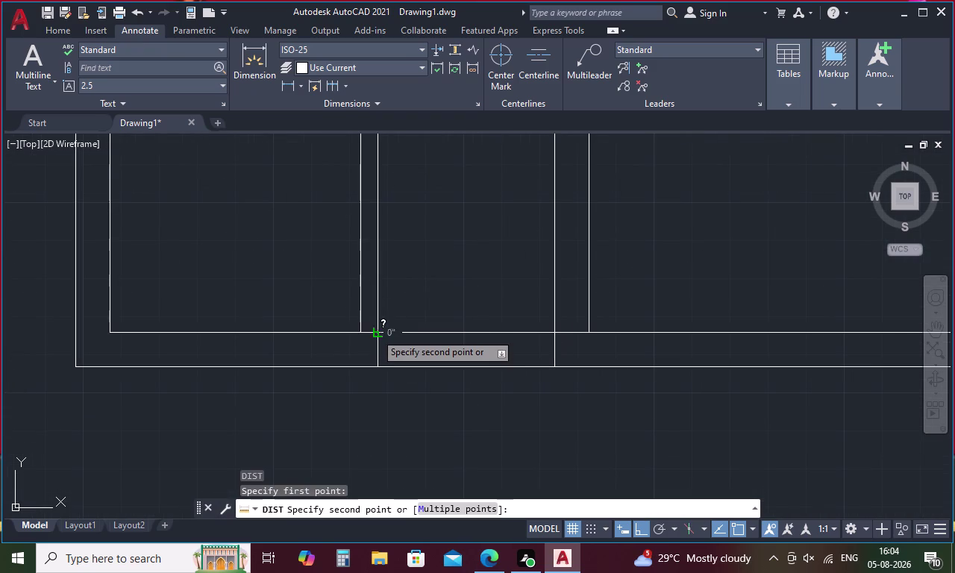
key(Escape)
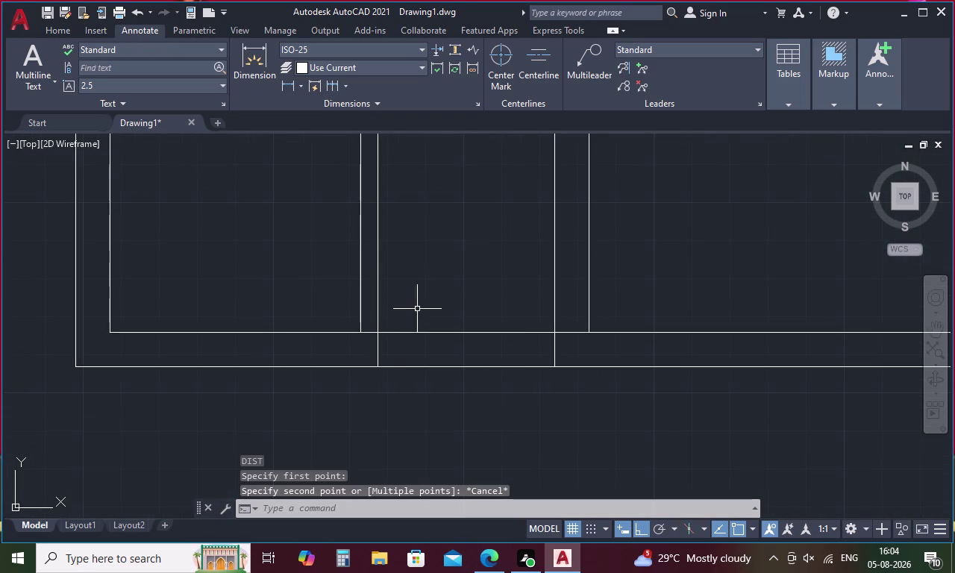
scroll(down, 3)
click(437, 218)
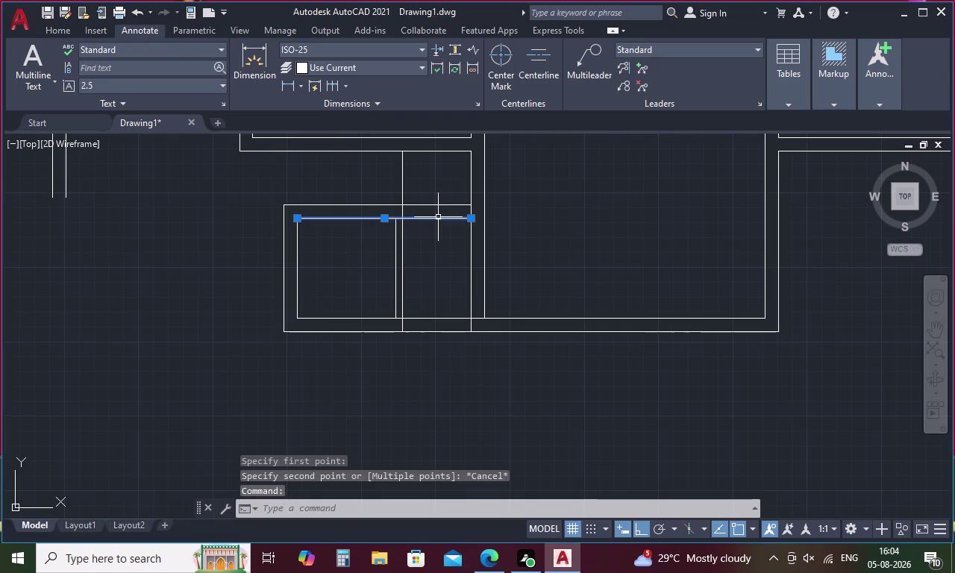
key(Delete)
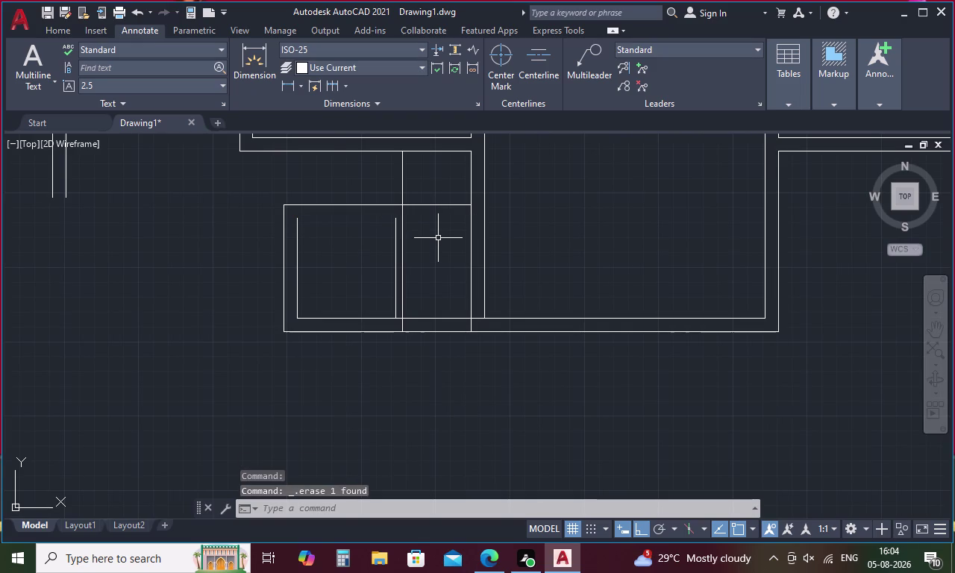
Offset the lower band's top edge line 4.5" downward.
key(o)
key(Return)
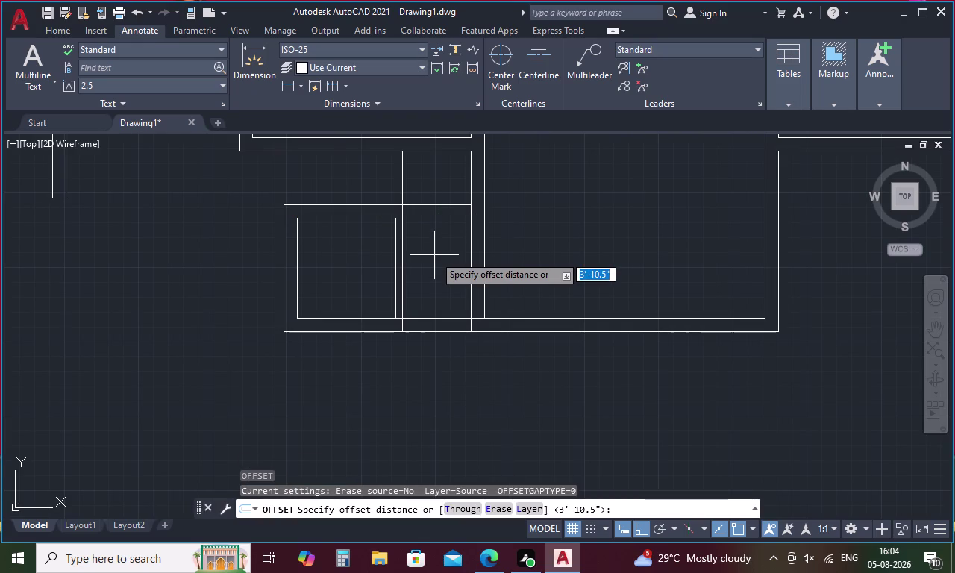
key(4)
text(.5)
key(space)
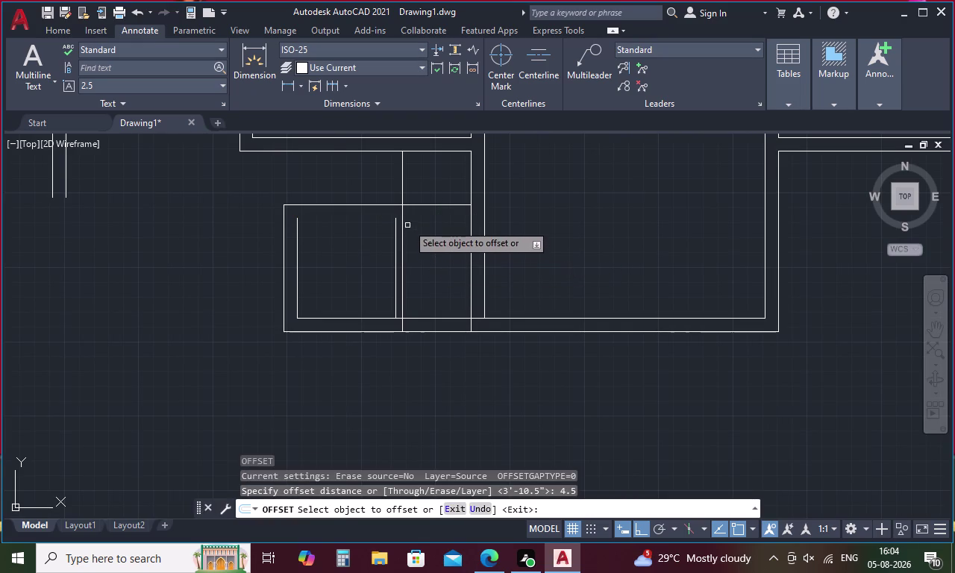
click(429, 206)
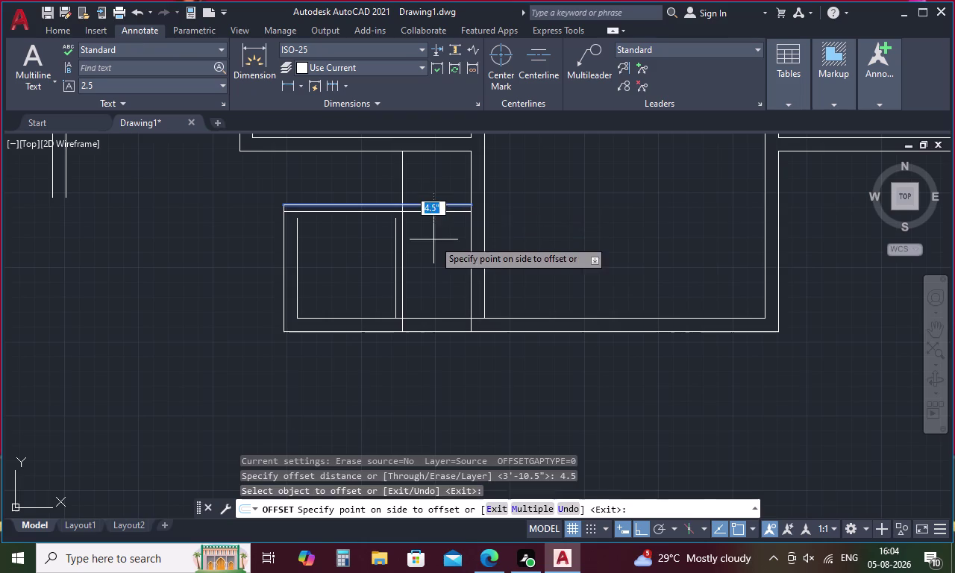
click(433, 240)
key(Escape)
Extend the two inner vertical lines of the lower-left panes up to the transom.
text(tr)
key(space)
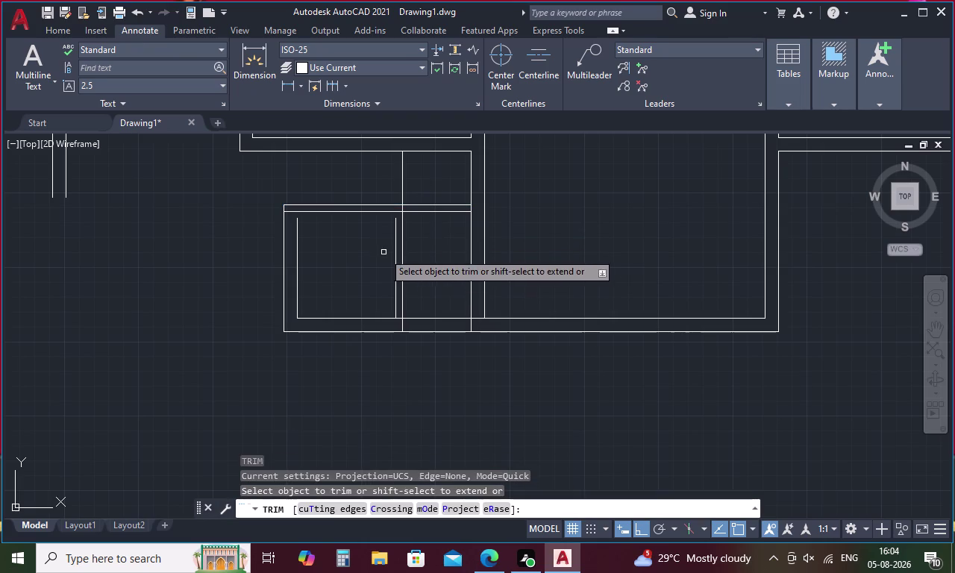
key(Escape)
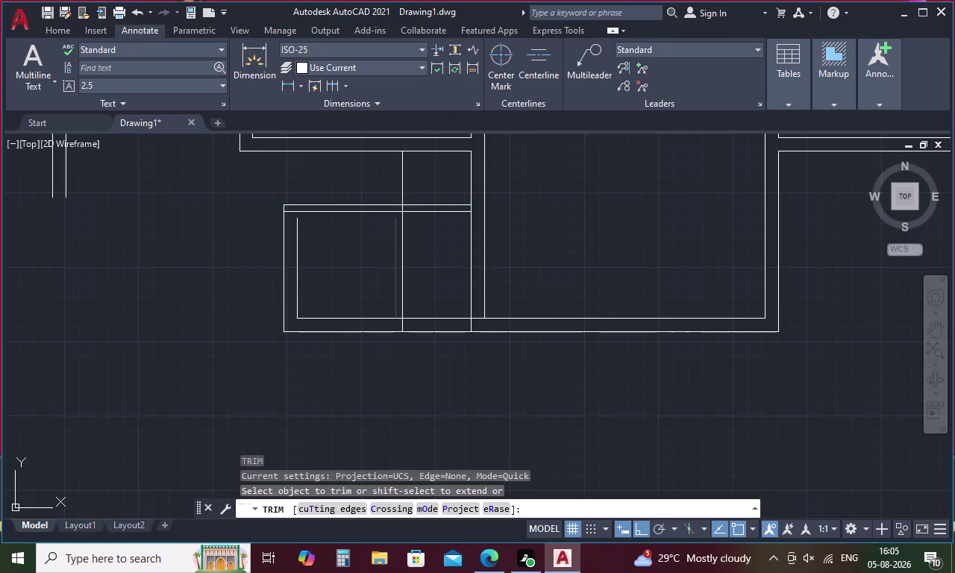
key(Escape)
text(ex)
key(space)
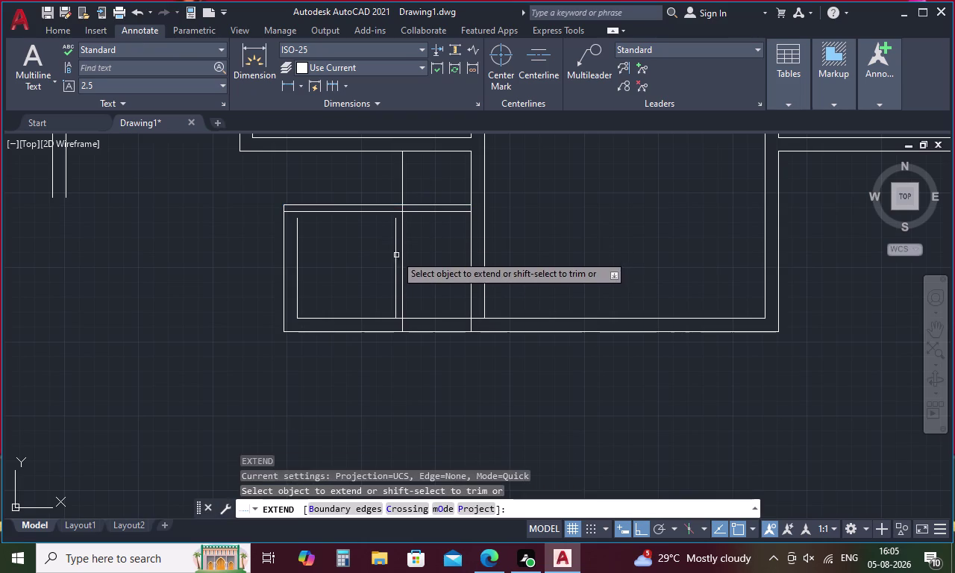
click(397, 235)
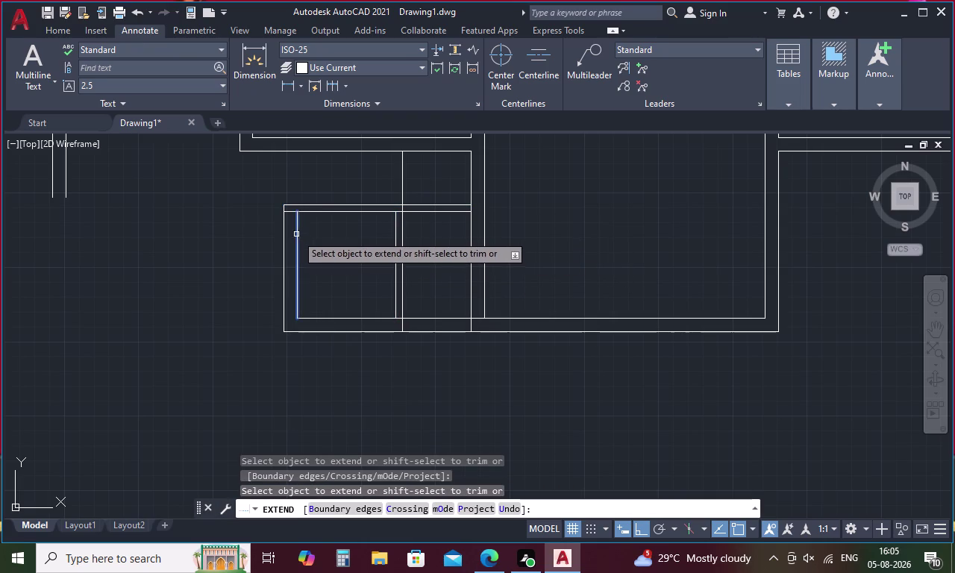
click(297, 234)
key(Escape)
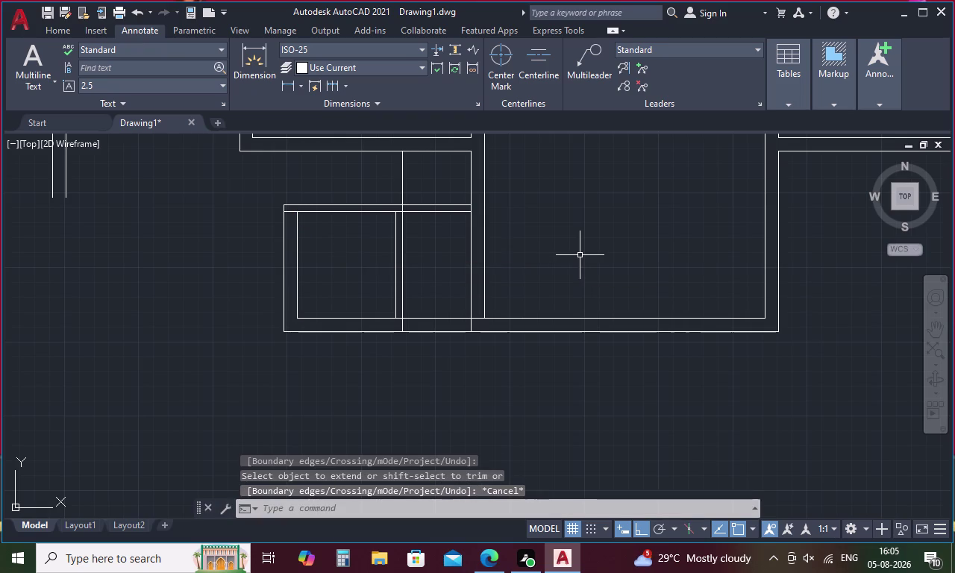
Trim the stub above the lower panes, a leftover segment, and lower-left overlaps.
text(tr)
key(space)
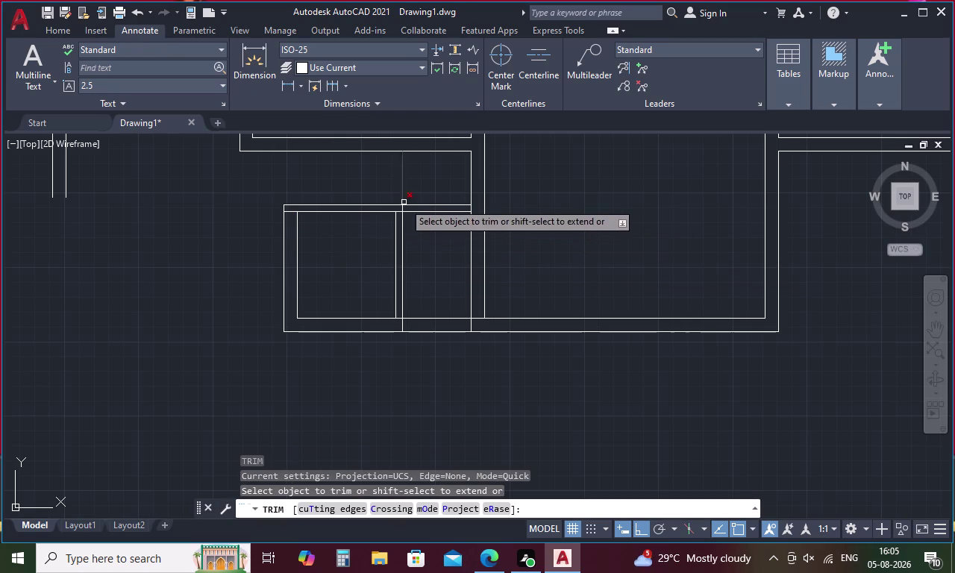
scroll(up, 3)
drag(369, 231, 408, 232)
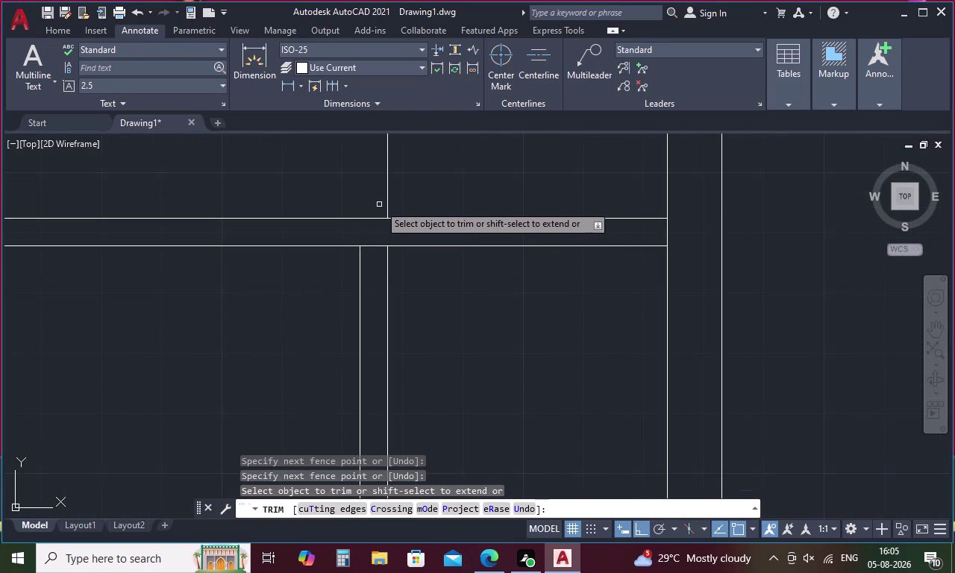
click(388, 191)
scroll(down, 3)
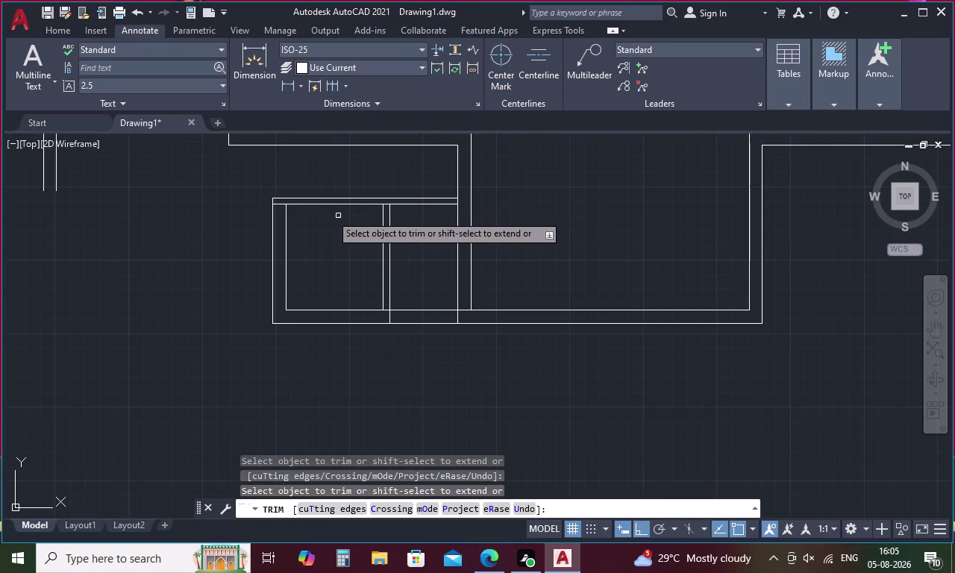
scroll(up, 3)
drag(279, 207, 263, 248)
scroll(down, 3)
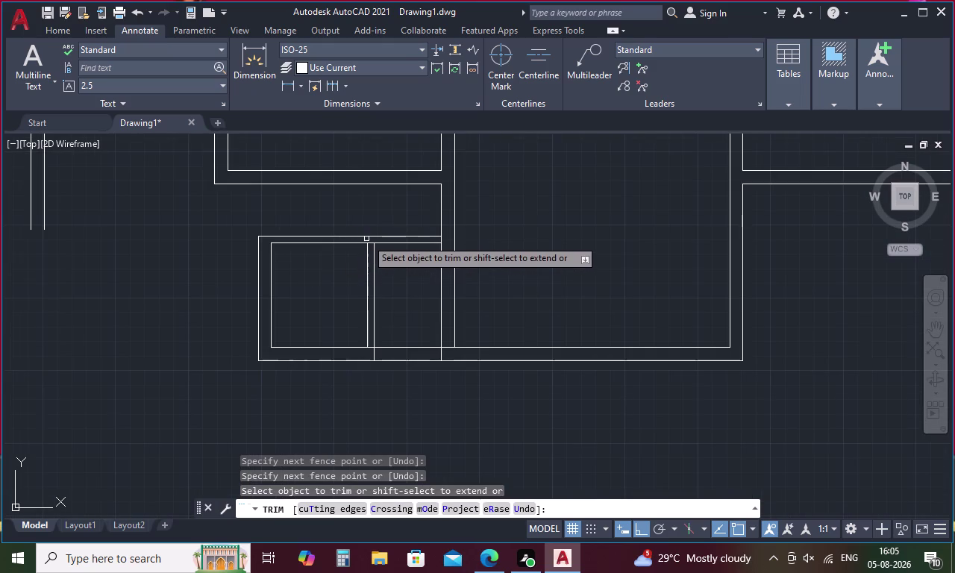
Trim the crossing line, excess line ends, and stubs below the middle opening.
scroll(up, 3)
drag(374, 243, 375, 272)
scroll(down, 3)
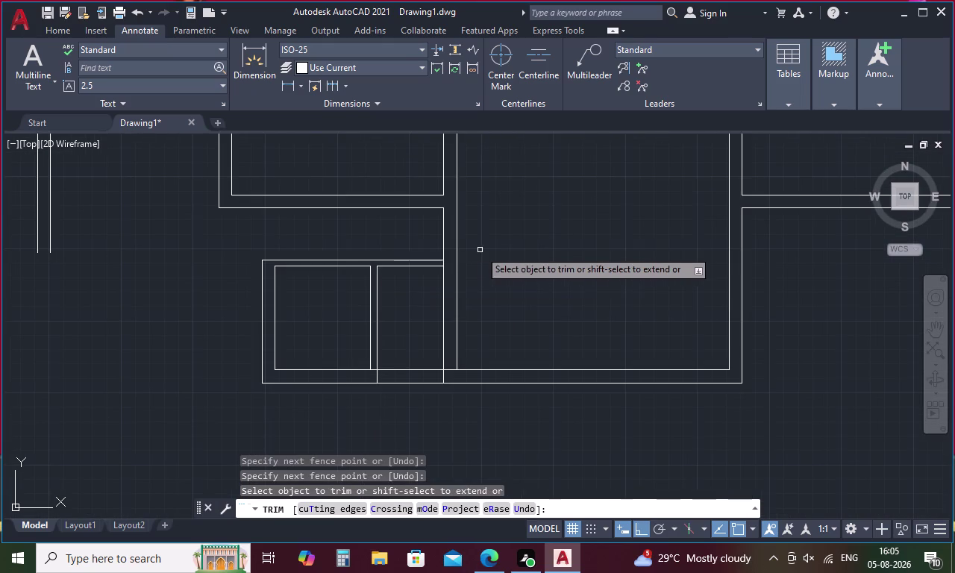
scroll(up, 3)
drag(431, 276, 458, 275)
scroll(down, 3)
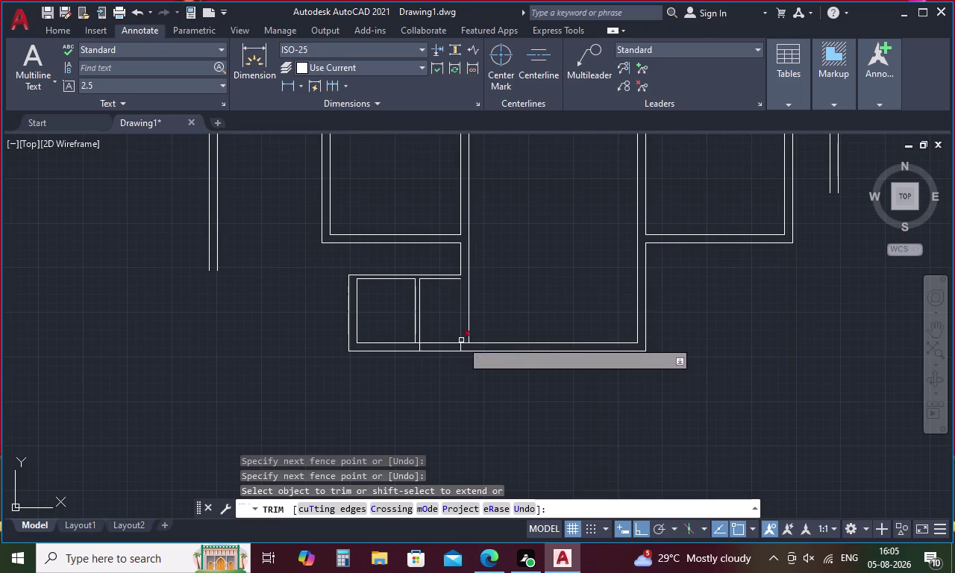
scroll(up, 3)
drag(455, 353, 432, 391)
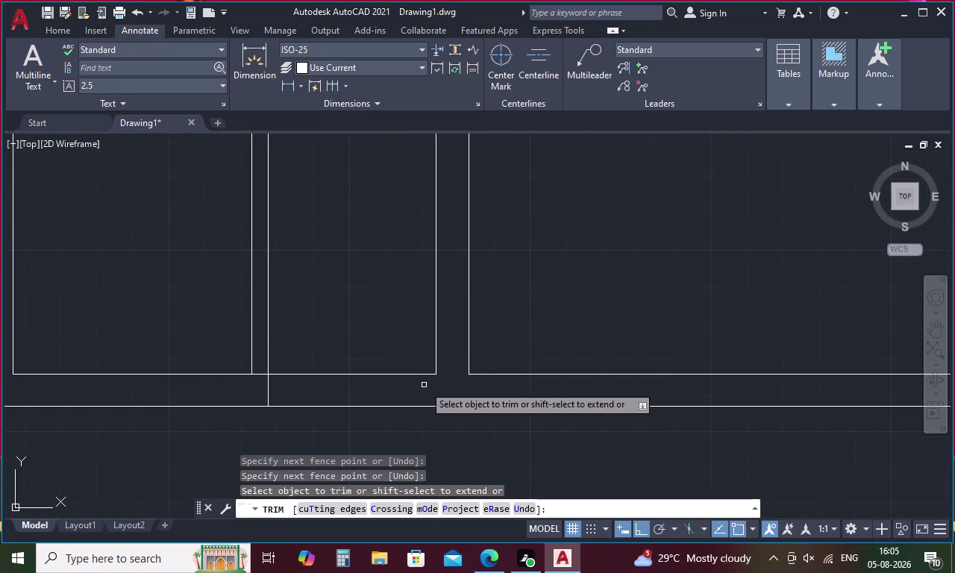
drag(259, 369, 287, 391)
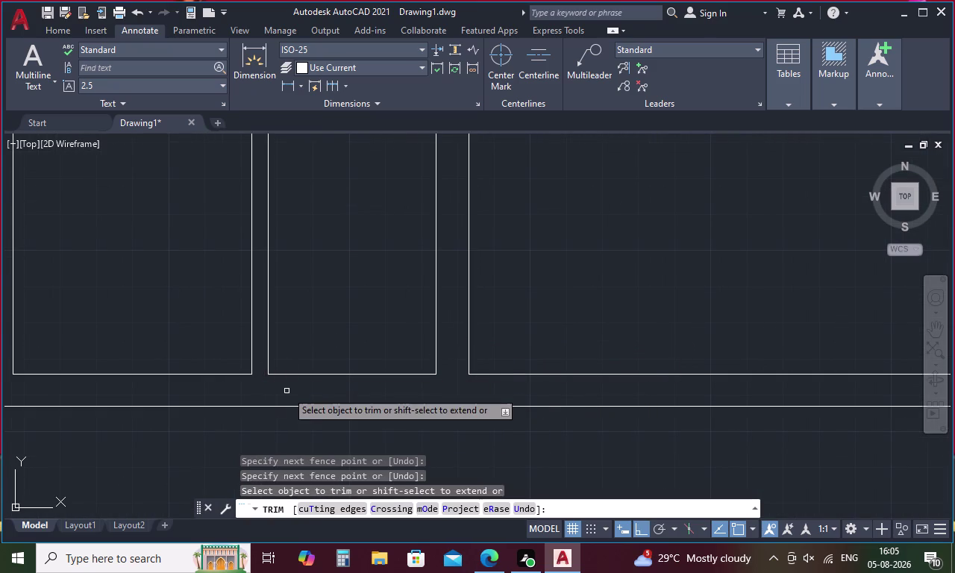
scroll(down, 3)
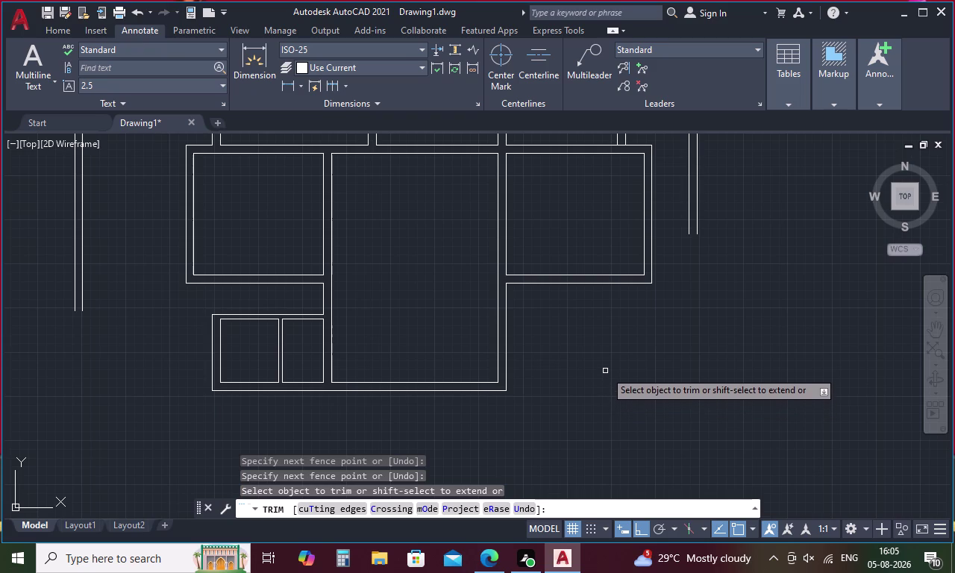
Offset the upper-right pane's bottom edge 9'-4.5" down to the frame base.
key(Escape)
key(o)
key(Return)
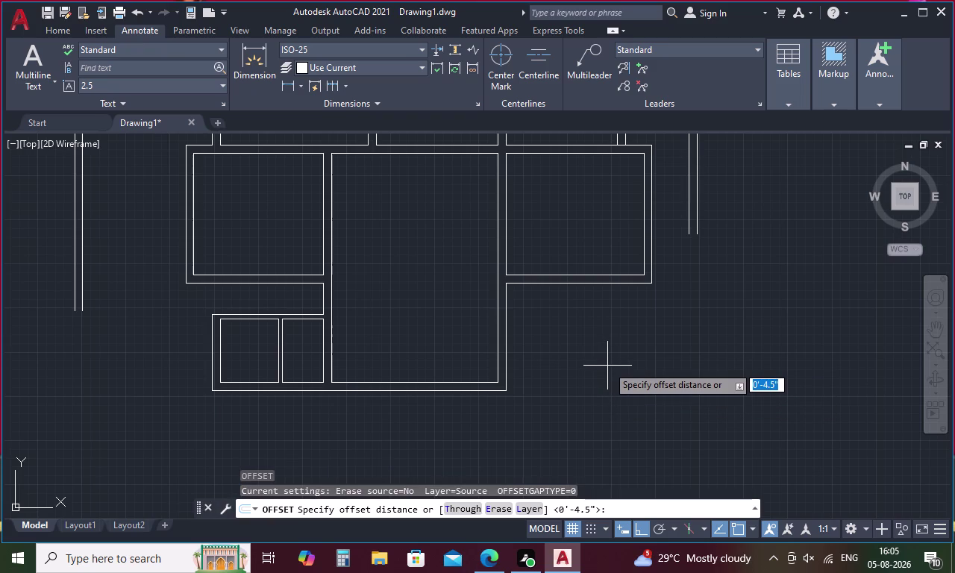
key(9)
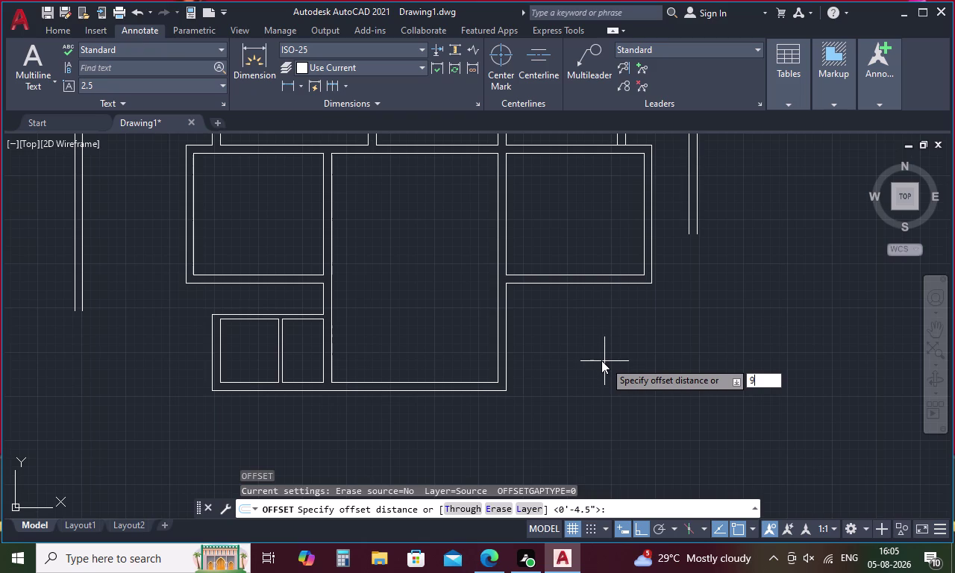
key(apostrophe)
key(4)
key(period)
key(5)
key(shift+quotedbl)
key(Return)
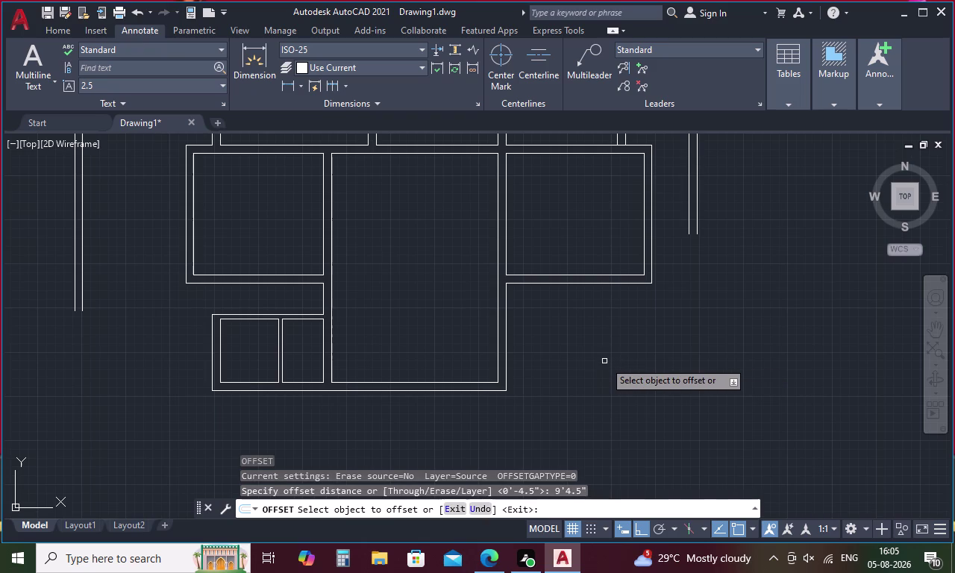
click(598, 284)
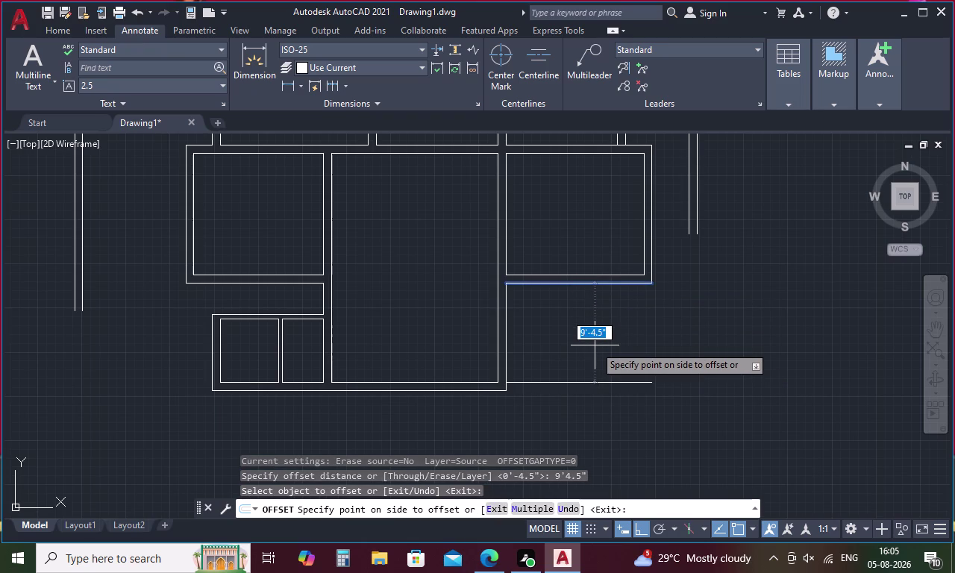
click(595, 345)
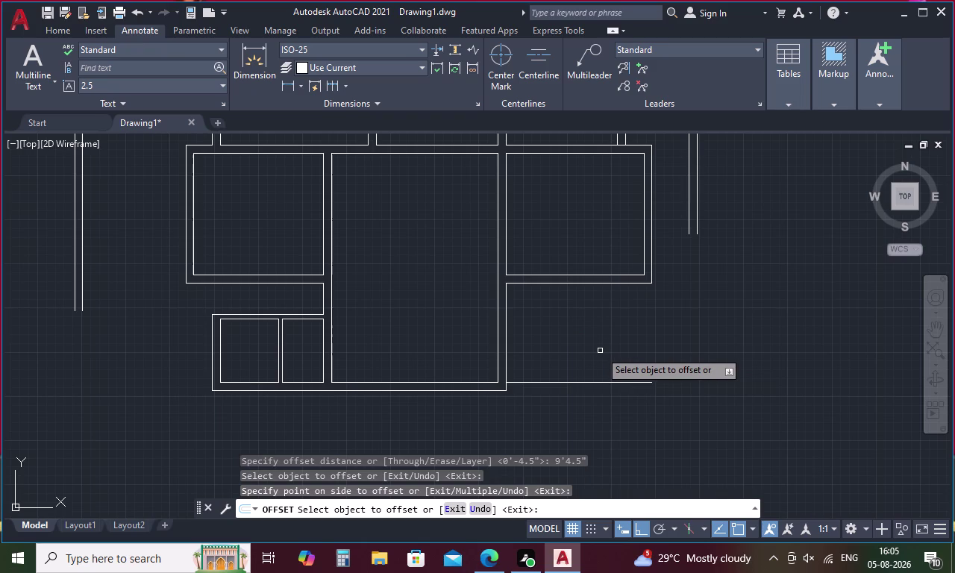
key(space)
Offset the new bottom line 9 inches down to form a double line.
key(9)
key(space)
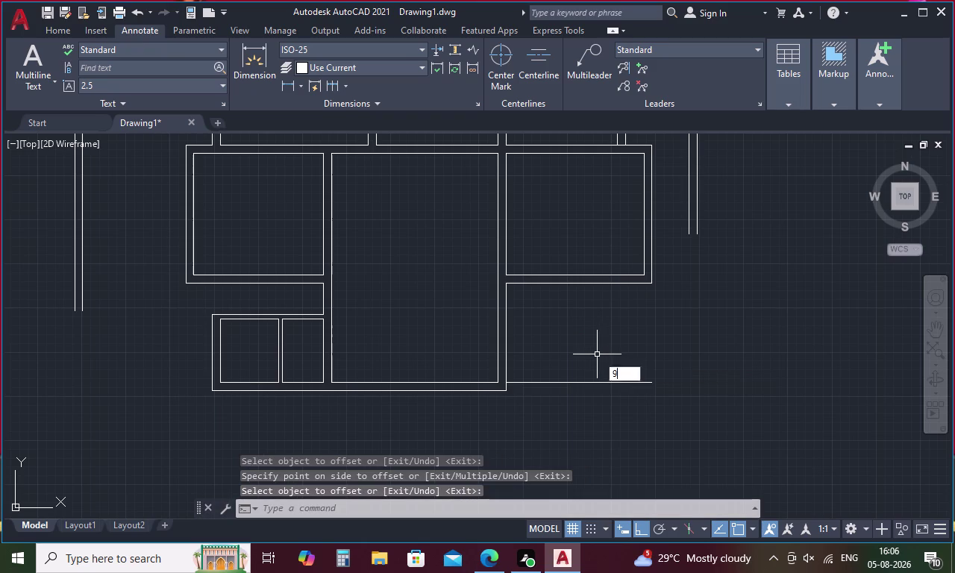
key(Escape)
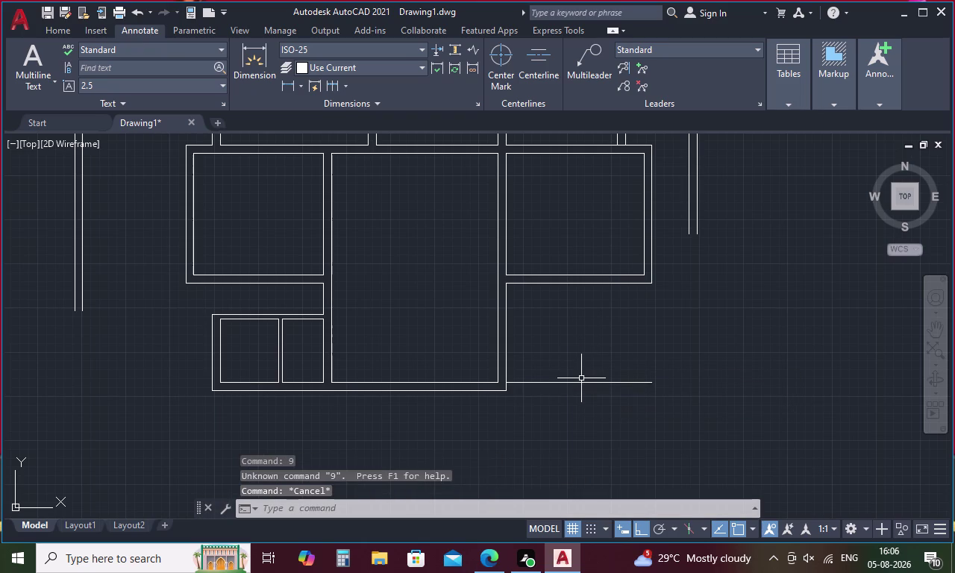
key(o)
key(Return)
key(9)
key(space)
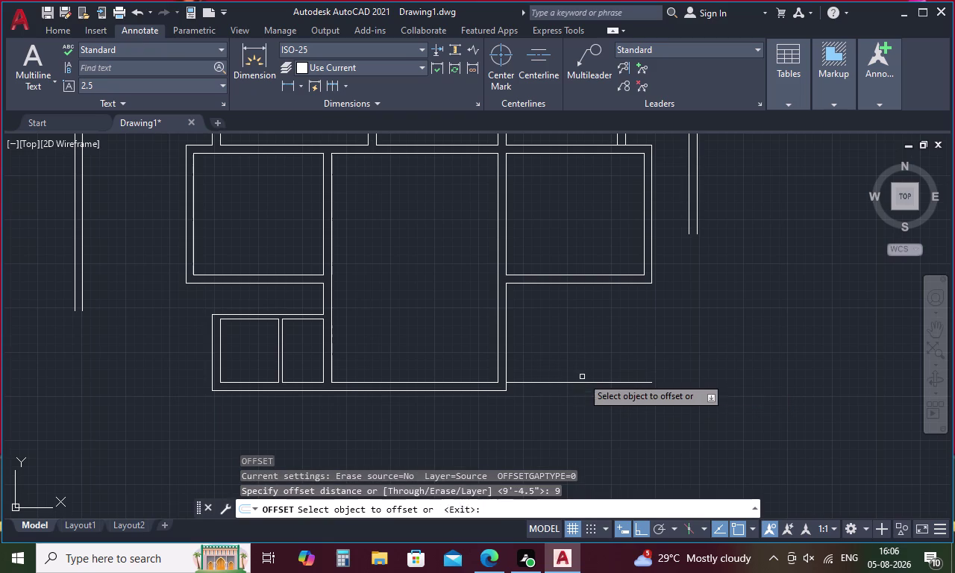
click(578, 384)
drag(576, 403, 574, 414)
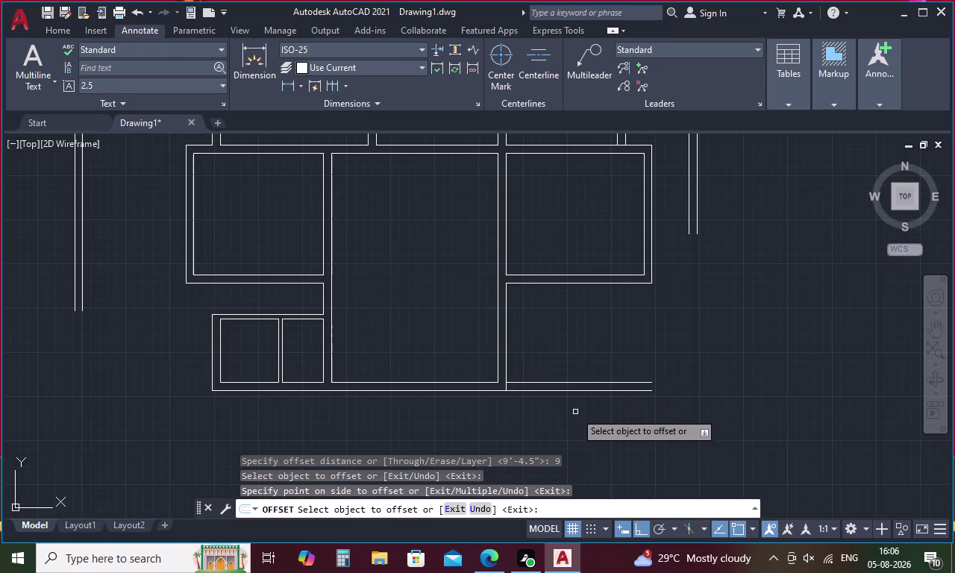
key(Escape)
text(ex)
key(space)
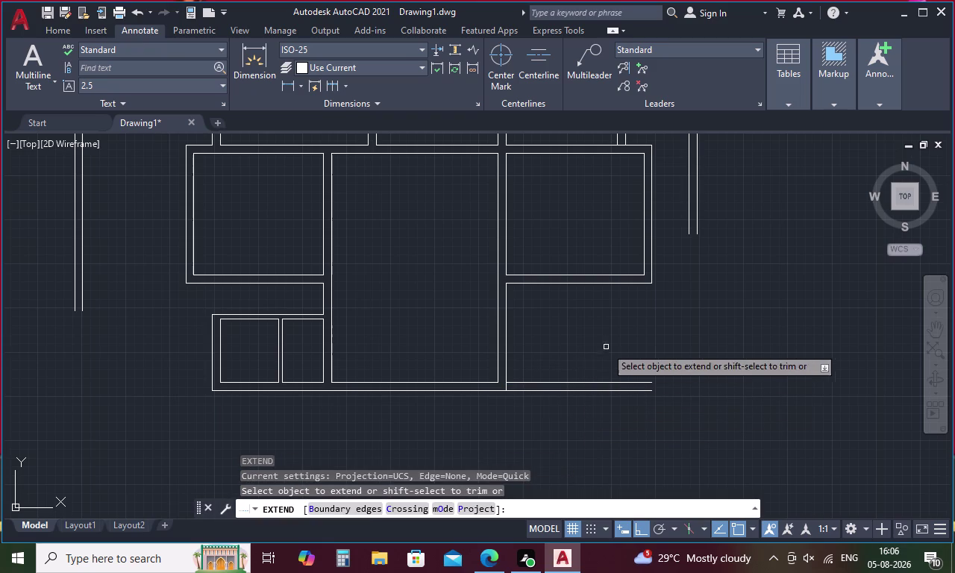
Extend the right-side vertical lines down to the new bottom line.
click(652, 277)
click(643, 268)
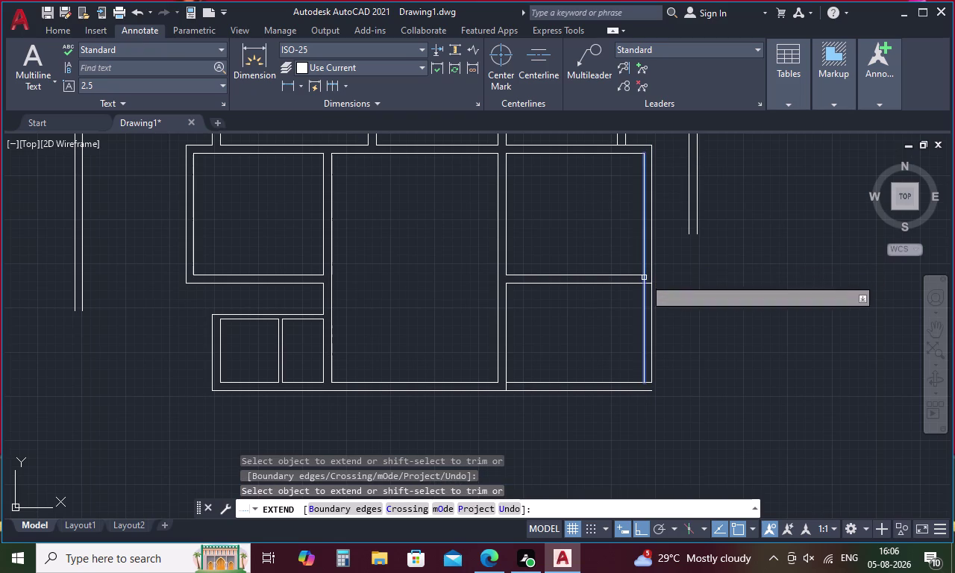
click(644, 278)
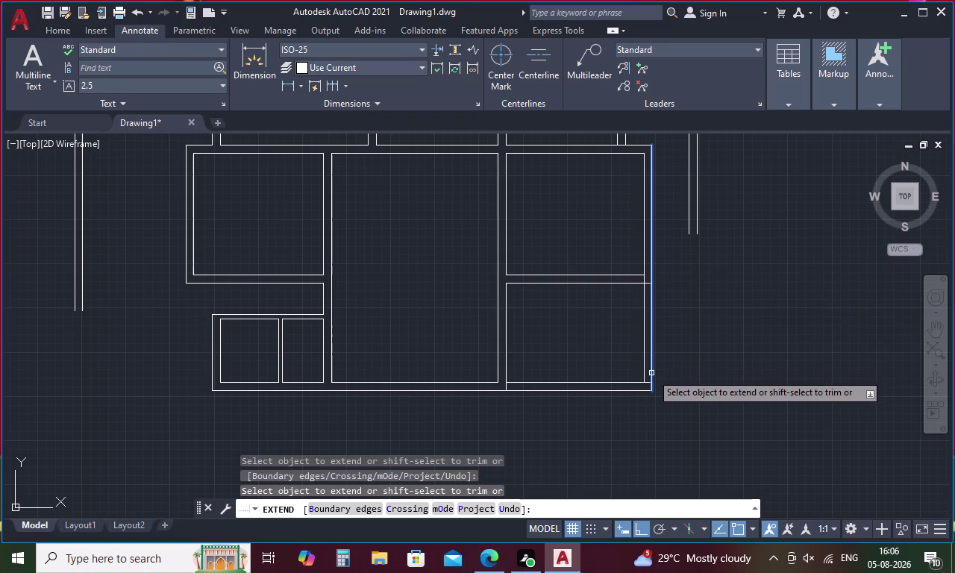
click(652, 373)
click(644, 359)
key(Escape)
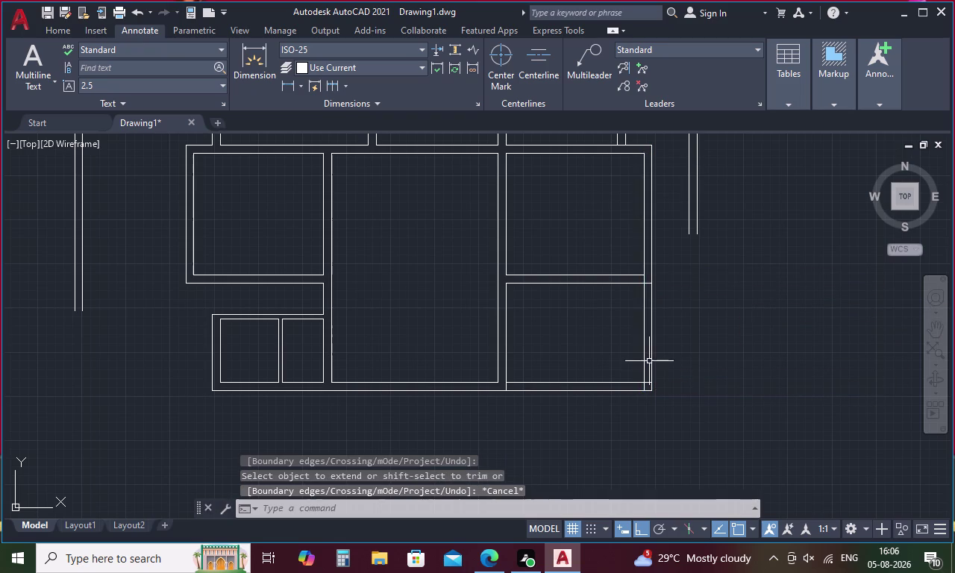
Trim the overlapping line ends at bottom right and between the right panes.
text(tr)
key(space)
scroll(up, 3)
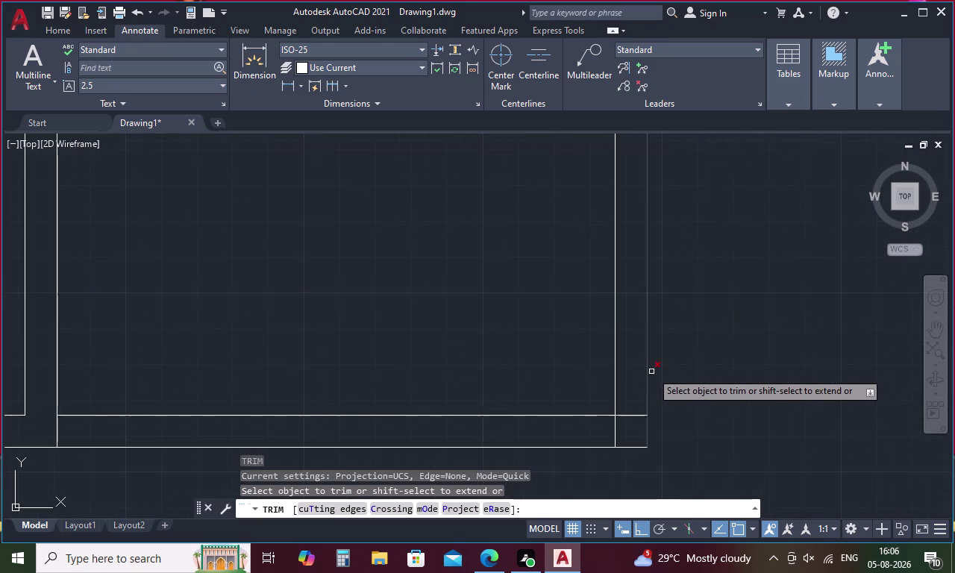
drag(630, 396, 603, 432)
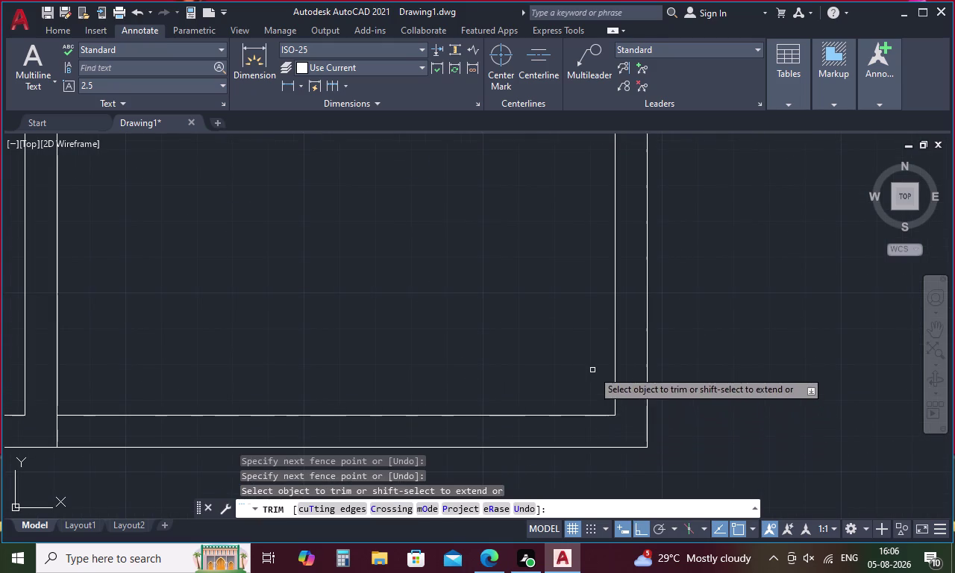
middle_drag(593, 370, 595, 432)
scroll(down, 3)
scroll(up, 3)
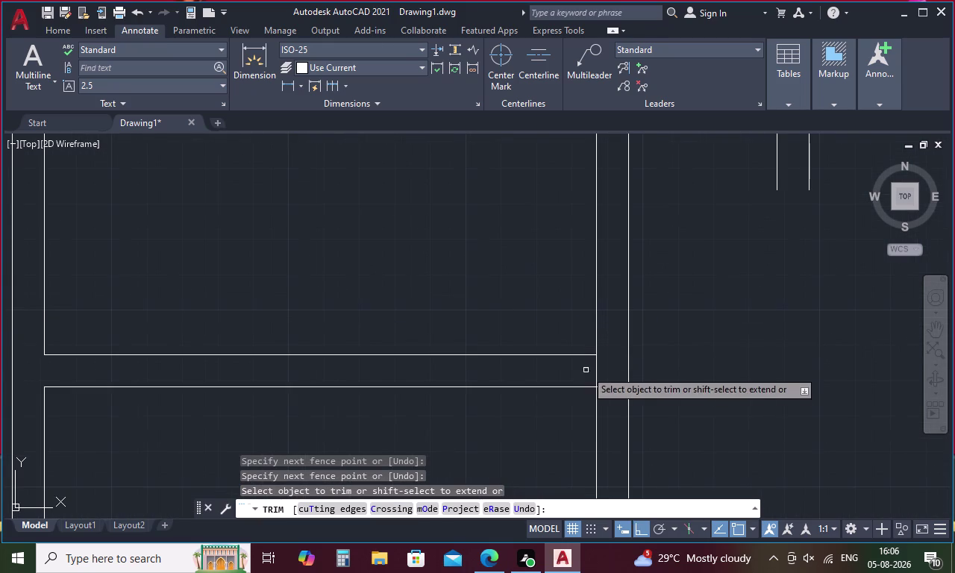
drag(586, 371, 617, 408)
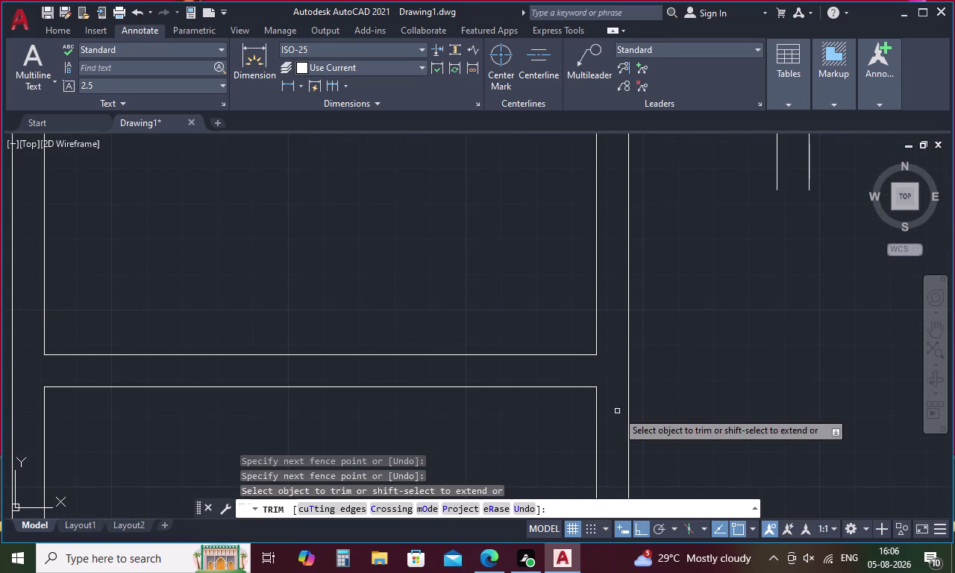
scroll(down, 3)
Fence-trim the horizontal lines crossing the door opening between the jambs.
middle_drag(507, 417, 597, 286)
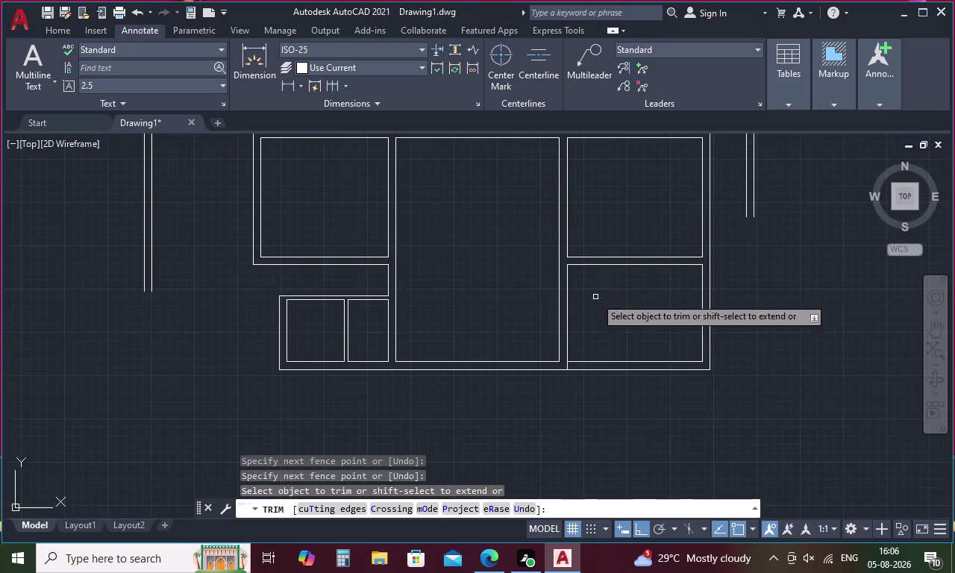
scroll(up, 3)
drag(583, 351, 543, 350)
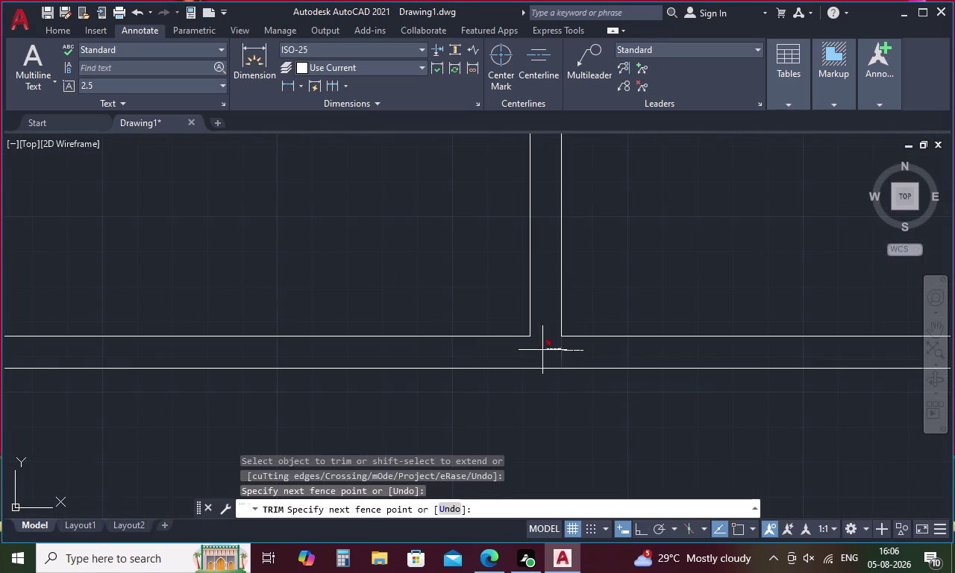
drag(543, 350, 543, 351)
scroll(down, 3)
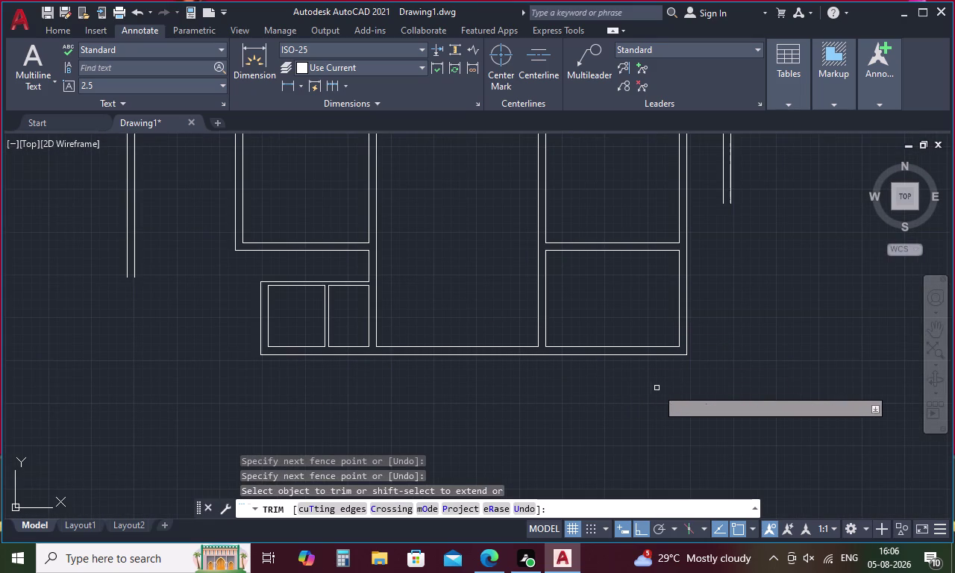
key(Escape)
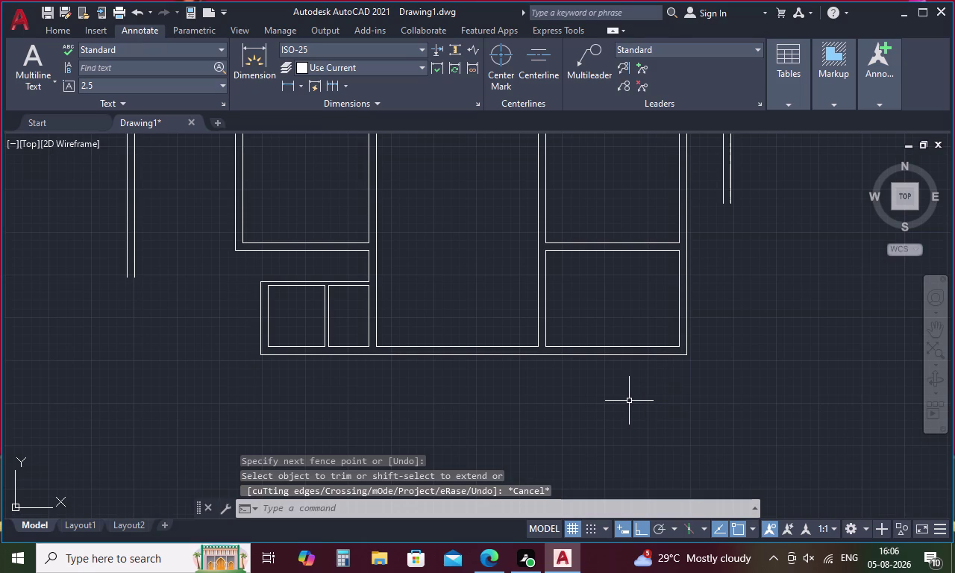
Offset the frame's bottom line 12' downward.
key(o)
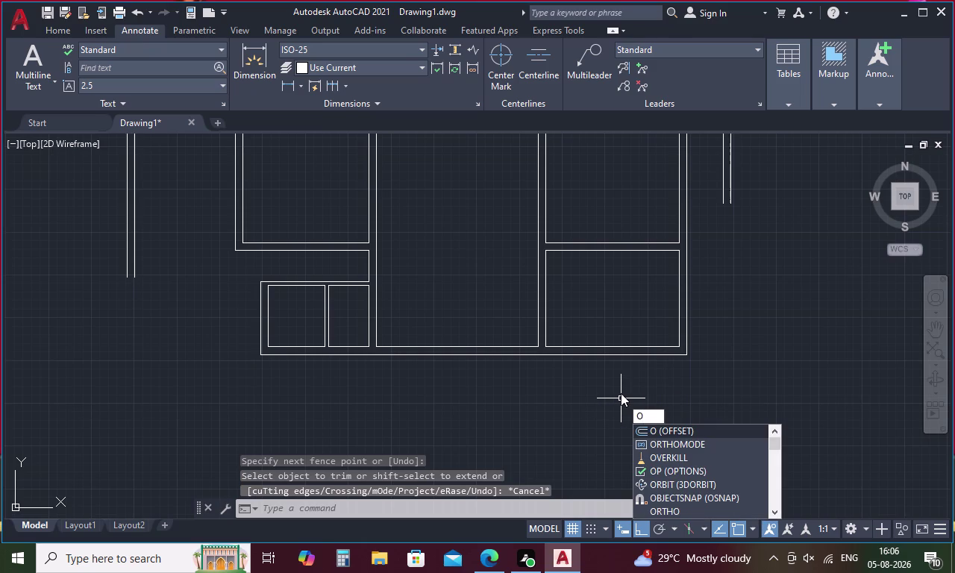
key(Return)
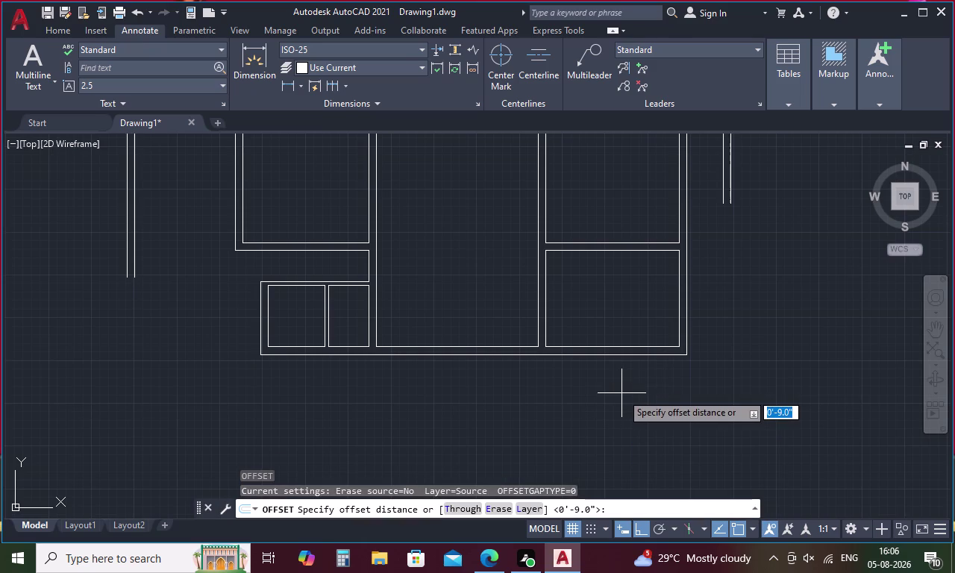
key(1)
key(2)
key(apostrophe)
key(Return)
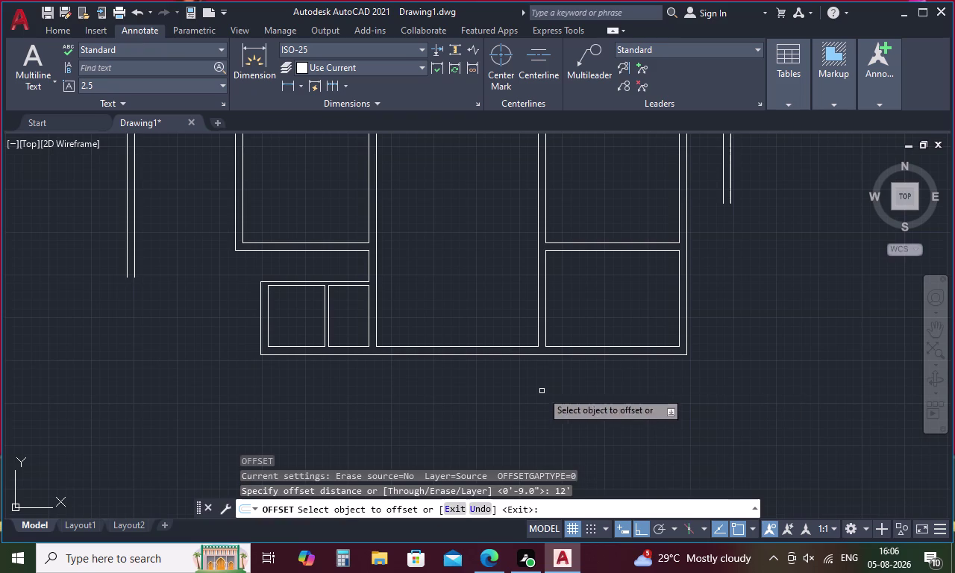
click(465, 356)
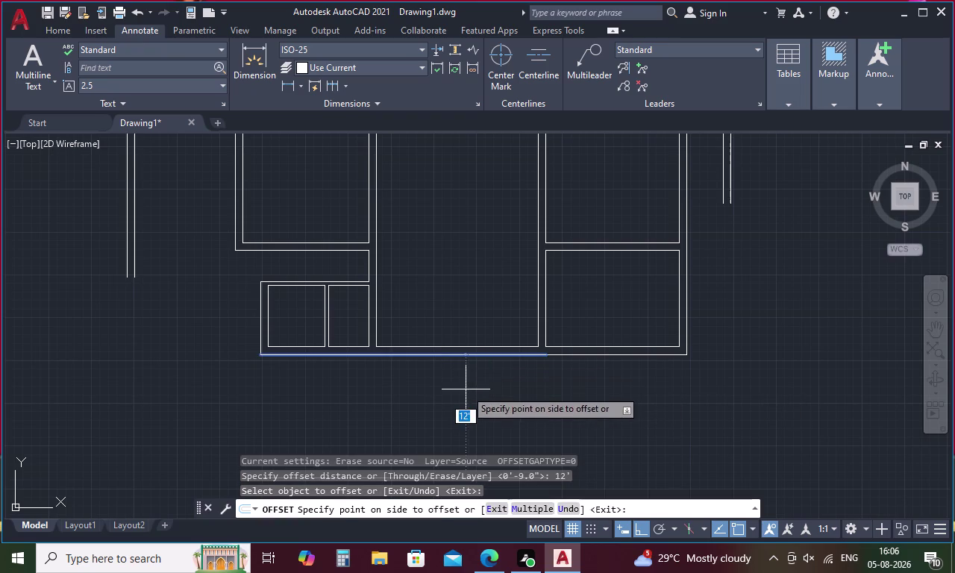
click(465, 390)
scroll(down, 3)
middle_drag(465, 403, 482, 345)
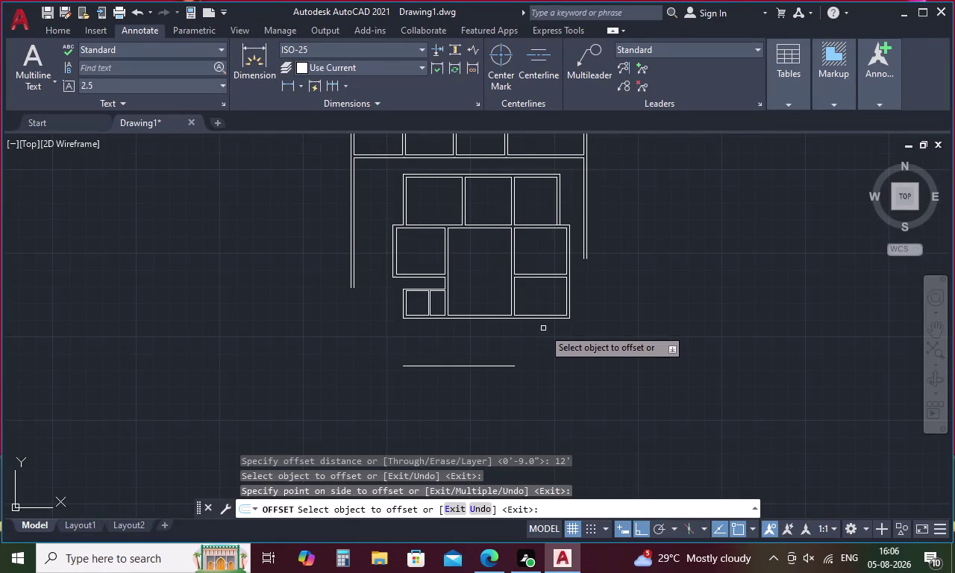
key(Escape)
Delete the short stray copy and join the two bottom line segments.
click(475, 369)
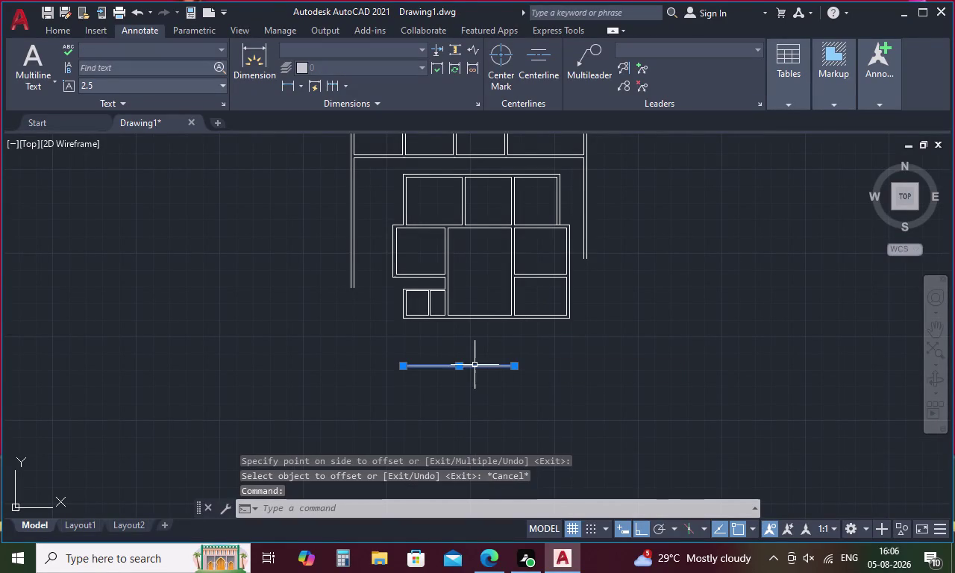
key(Delete)
scroll(up, 3)
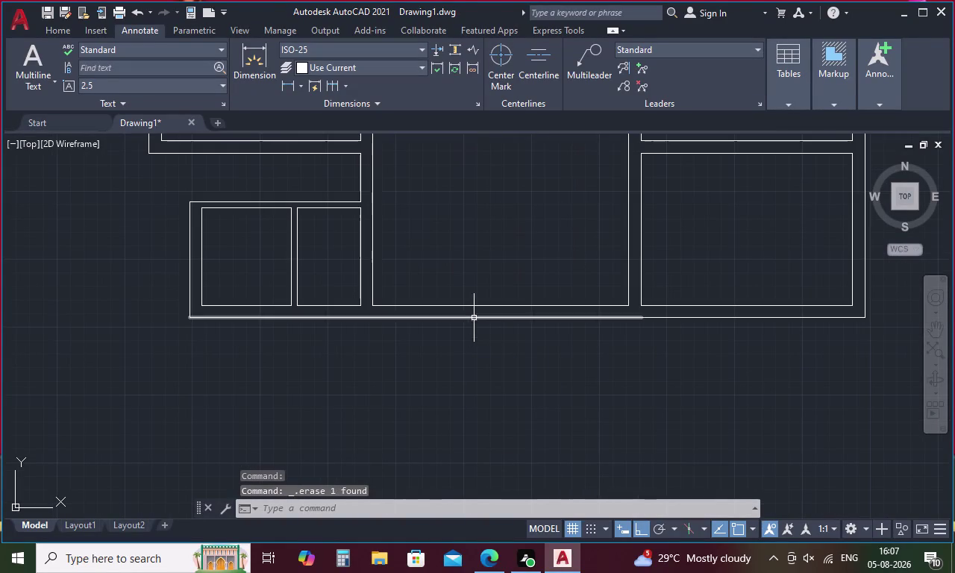
click(491, 318)
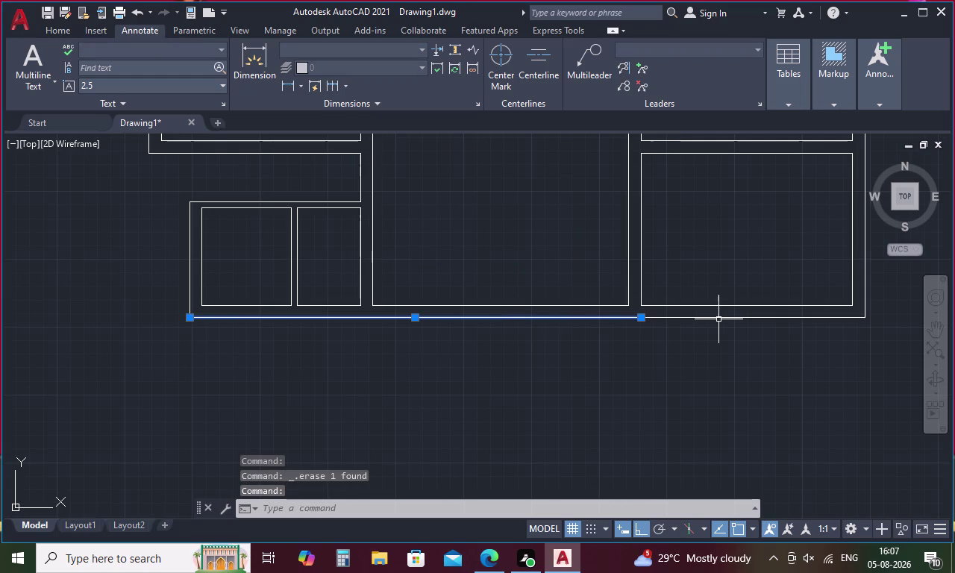
click(721, 319)
key(j)
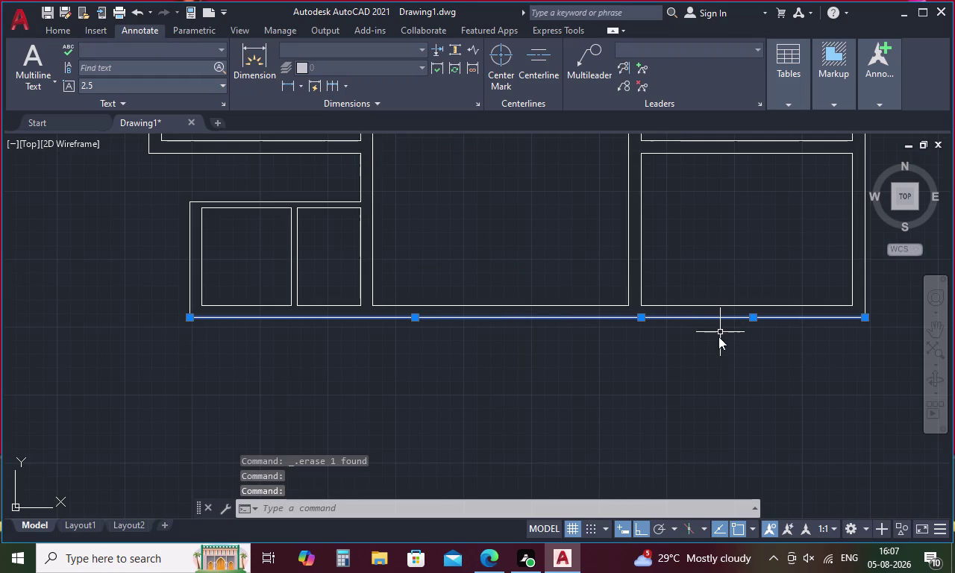
key(space)
key(Escape)
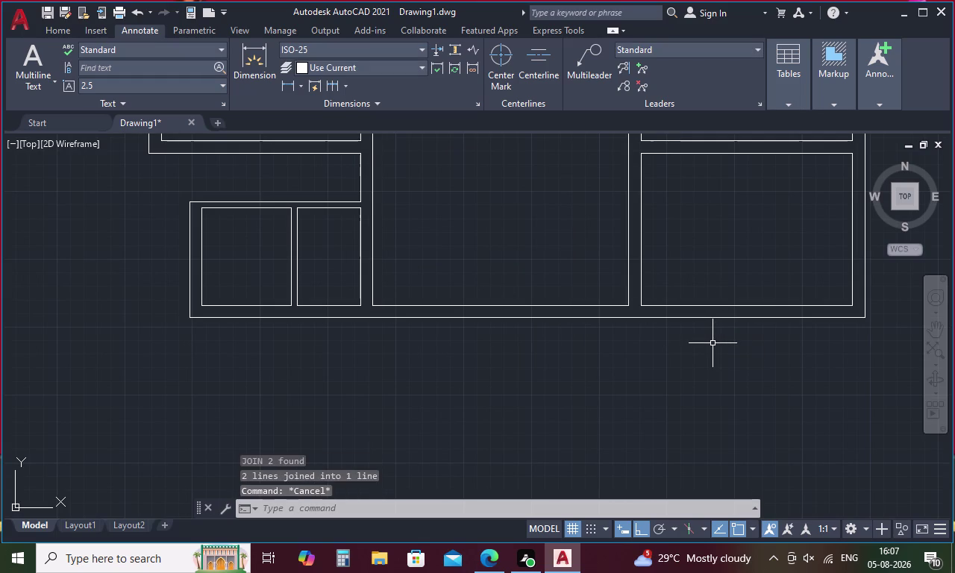
Offset the joined bottom line 12' below the frame.
key(o)
key(space)
text(12)
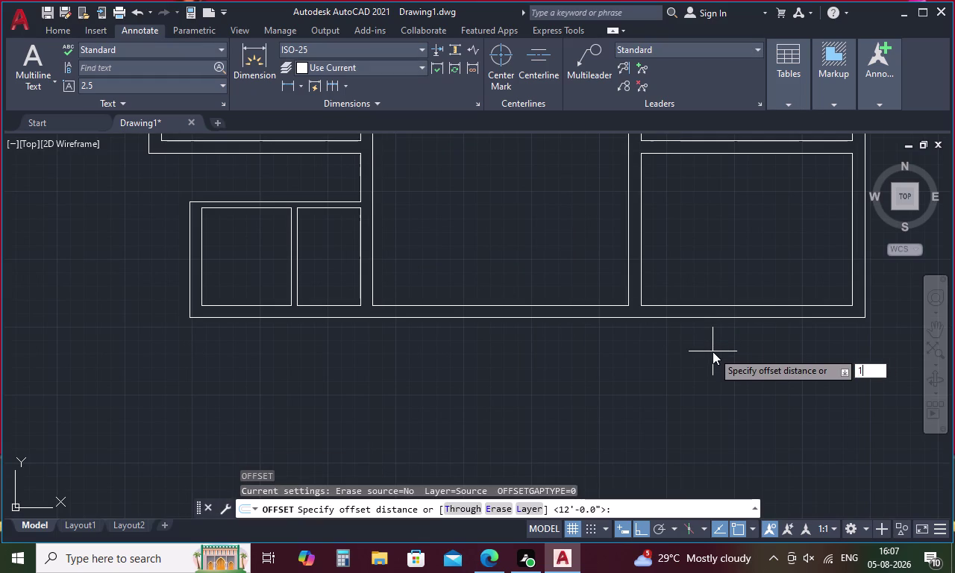
text(')
key(space)
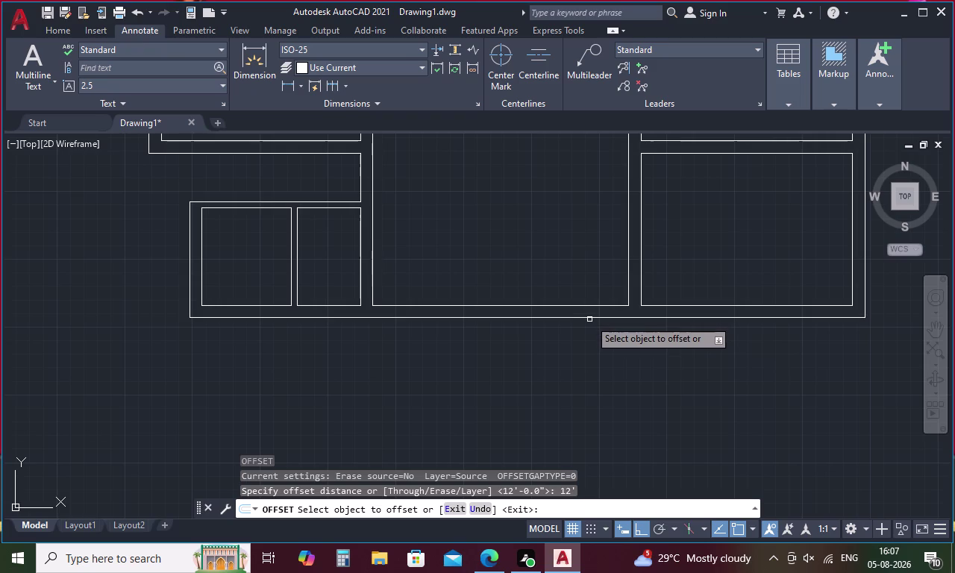
click(595, 318)
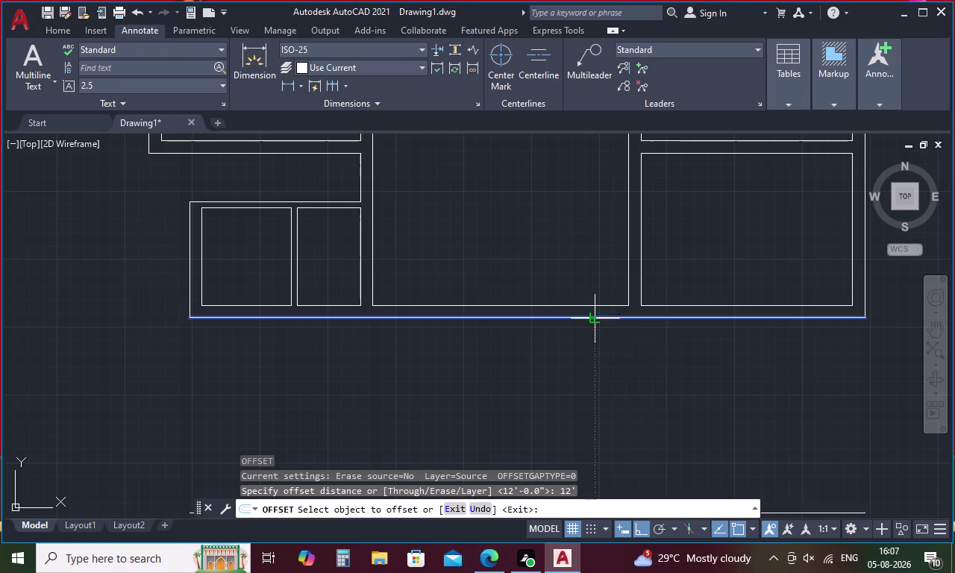
click(595, 362)
scroll(down, 3)
middle_drag(608, 381, 592, 325)
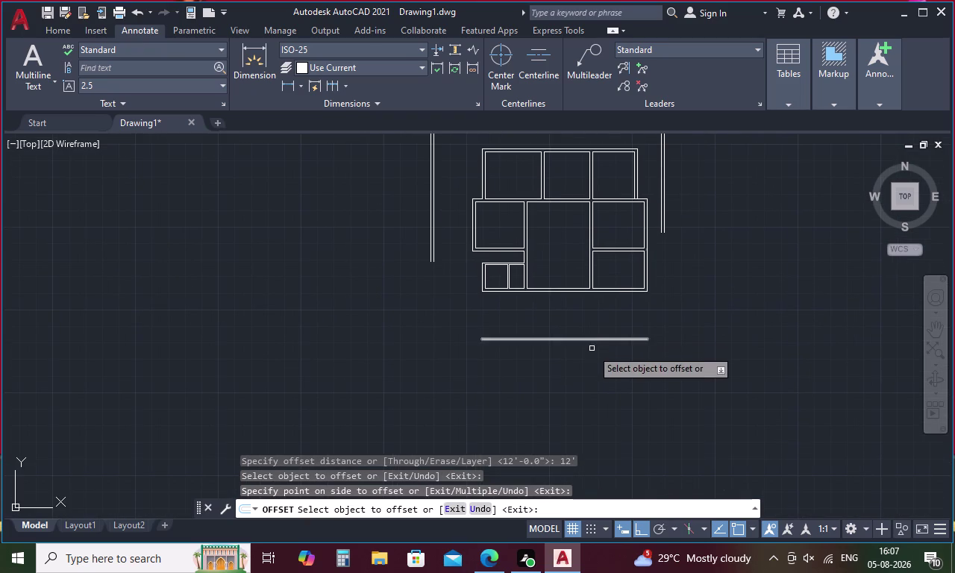
key(Escape)
Offset that lower line 9 inches to make a double line.
key(o)
key(space)
key(9)
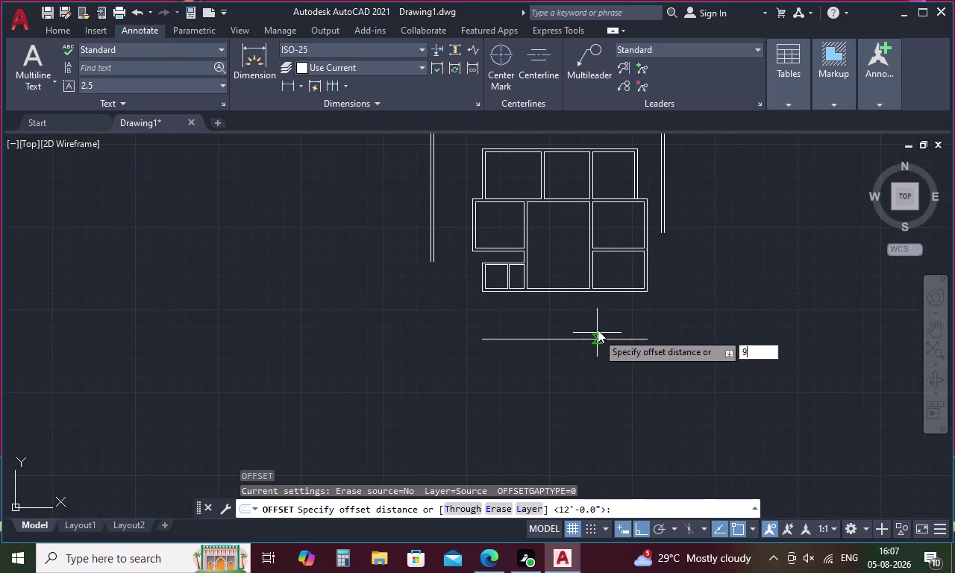
key(space)
click(580, 338)
click(581, 366)
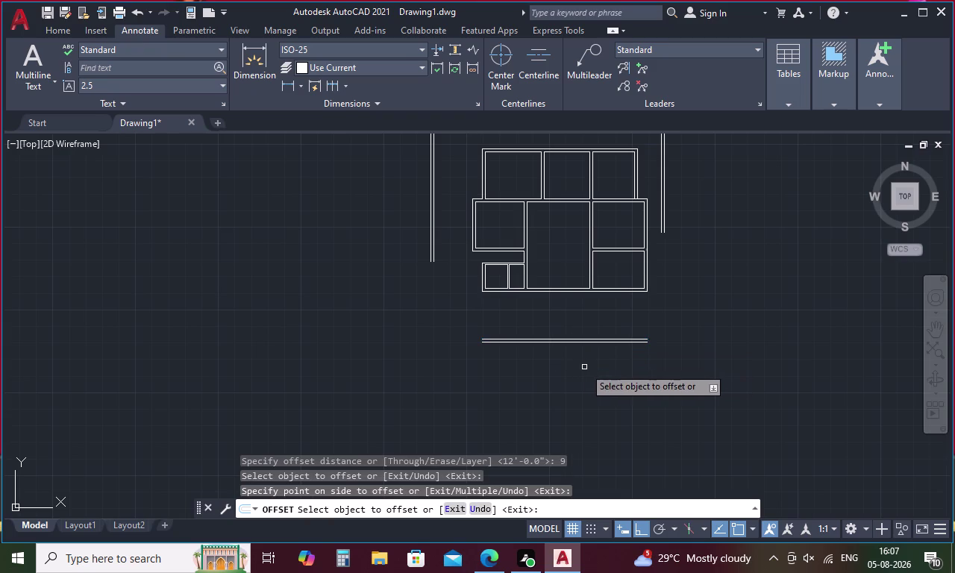
key(Escape)
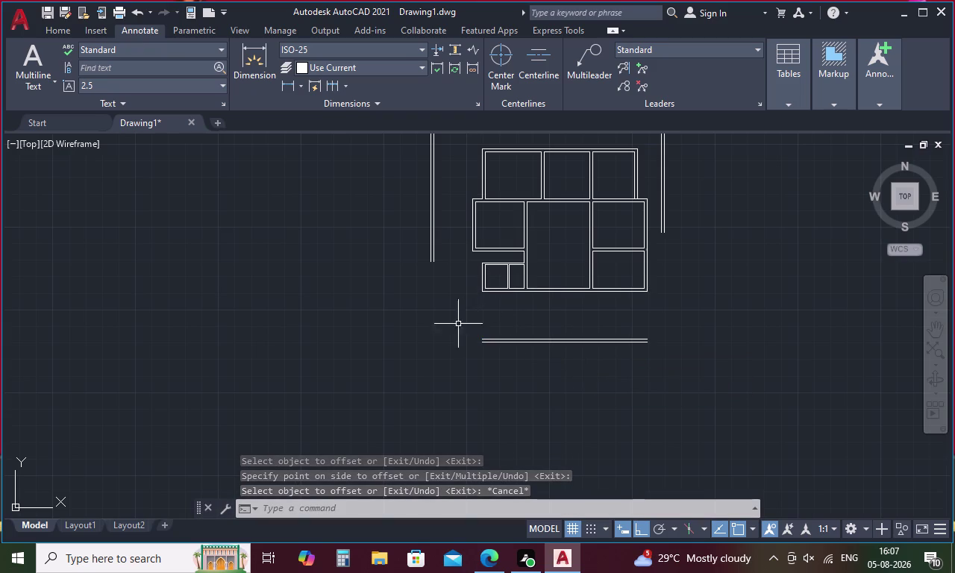
key(Escape)
Draw left and right vertical lines between the frame bottom and the lower double line.
text(l)
key(space)
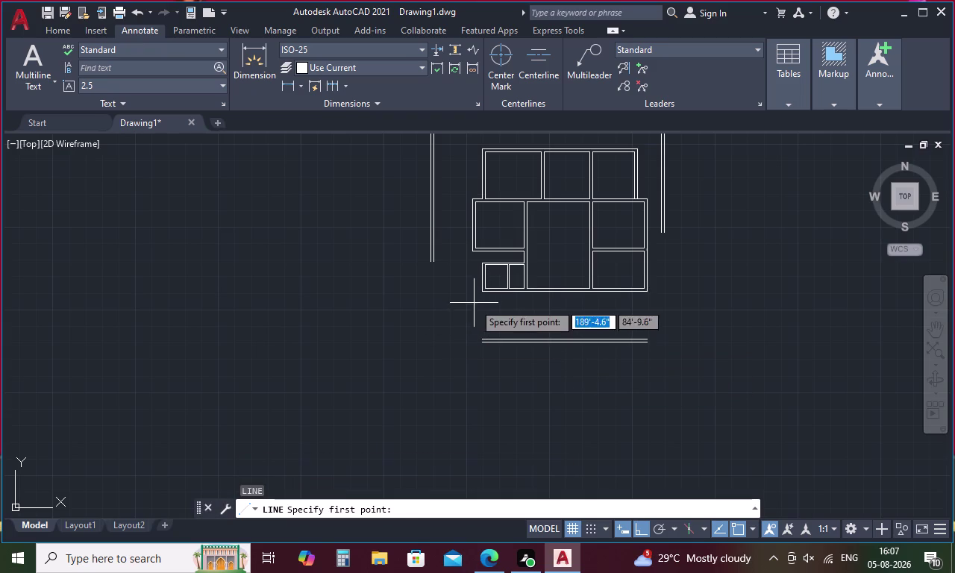
click(481, 290)
scroll(up, 3)
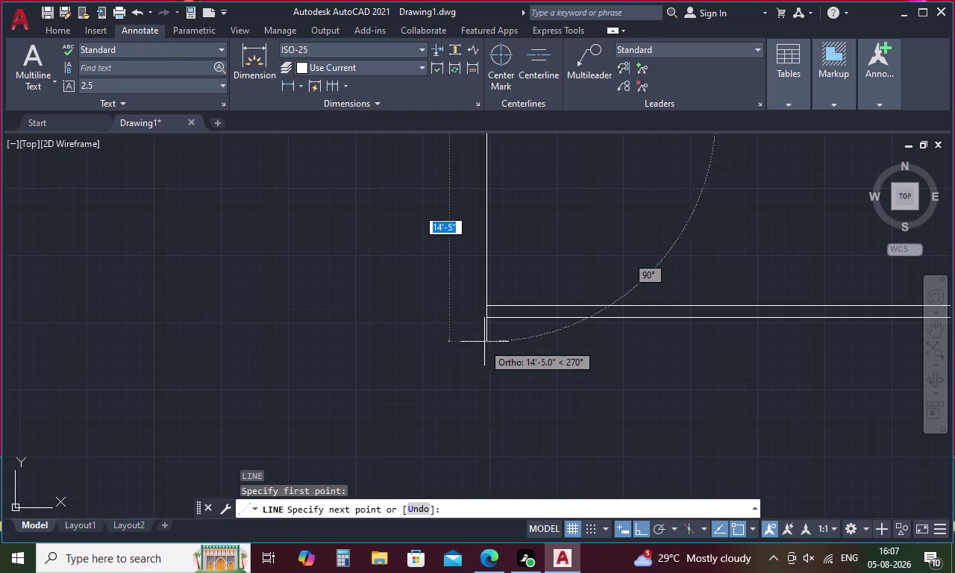
click(488, 320)
key(Escape)
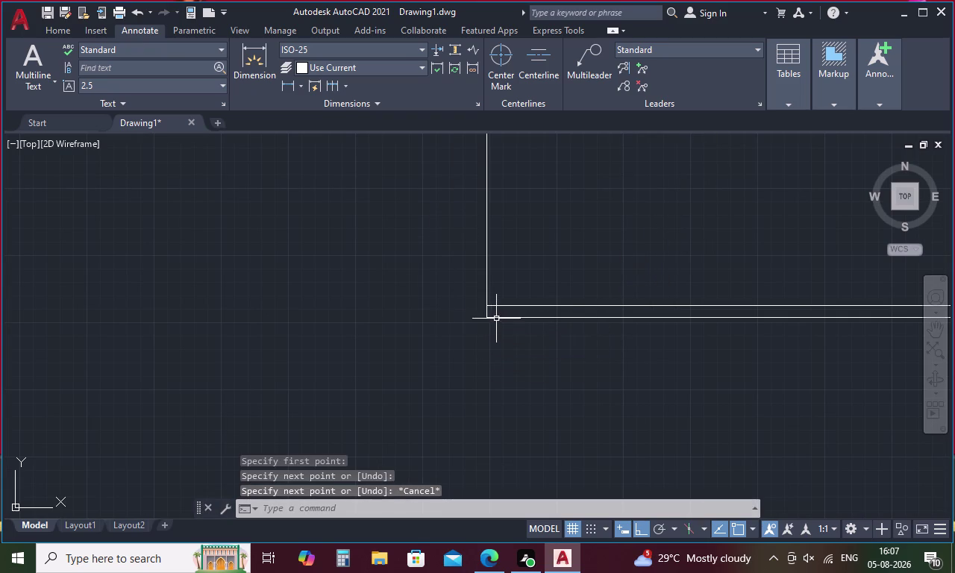
scroll(down, 3)
key(space)
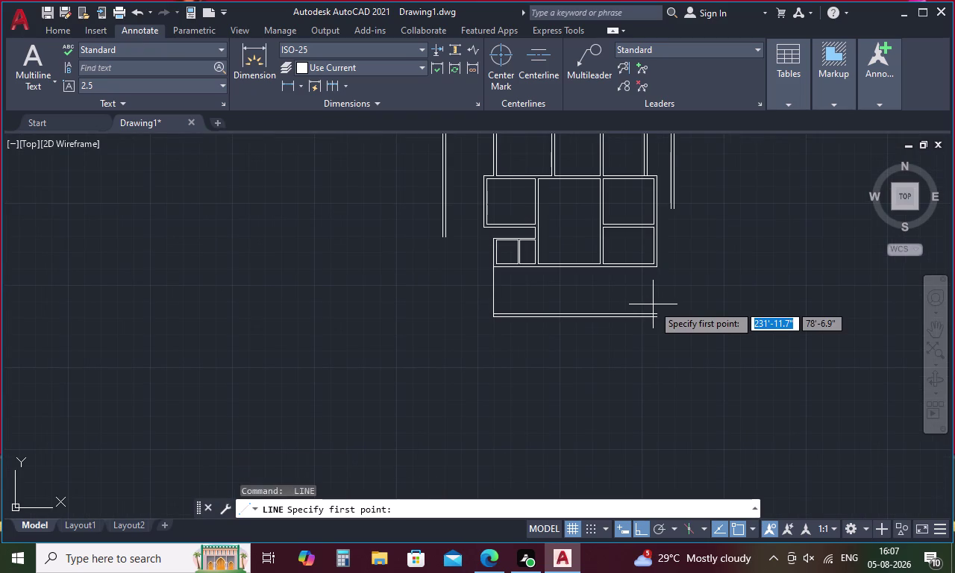
scroll(up, 3)
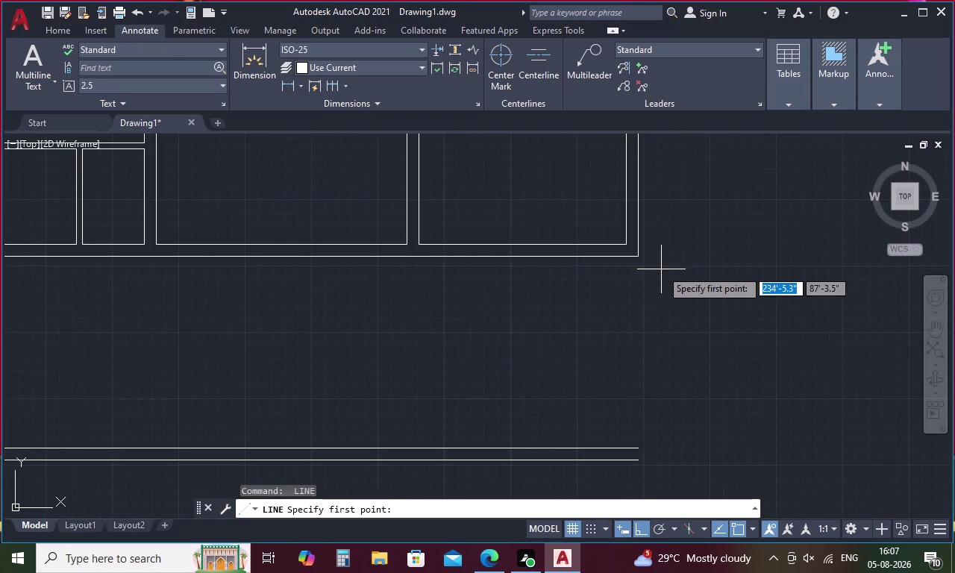
drag(637, 257, 637, 275)
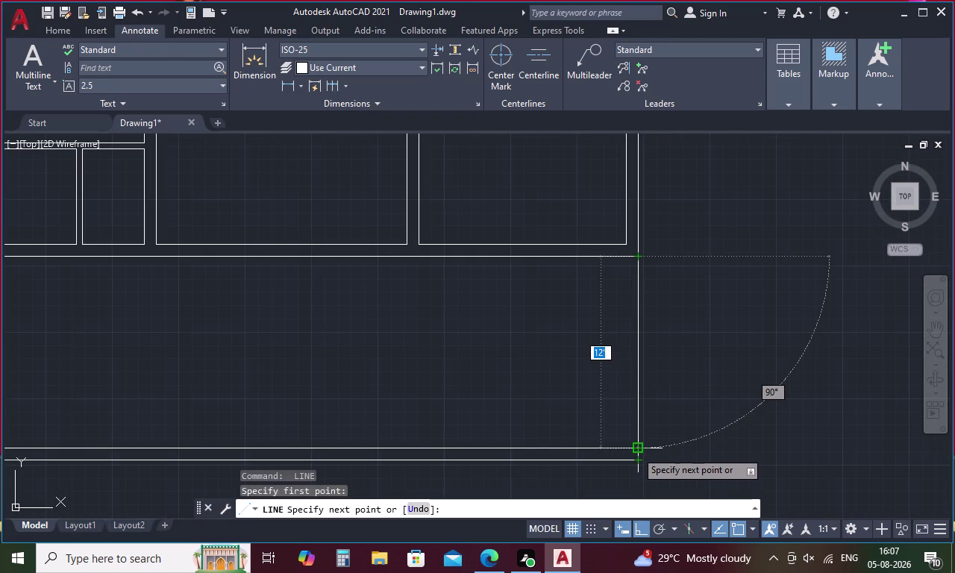
click(636, 459)
key(Escape)
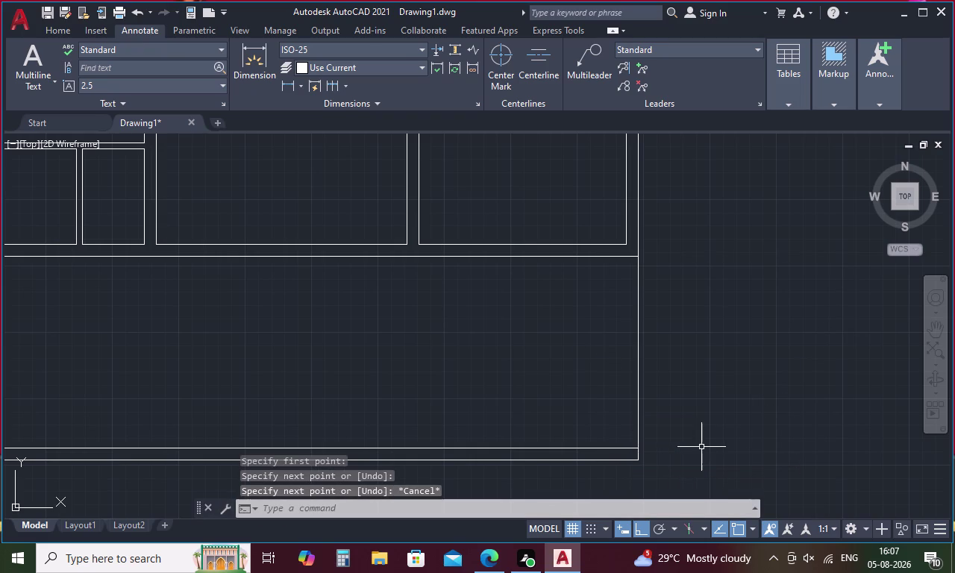
Offset the right and left side lines 9 inches inward to double them.
key(o)
key(space)
key(9)
key(space)
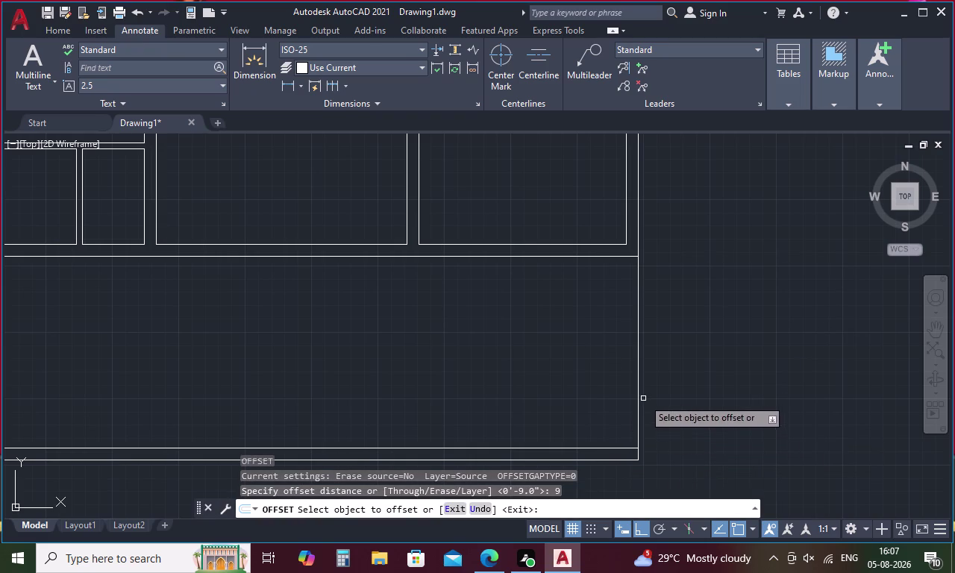
click(637, 377)
click(614, 382)
scroll(down, 3)
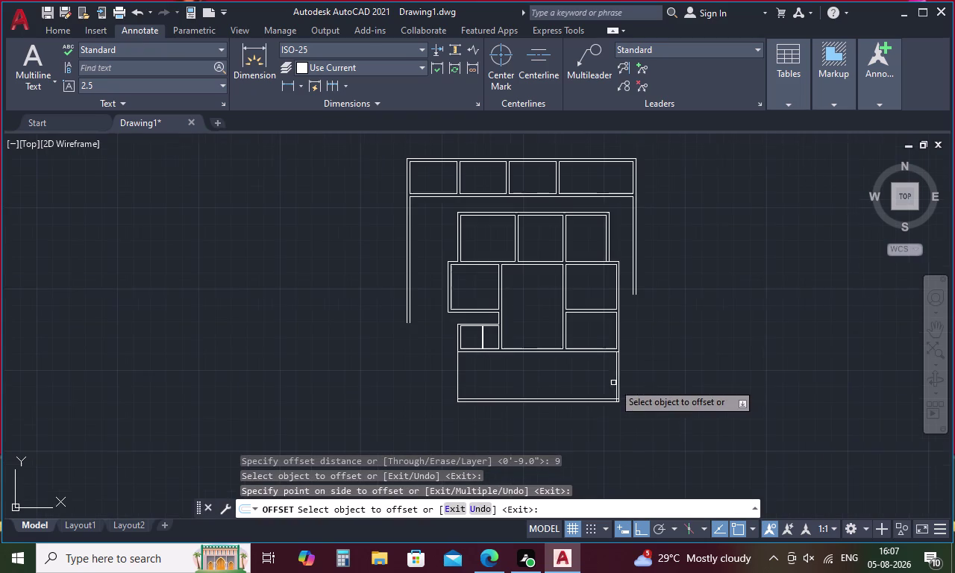
click(458, 375)
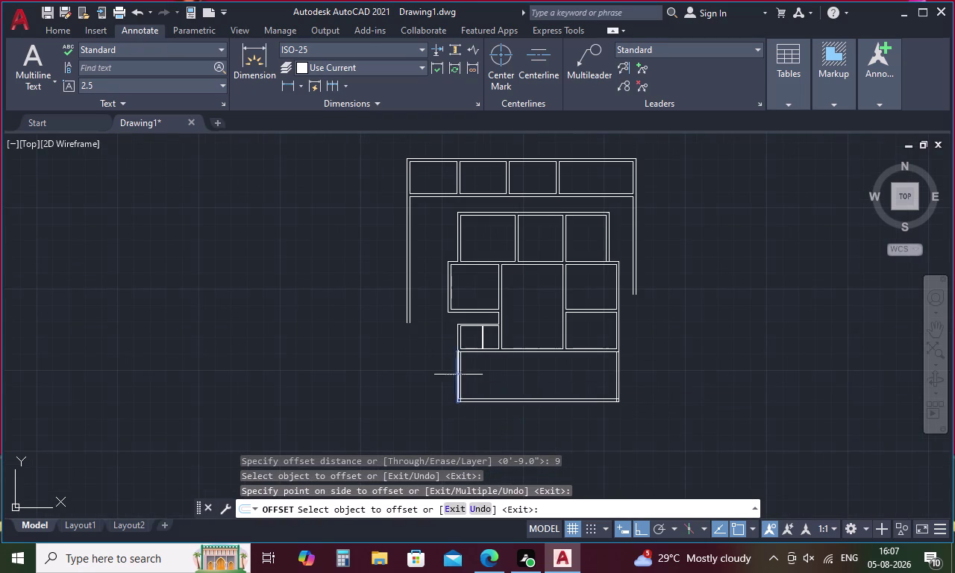
click(488, 375)
key(Escape)
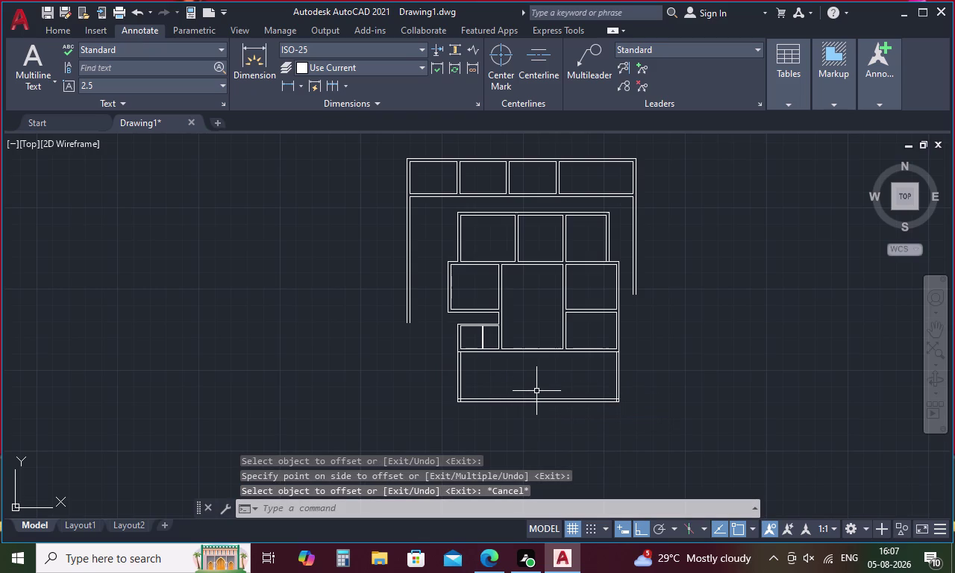
Start another offset to prepare the lower band's vertical dividers.
key(o)
key(space)
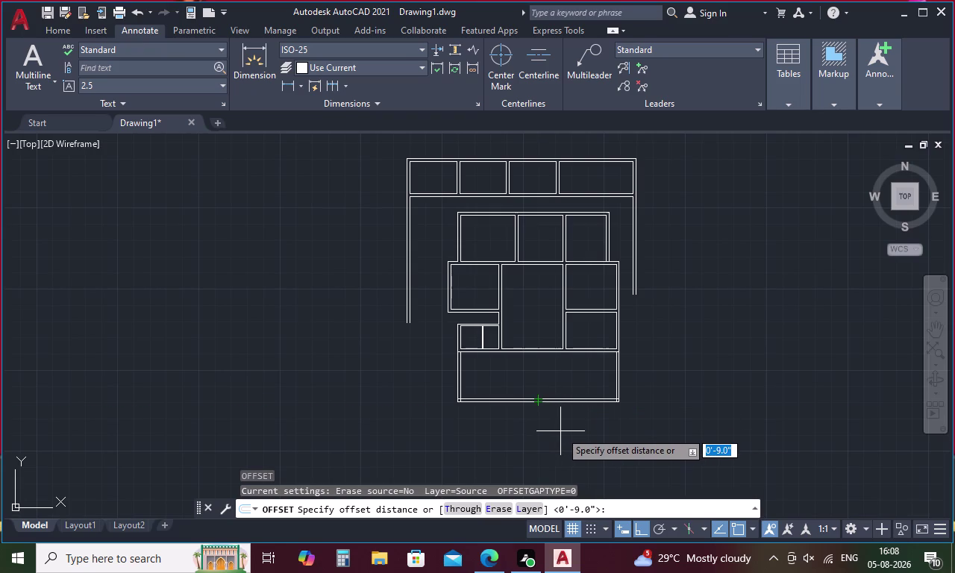
Offset the lower band's left edge 14' inward as the first divider.
text(14)
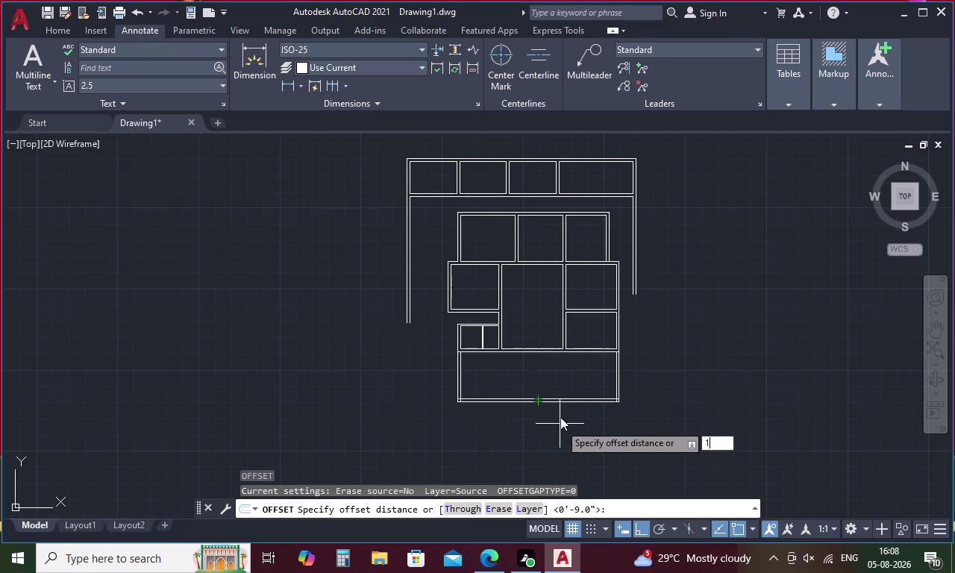
key(apostrophe)
key(Return)
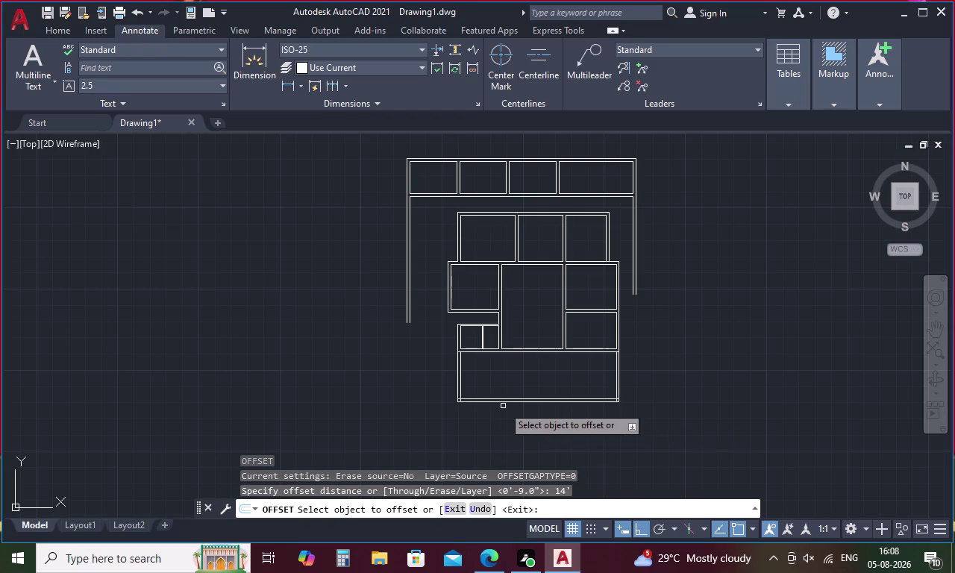
click(459, 377)
click(490, 386)
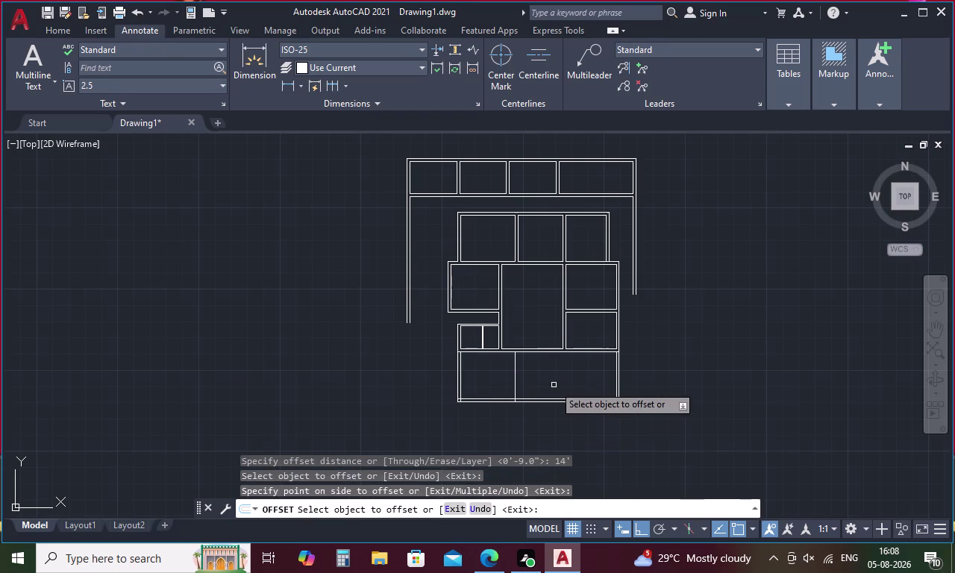
key(space)
Offset the band's right edge 13' inward as the second divider.
key(space)
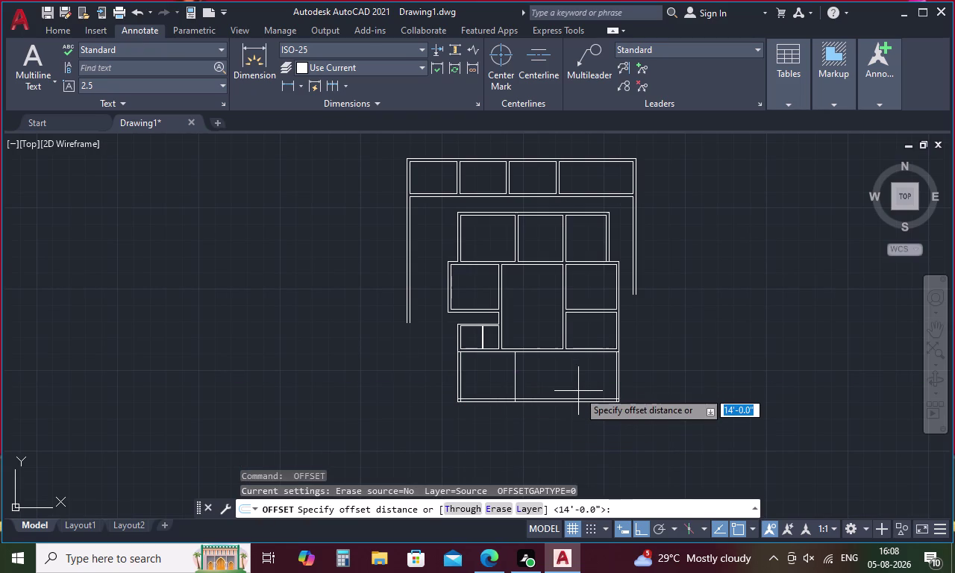
text(13)
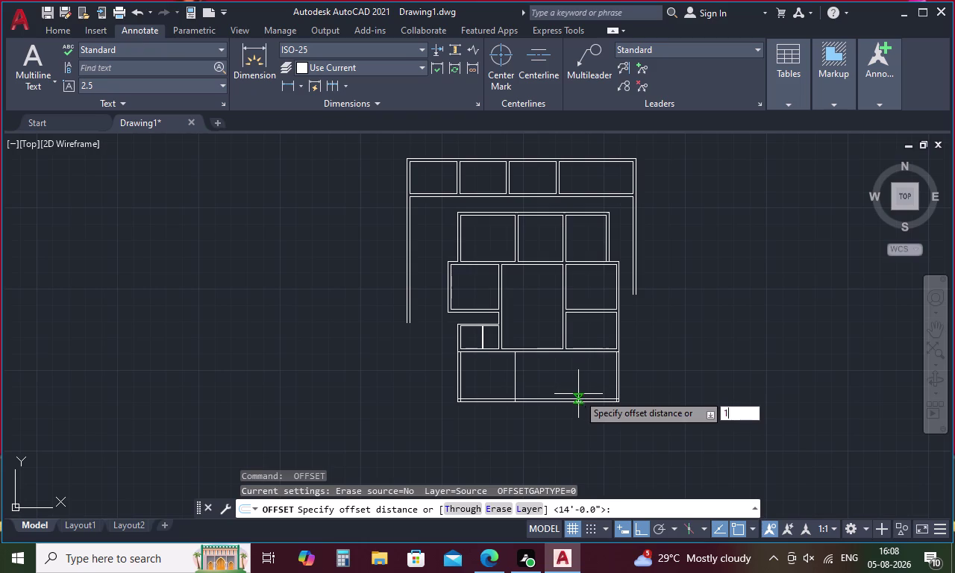
text(')
key(space)
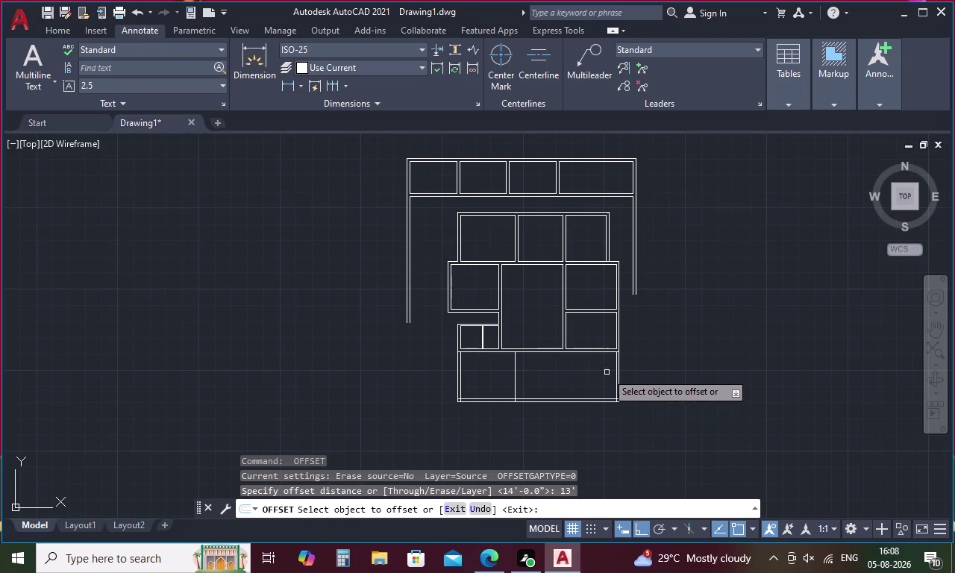
click(616, 359)
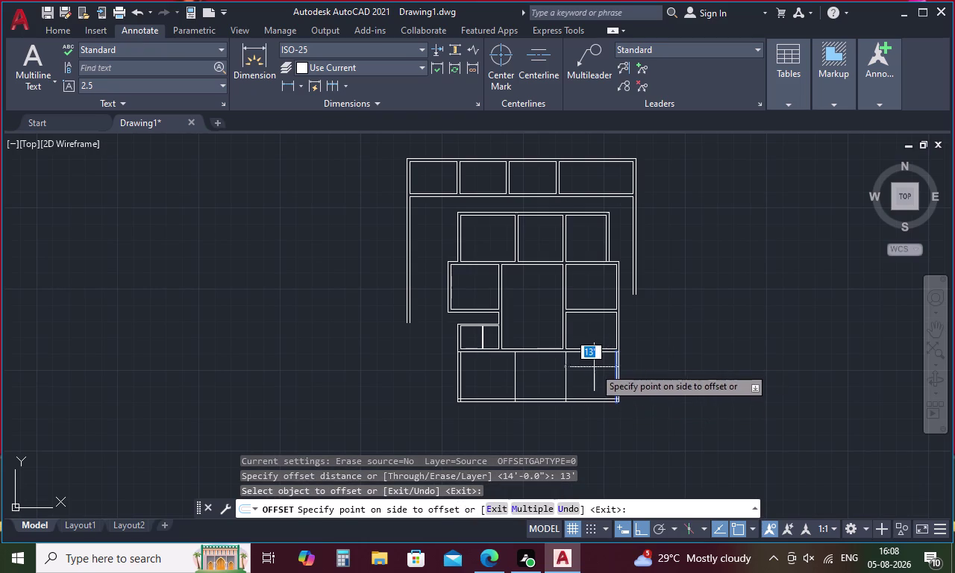
click(592, 368)
key(space)
Double both divider lines with a 9-unit offset.
key(space)
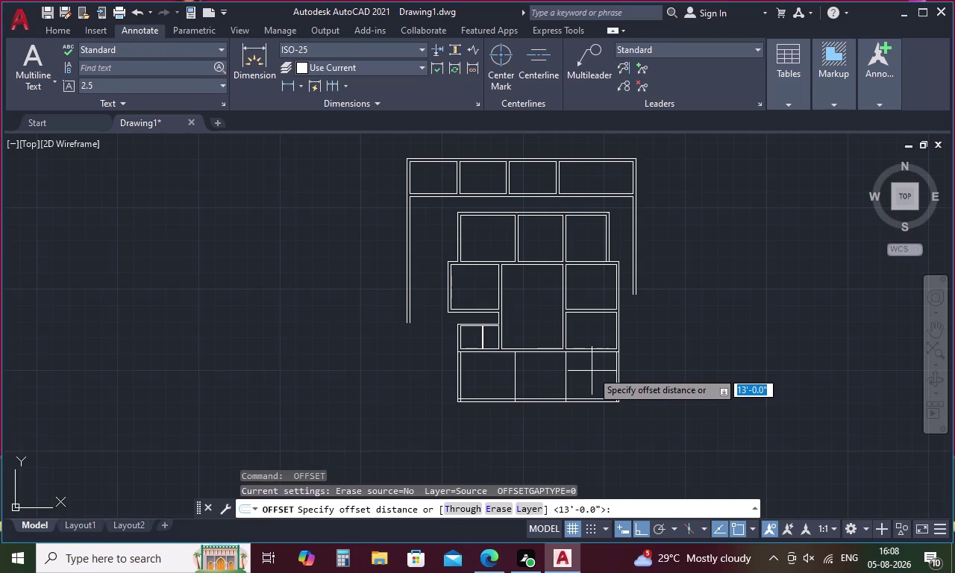
key(9)
key(space)
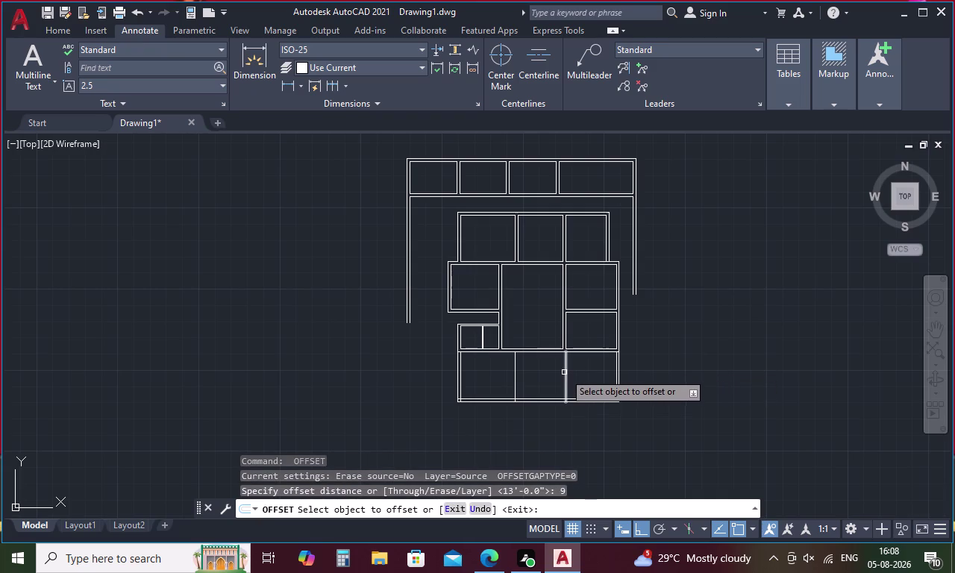
click(564, 373)
click(535, 379)
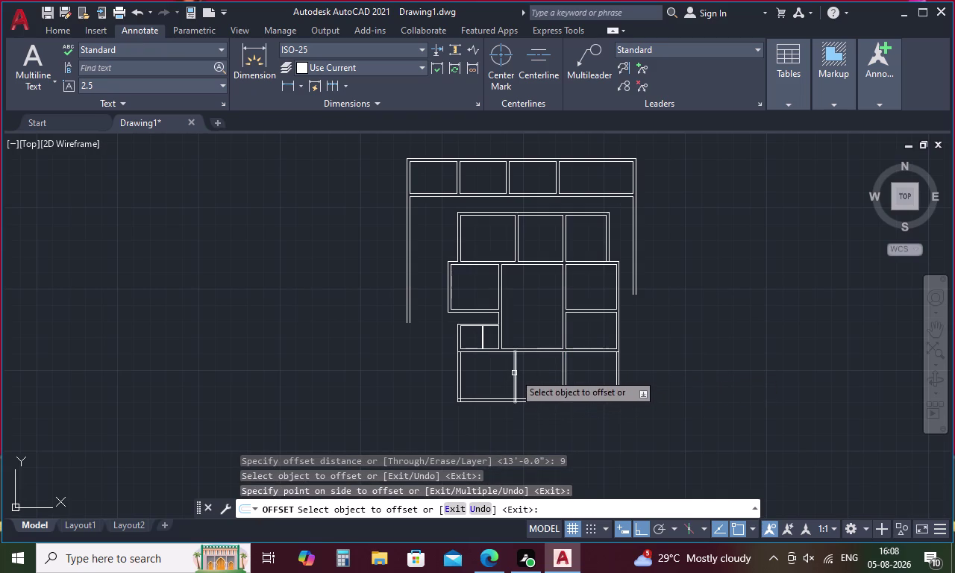
click(515, 373)
click(541, 372)
key(Escape)
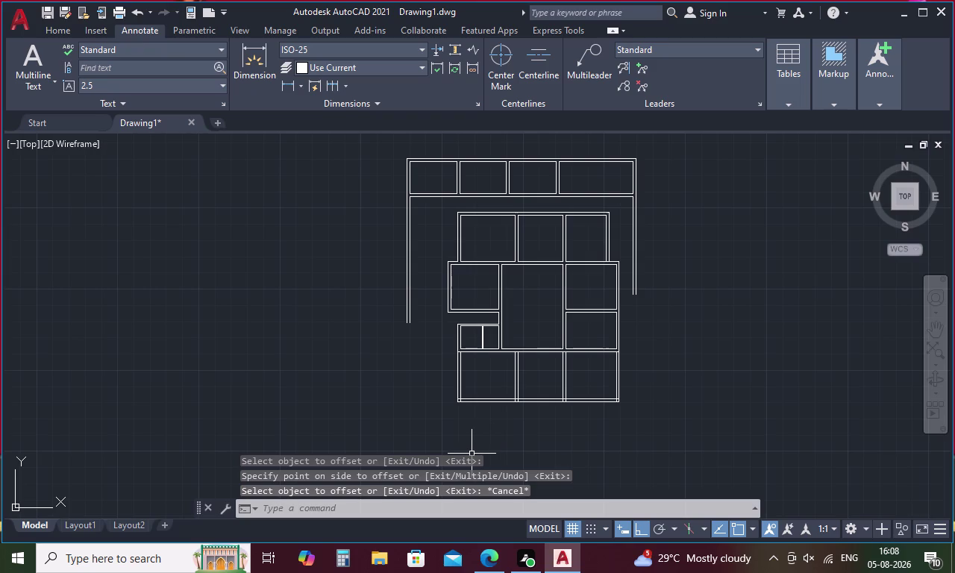
Trim the band's top edge between each divider pair and the overlaps at both ends.
key(Escape)
text(tr)
key(space)
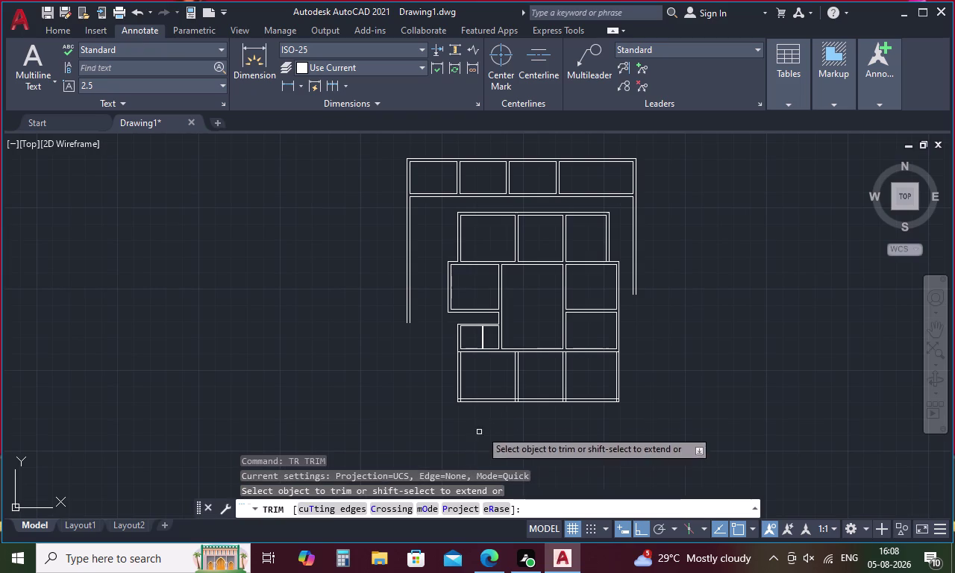
scroll(up, 3)
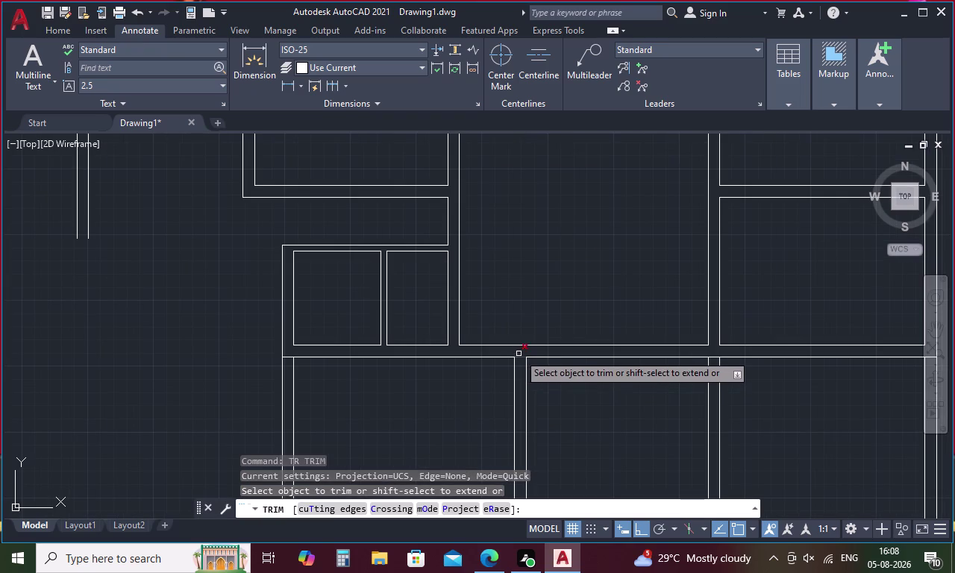
click(521, 357)
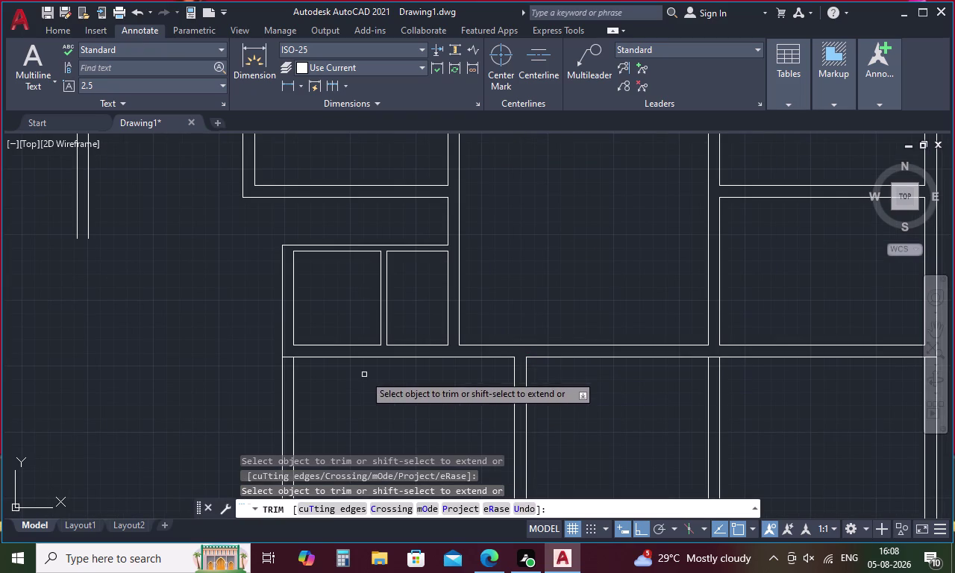
click(288, 358)
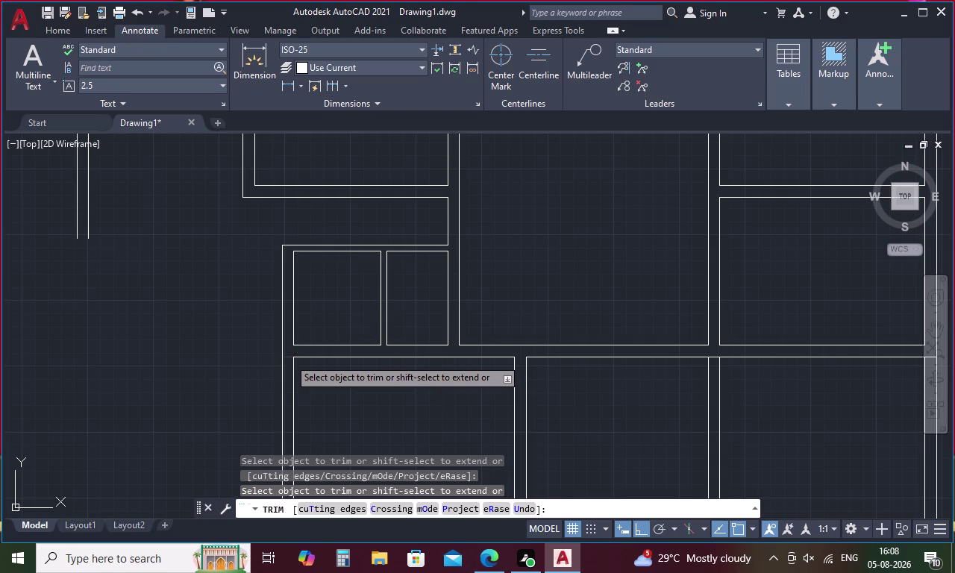
click(713, 359)
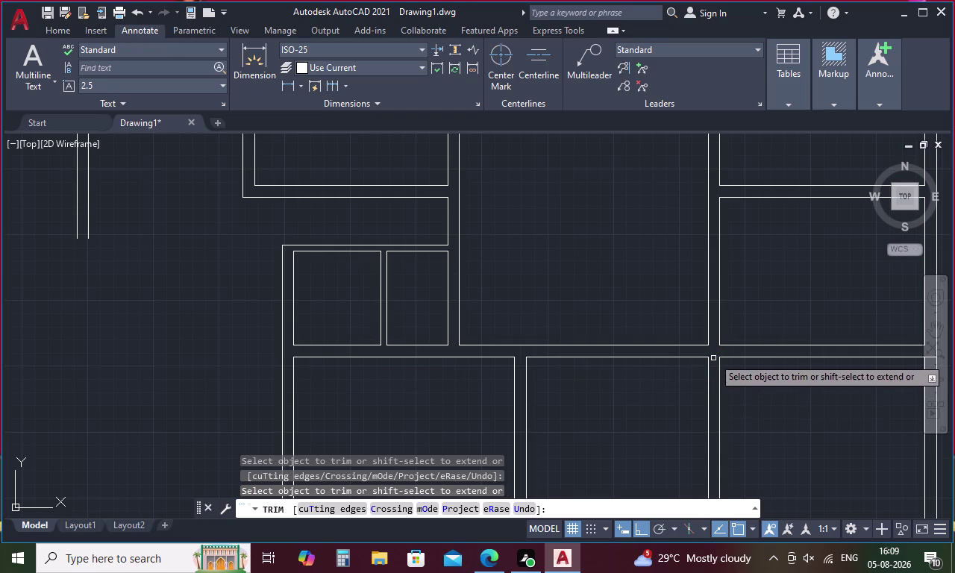
scroll(down, 3)
scroll(up, 3)
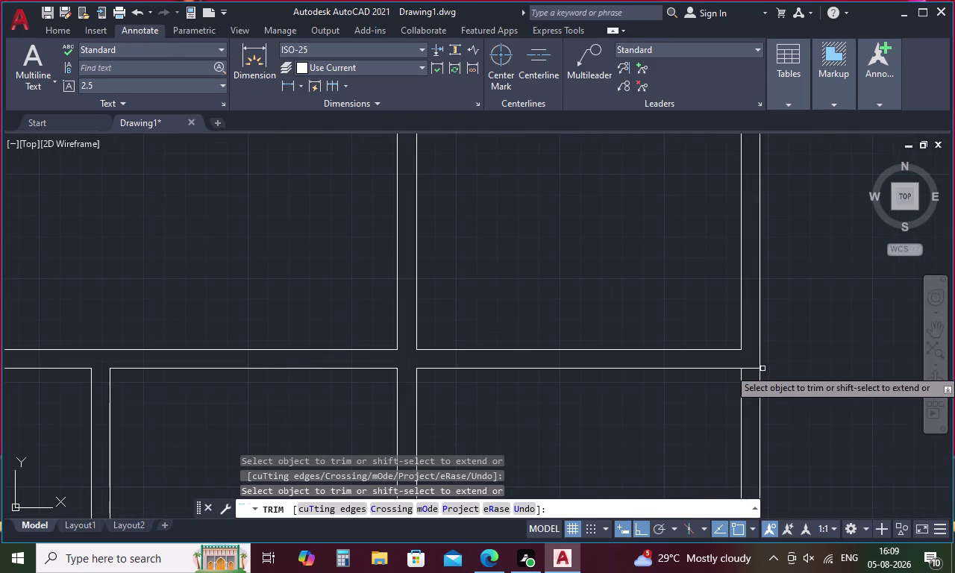
click(750, 369)
Fence-trim the overlapping segments along the band's bottom edge at the dividers.
scroll(down, 3)
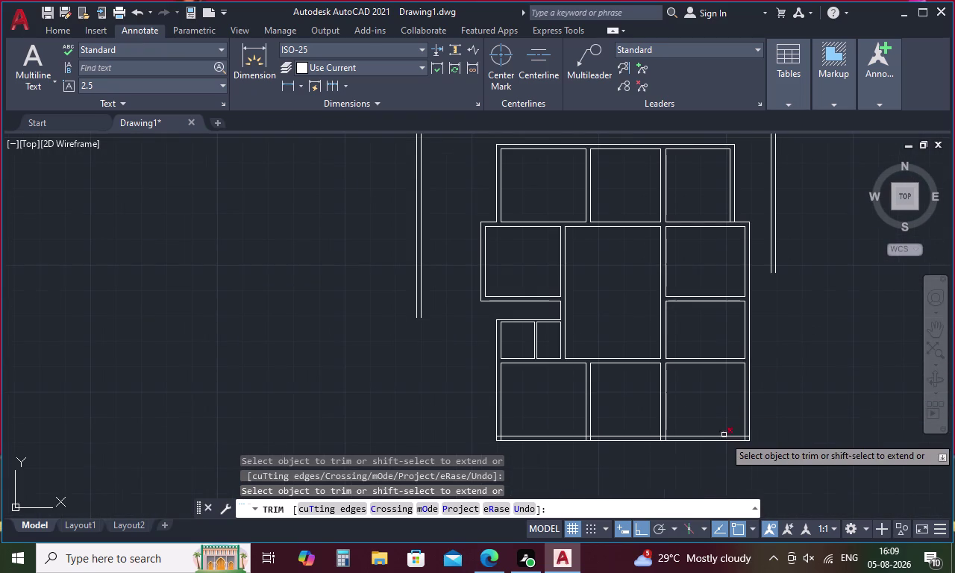
middle_drag(746, 452, 736, 414)
scroll(up, 3)
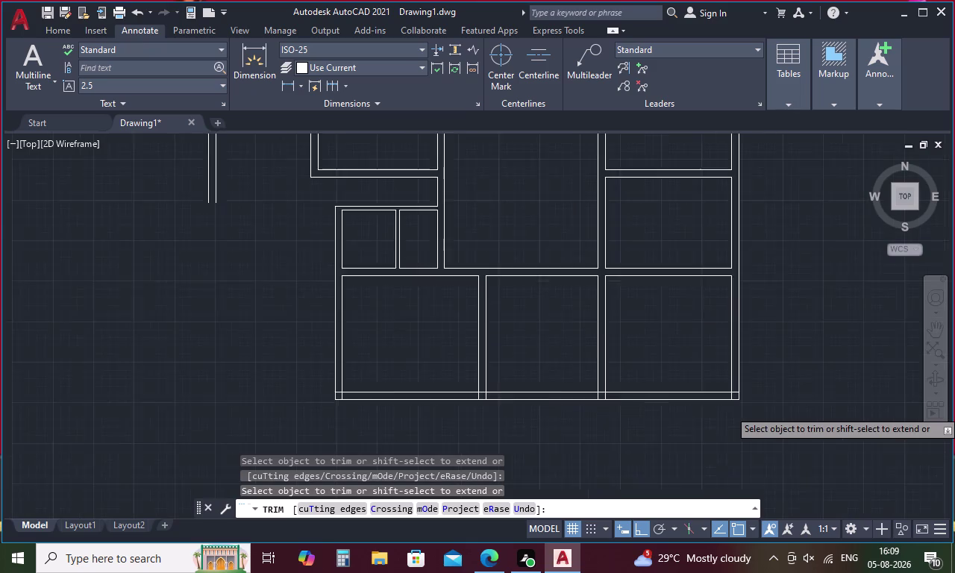
drag(728, 362, 713, 381)
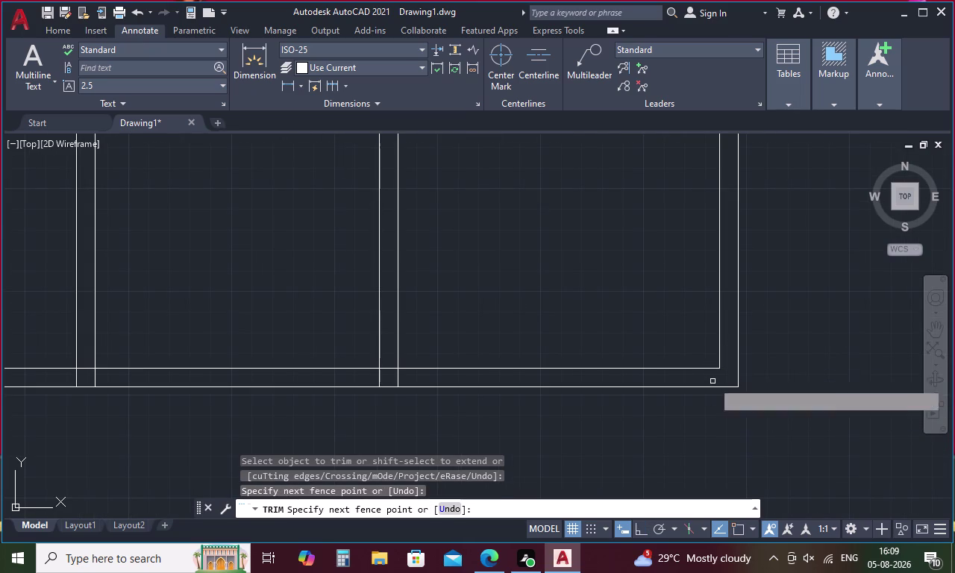
drag(352, 375, 371, 377)
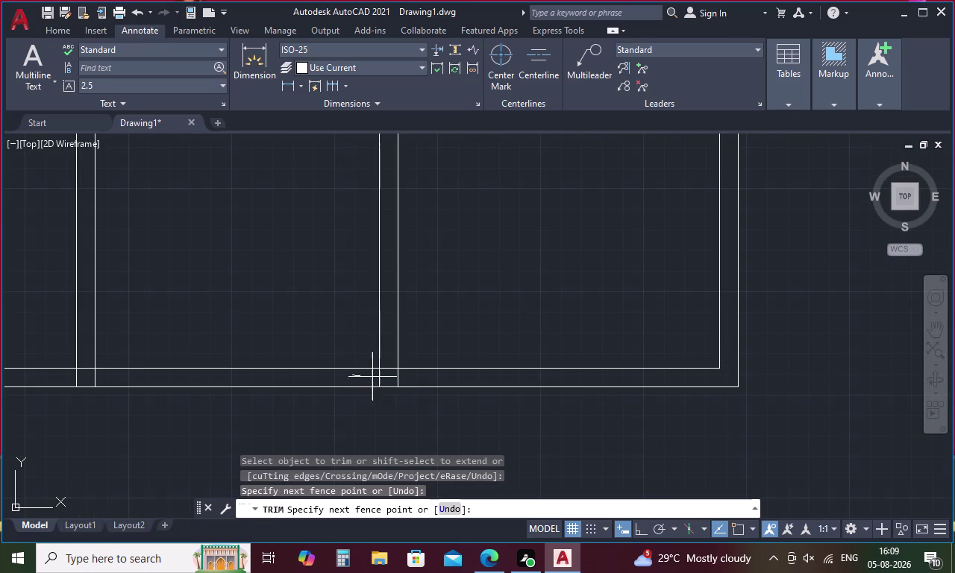
drag(371, 377, 411, 377)
click(390, 370)
scroll(down, 3)
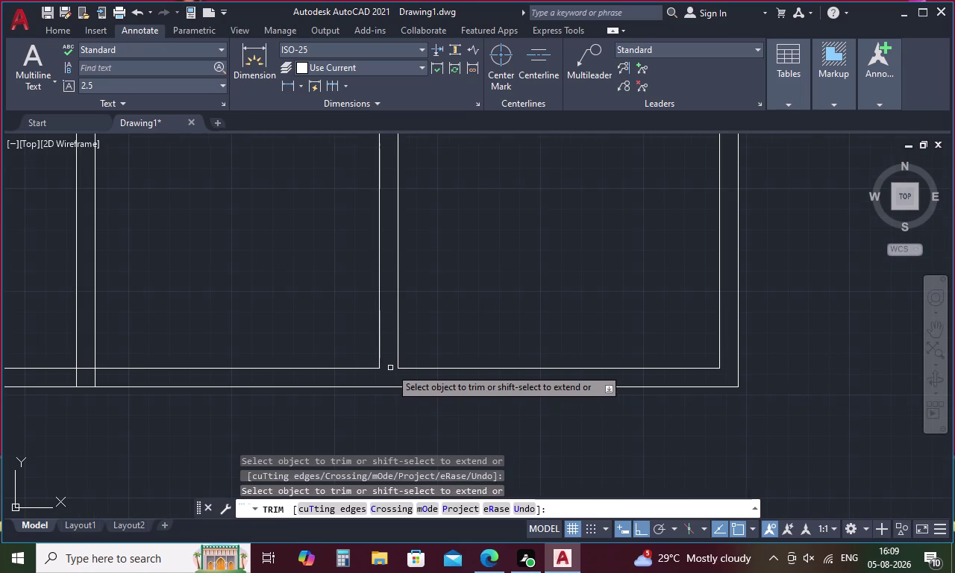